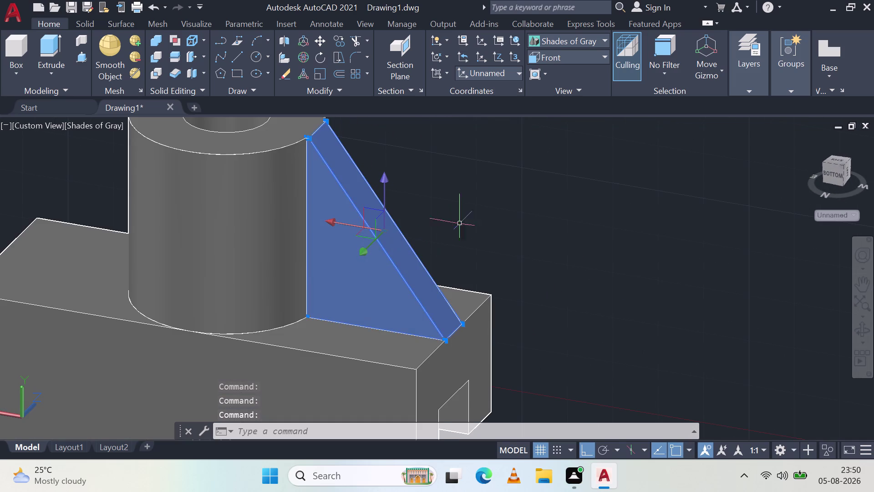
Orbit around the bracket to inspect the triangular web, boss and slot, clearing the web selection.
middle_drag(464, 227, 110, 160)
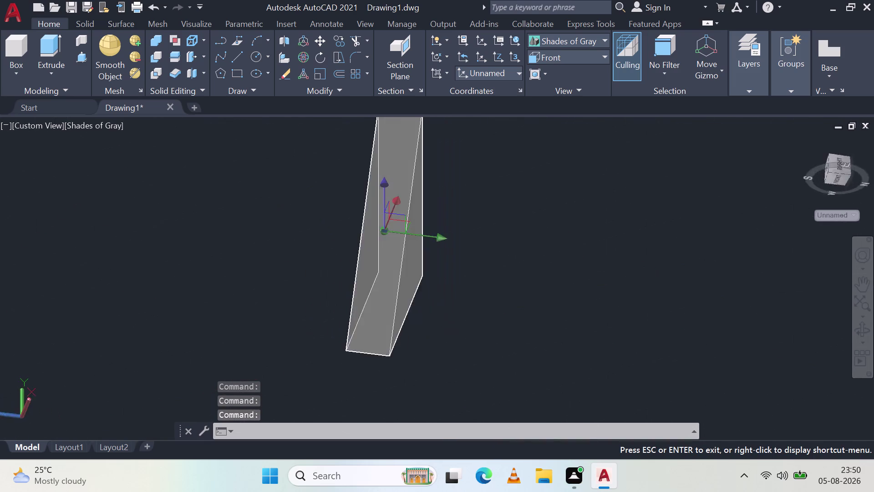
middle_drag(110, 159, 86, 186)
scroll(down, 3)
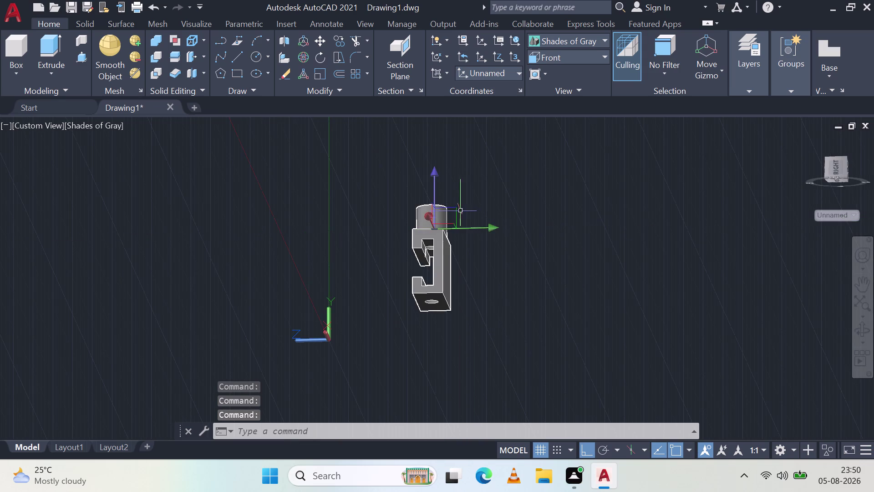
middle_drag(470, 208, 449, 238)
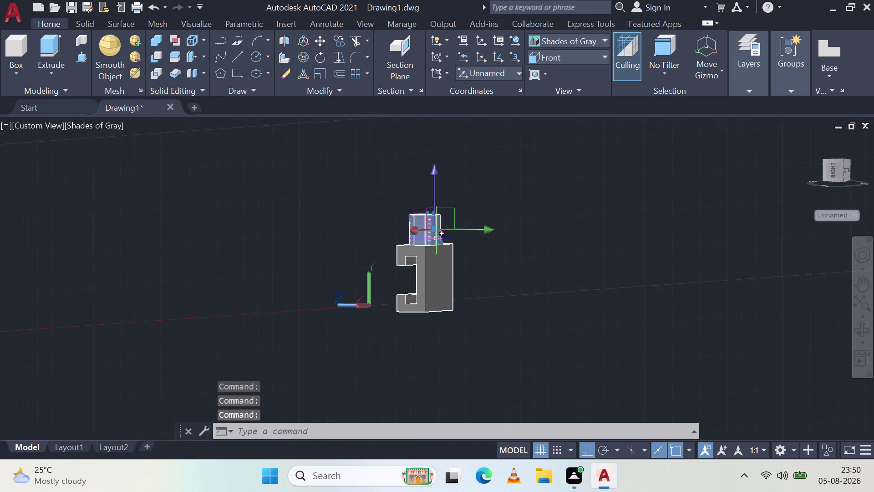
scroll(up, 3)
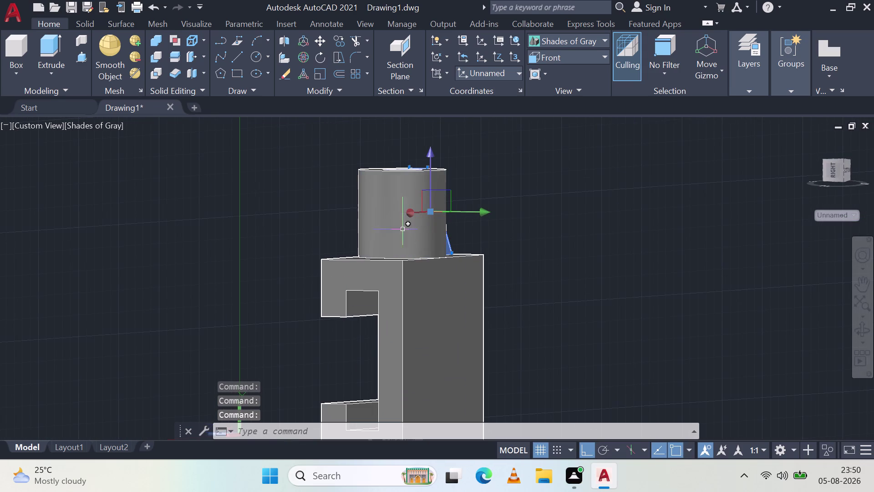
key(Escape)
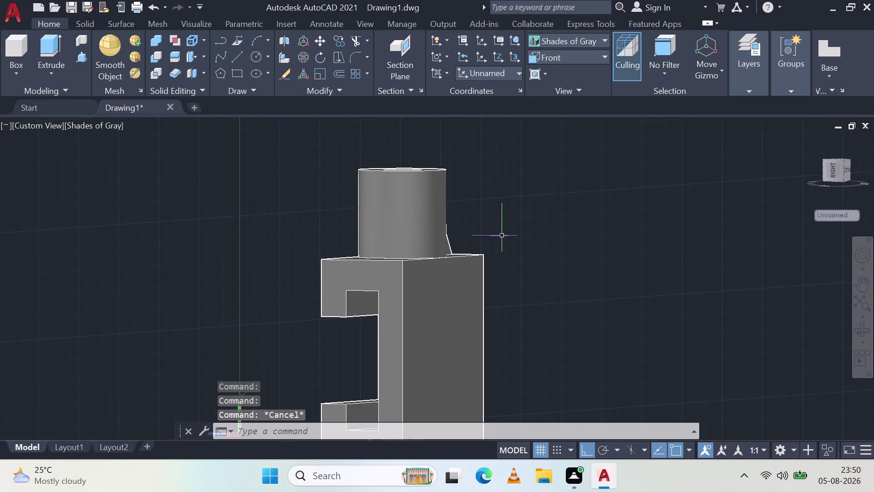
key(Escape)
middle_drag(520, 223, 298, 263)
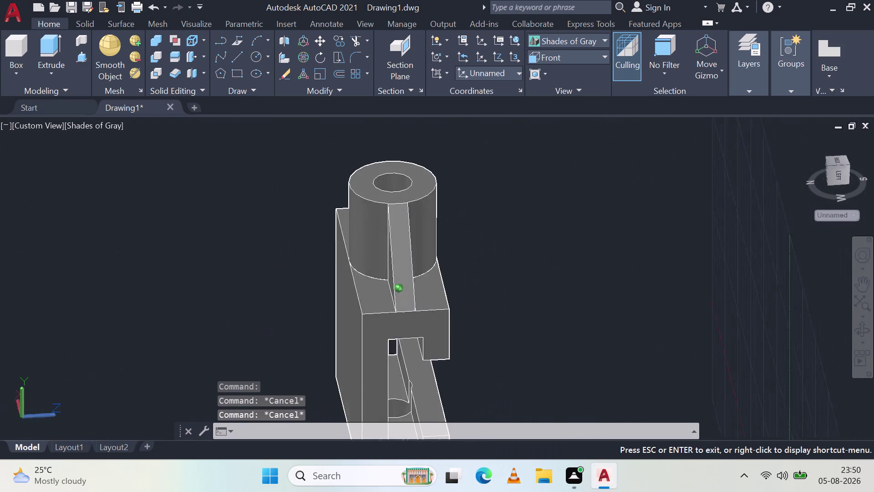
middle_drag(299, 263, 223, 285)
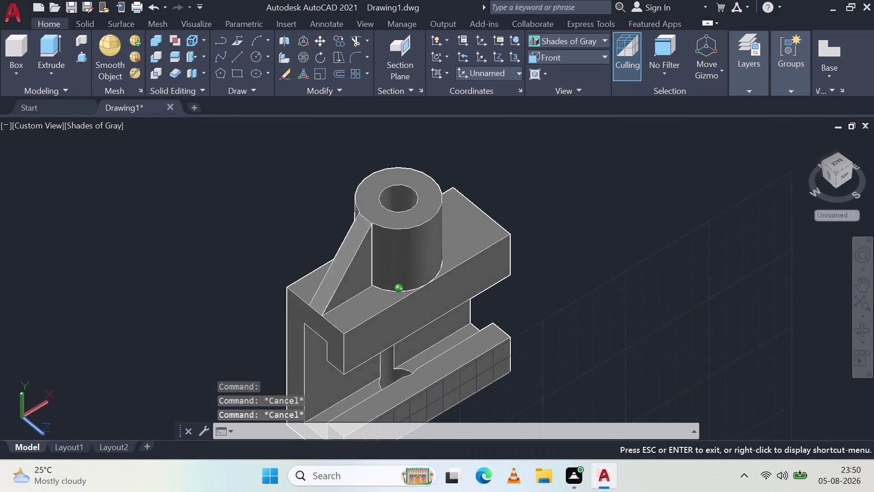
middle_drag(222, 285, 218, 271)
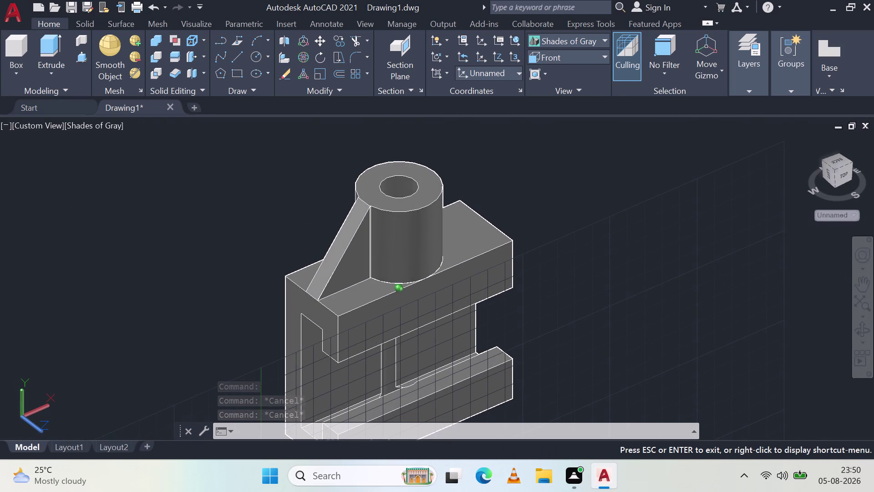
middle_drag(217, 271, 252, 266)
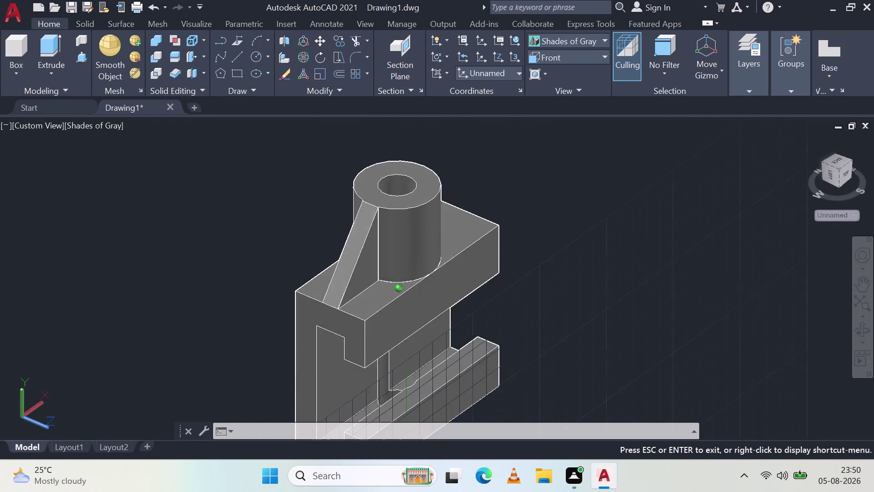
middle_drag(251, 266, 286, 202)
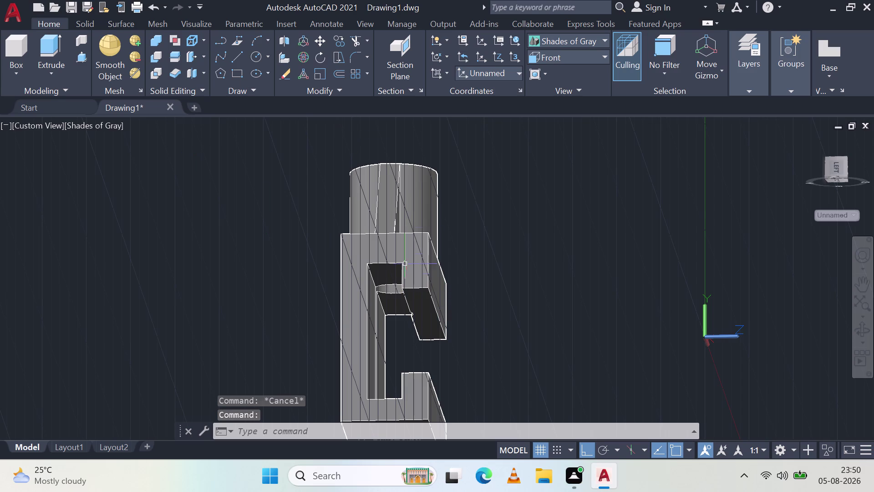
scroll(down, 3)
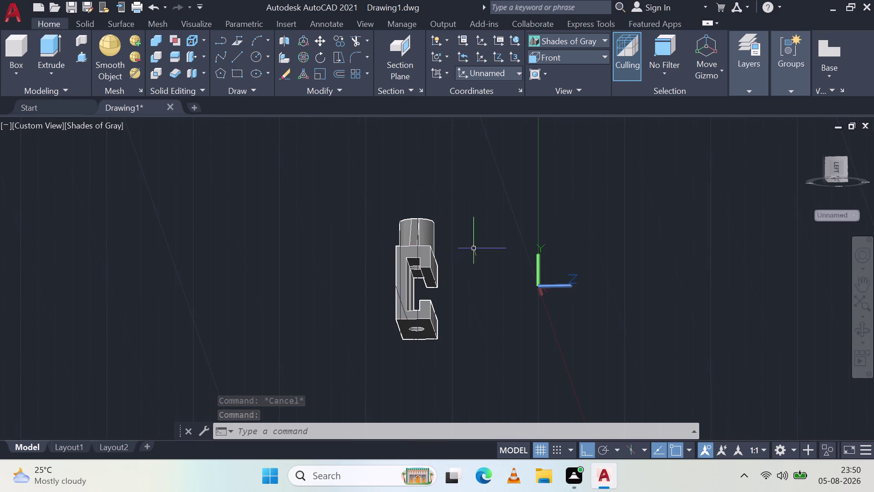
middle_drag(476, 226, 415, 303)
scroll(up, 3)
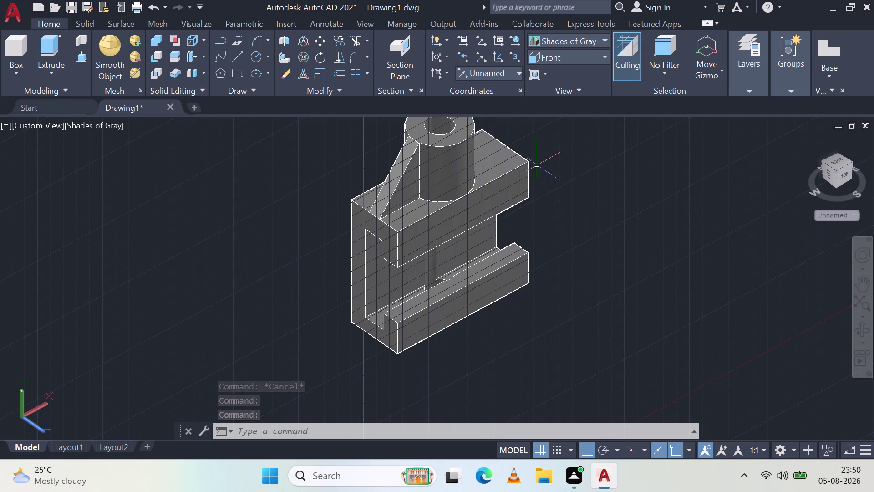
middle_drag(535, 165, 473, 126)
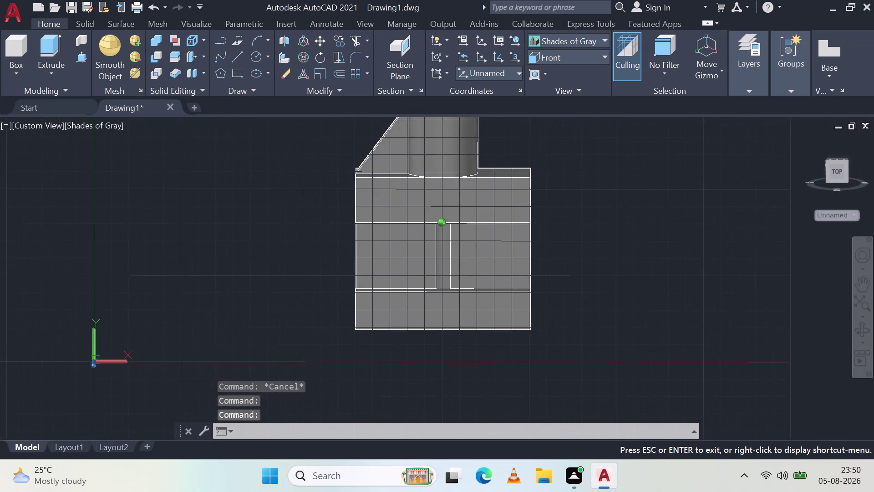
middle_drag(473, 126, 266, 163)
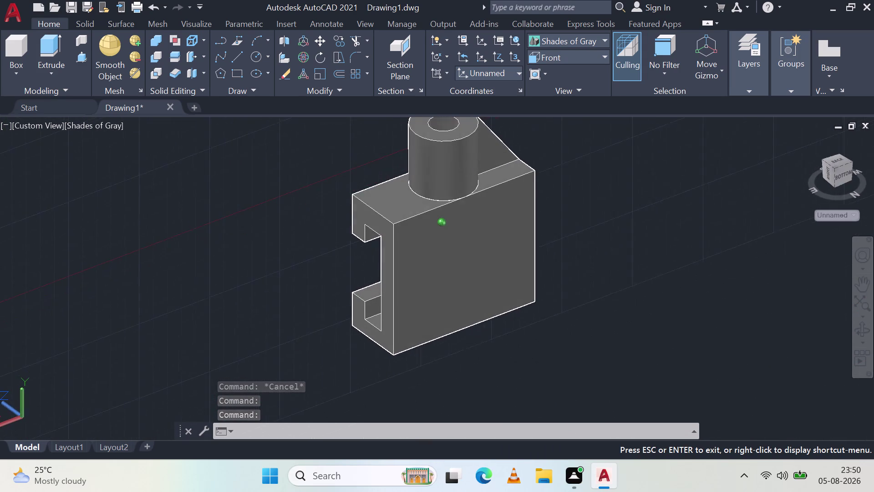
middle_drag(266, 163, 264, 169)
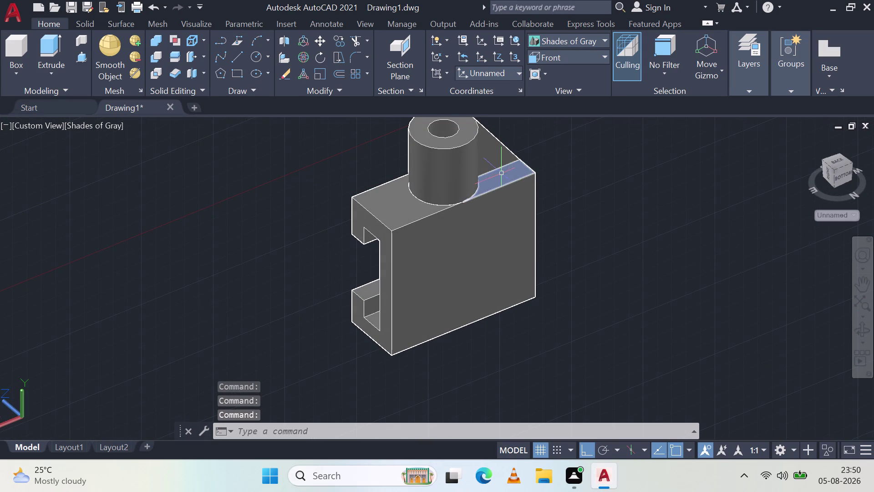
Undo the recent operations, including the view and visual style changes.
key(ctrl+z)
key(ctrl+z)
key(ctrl+z)
key(ctrl+z)
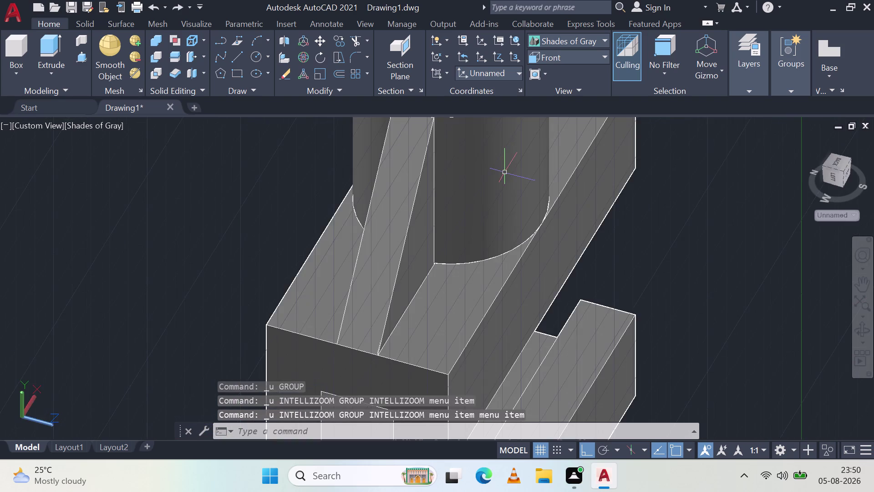
key(ctrl+z)
key(ctrl+z)
key(ctrl+z)
key(ctrl+z)
key(ctrl+z)
key(ctrl+z)
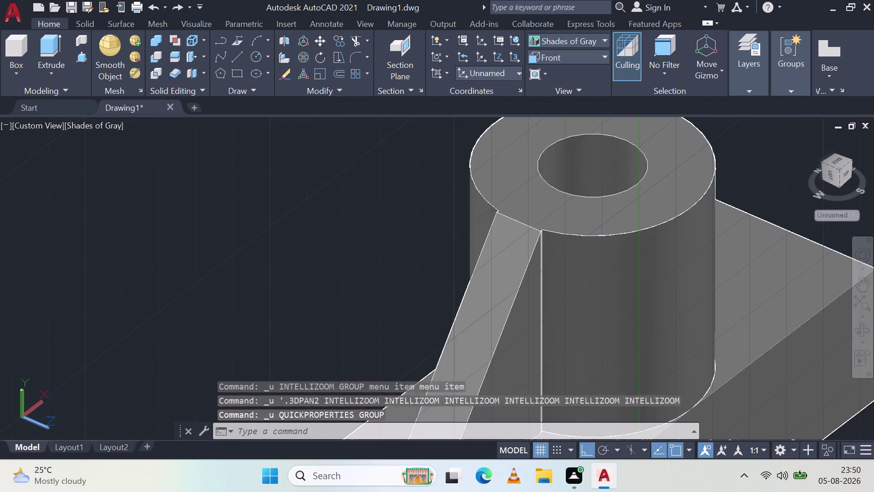
key(ctrl+z)
key(ctrl+z)
key(ctrl+z)
key(ctrl+z)
key(ctrl+z)
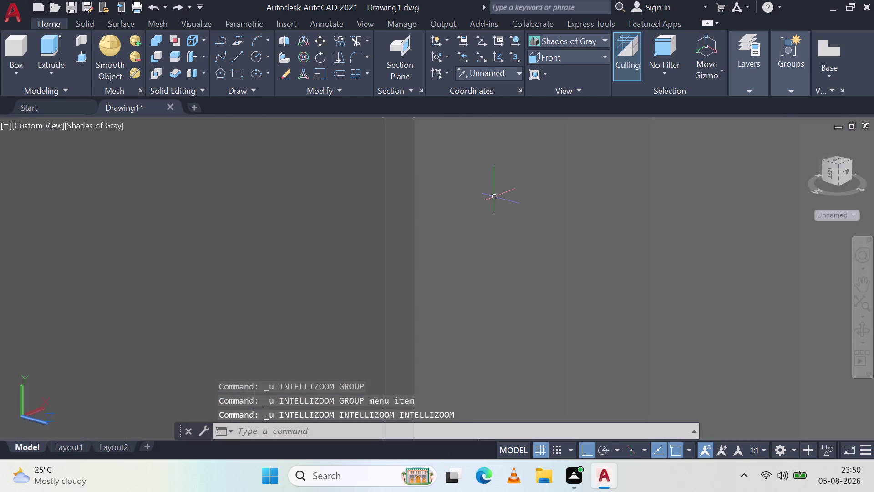
key(ctrl+z)
key(ctrl+z)
key(ctrl+z)
key(ctrl+z)
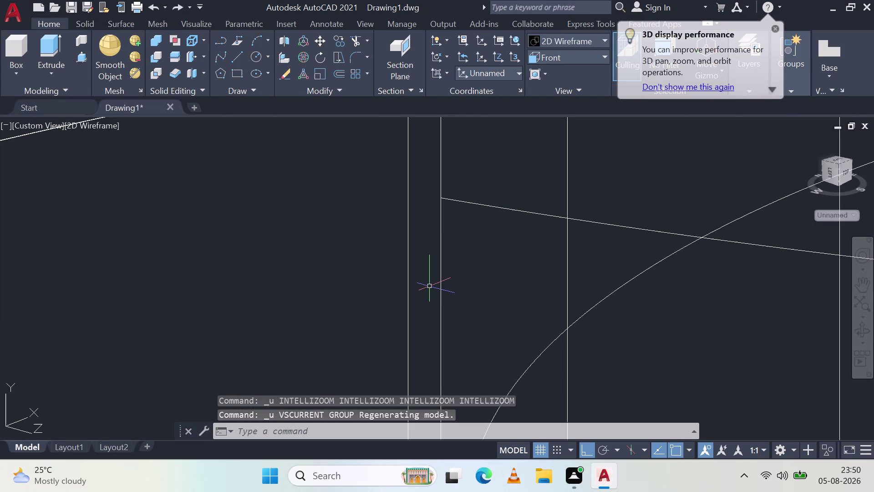
scroll(down, 3)
scroll(down, 3)
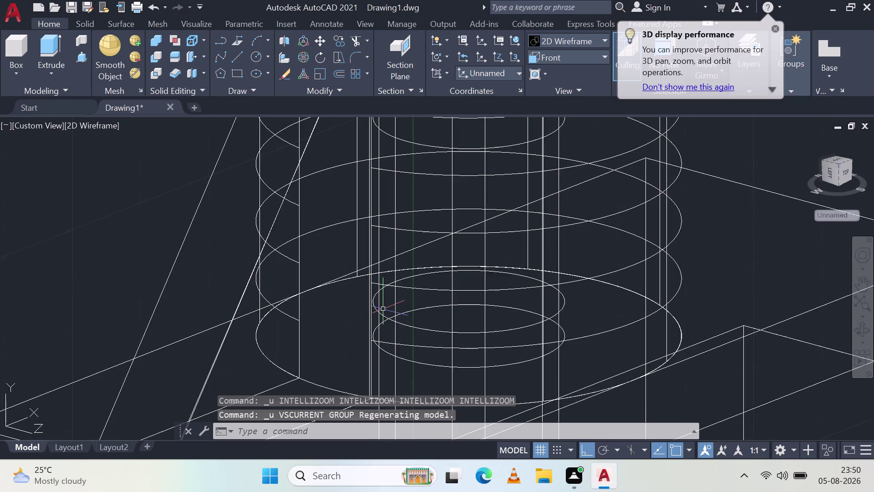
Keep undoing past the explode and the web press-pull, back to the triangle outline lines.
key(ctrl+z)
key(ctrl+z)
key(ctrl+z)
key(ctrl+z)
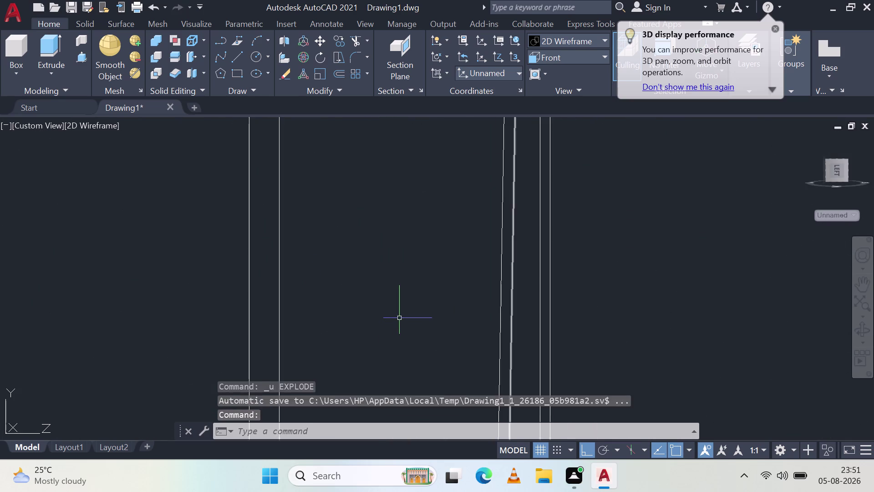
key(ctrl+z)
key(ctrl+z)
key(ctrl+z)
key(ctrl+z)
key(ctrl+z)
key(ctrl+z)
key(ctrl+z)
key(ctrl+z)
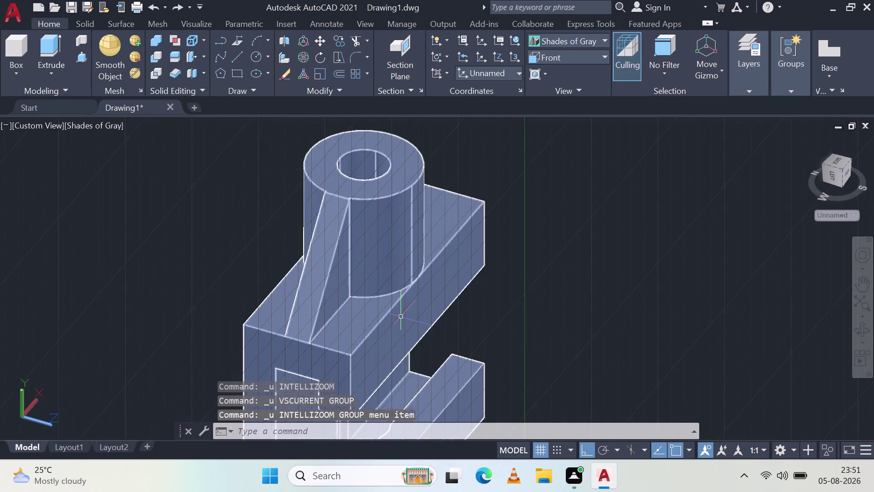
key(ctrl+z)
key(ctrl+z)
key(ctrl+z)
key(ctrl+z)
key(ctrl+z)
key(ctrl+z)
key(ctrl+z)
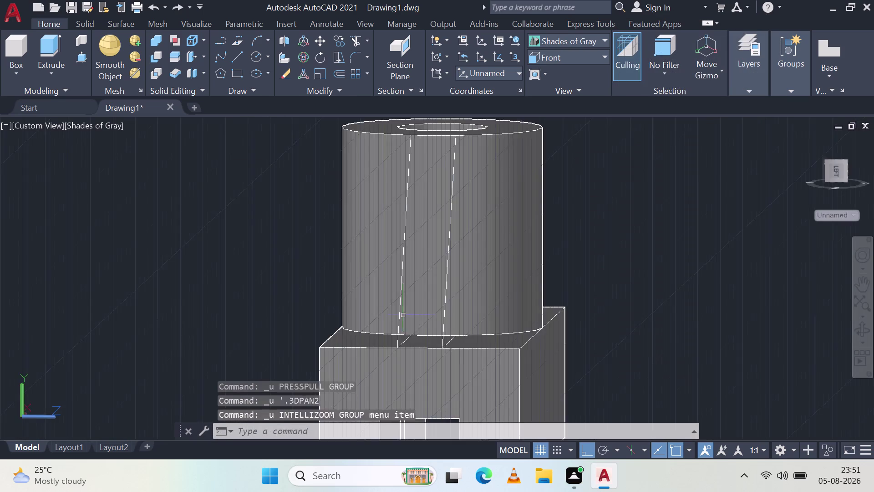
key(ctrl+z)
key(ctrl+z)
key(ctrl+z)
key(ctrl+z)
key(ctrl+z)
key(ctrl+z)
key(ctrl+z)
key(ctrl+z)
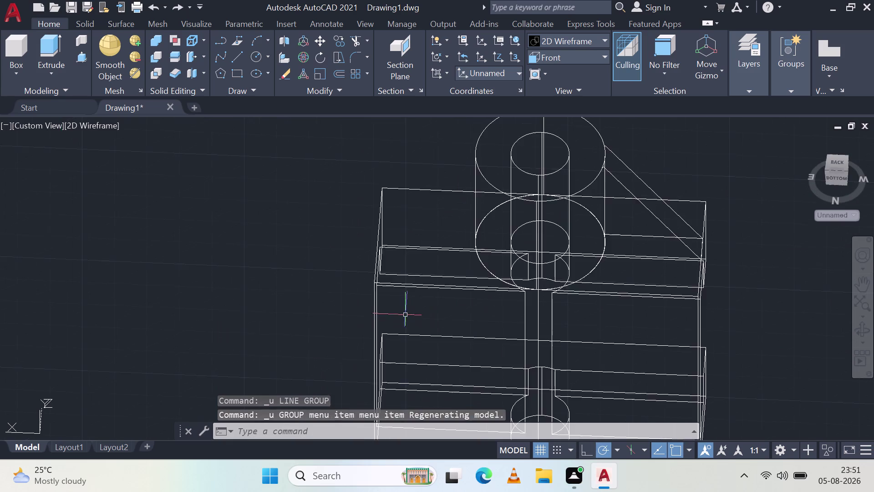
key(ctrl+z)
key(ctrl+z)
key(ctrl+z)
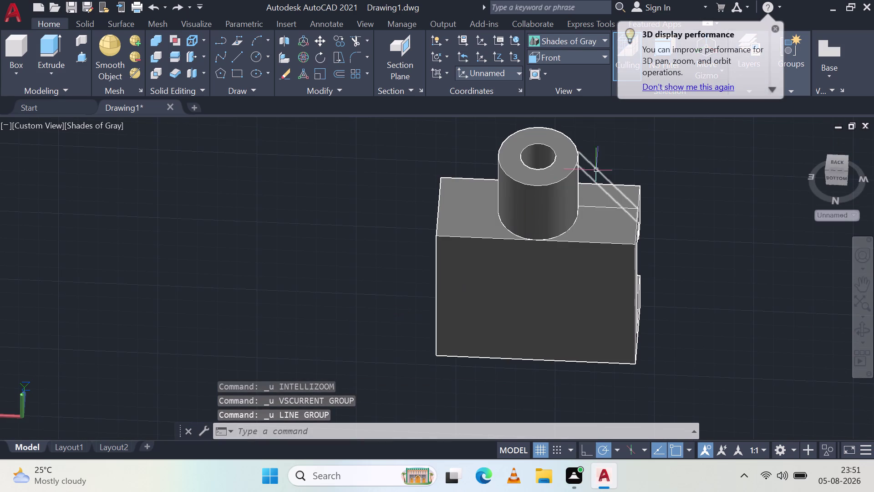
scroll(up, 3)
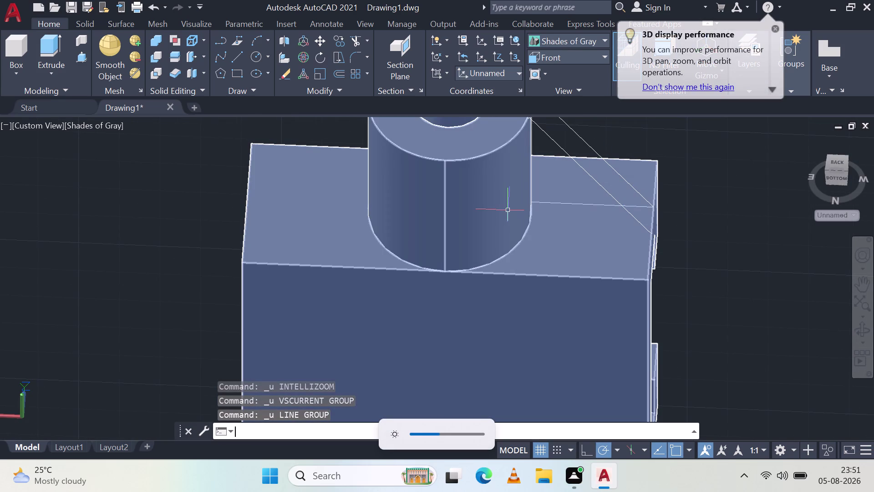
scroll(down, 3)
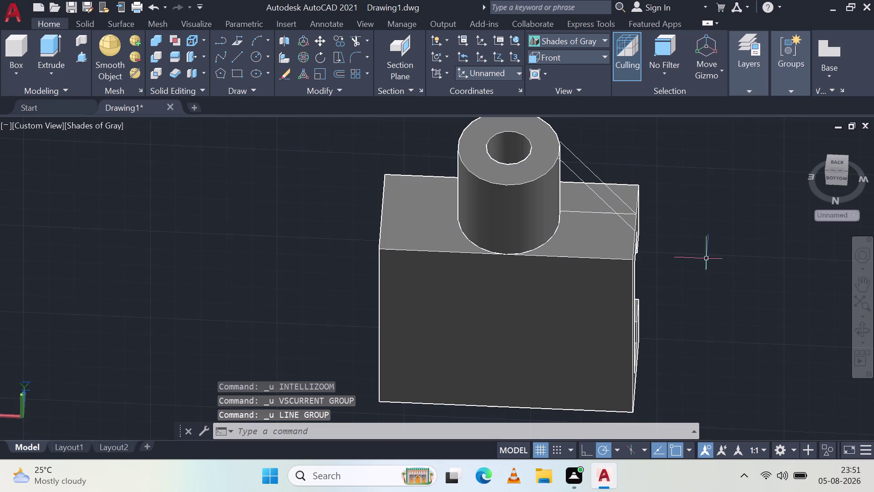
scroll(up, 3)
Erase the leftover triangle outline line beside the boss.
click(612, 140)
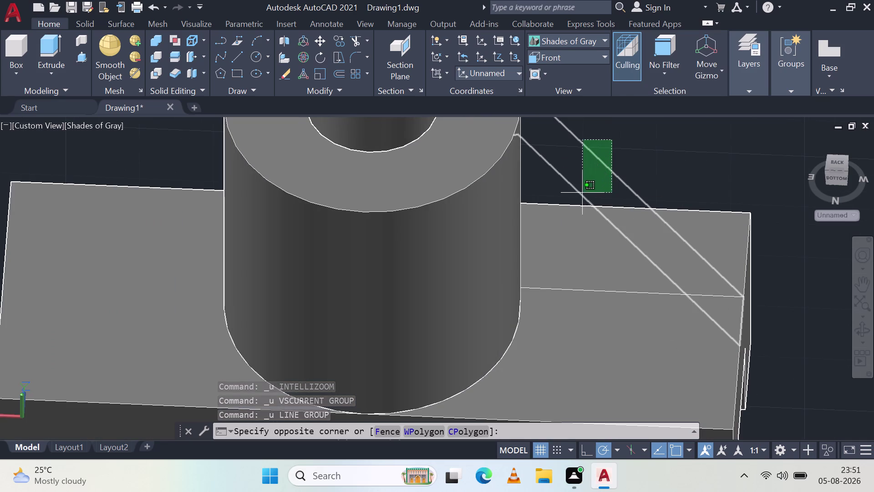
click(572, 201)
key(Delete)
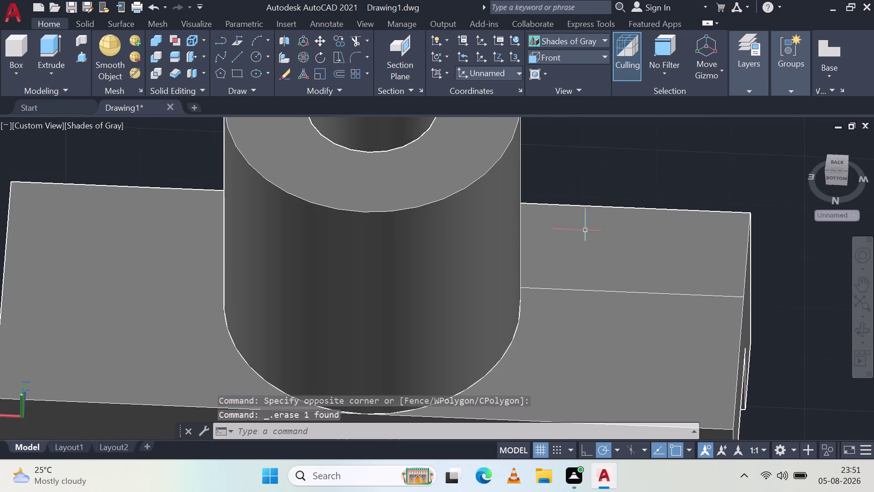
scroll(up, 3)
click(646, 373)
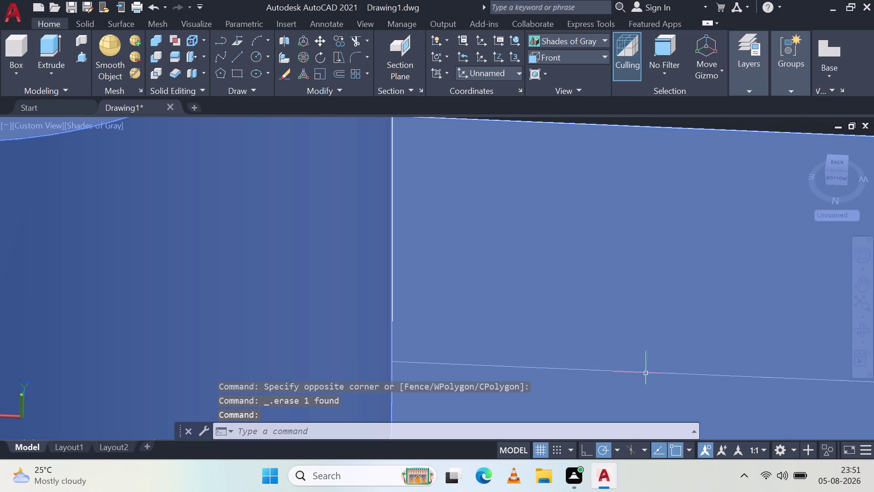
key(Escape)
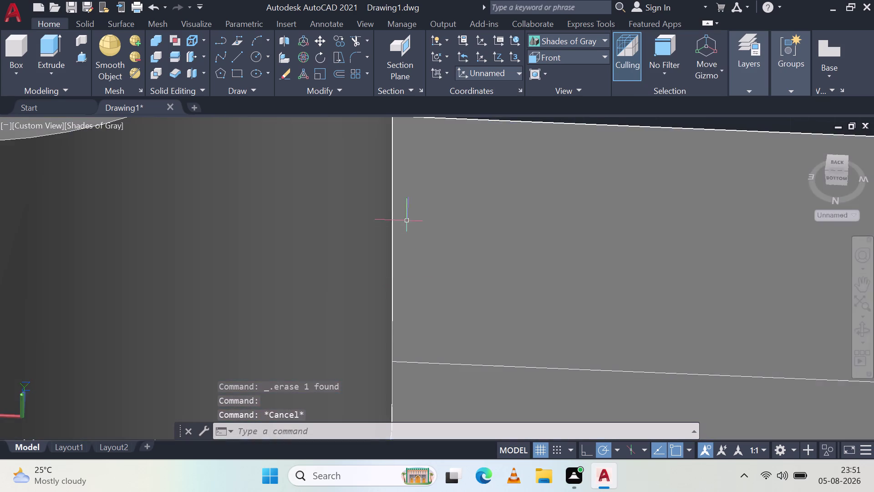
Switch the visual style to 2D Wireframe and orbit to a three-quarter view.
click(588, 36)
click(576, 68)
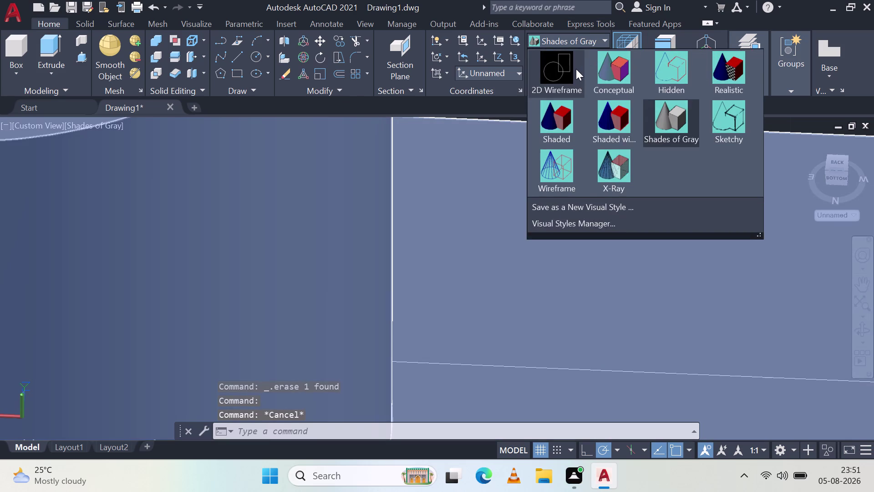
click(391, 275)
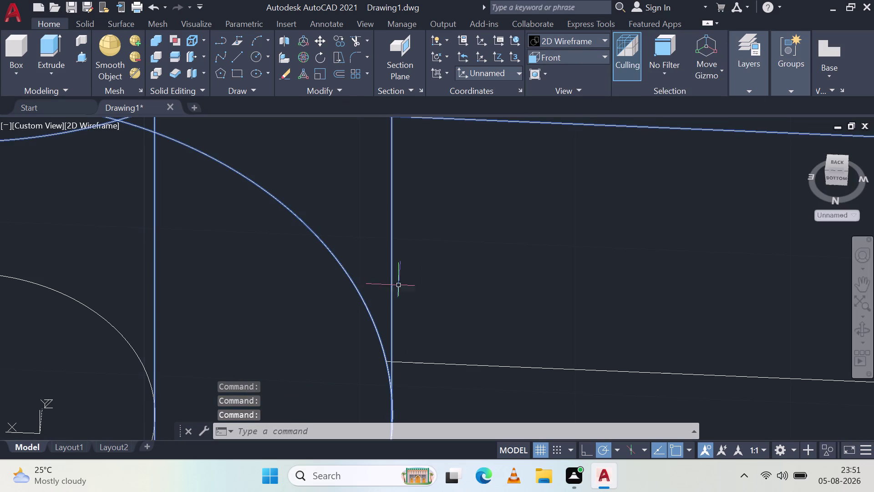
key(Escape)
click(478, 365)
key(Delete)
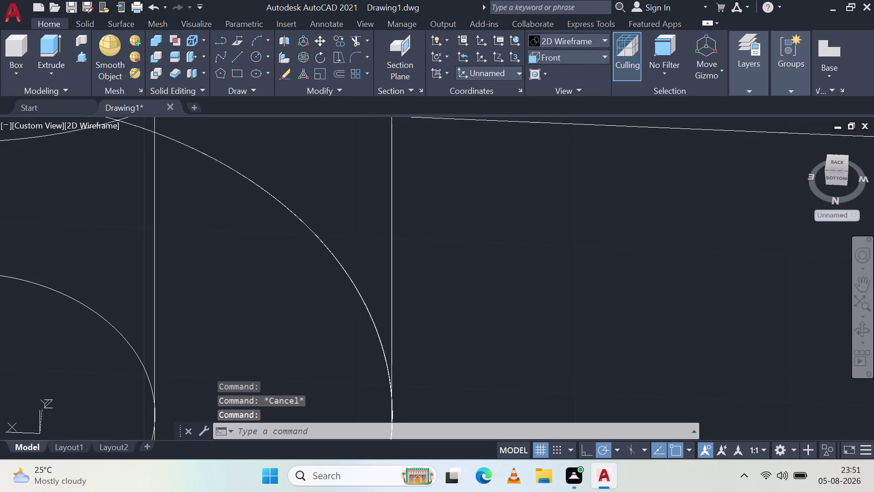
click(393, 212)
scroll(down, 3)
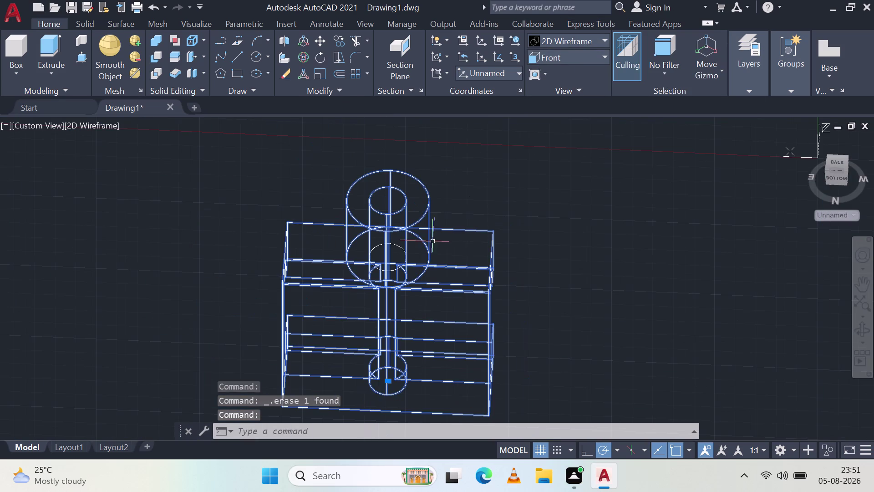
key(Escape)
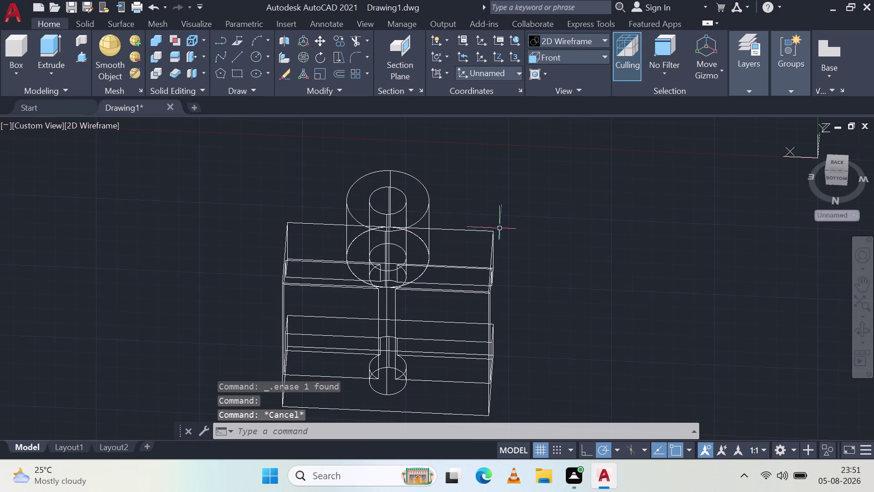
middle_drag(503, 227, 291, 227)
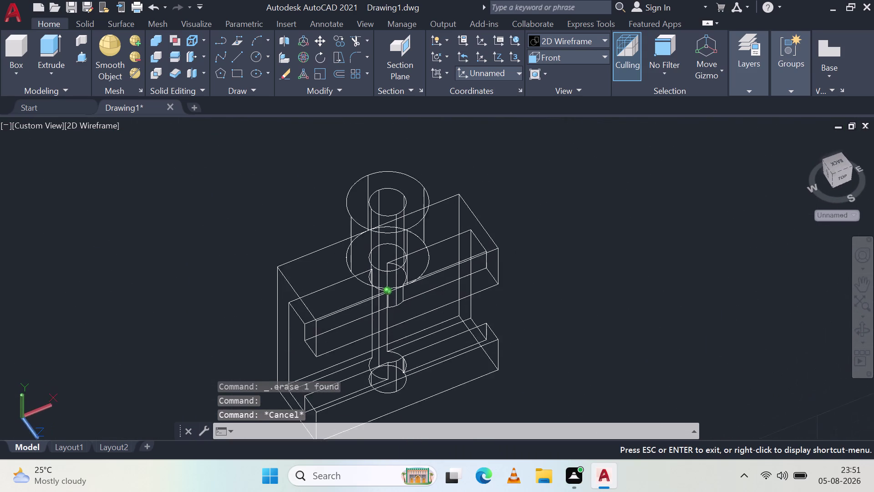
middle_drag(291, 227, 297, 211)
Set the visual style to Shades of Gray and orbit toward the boss.
click(588, 39)
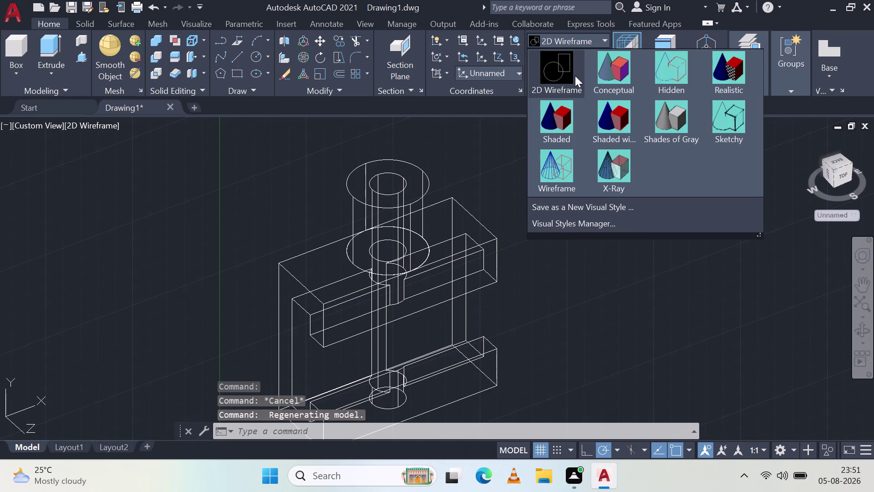
click(564, 78)
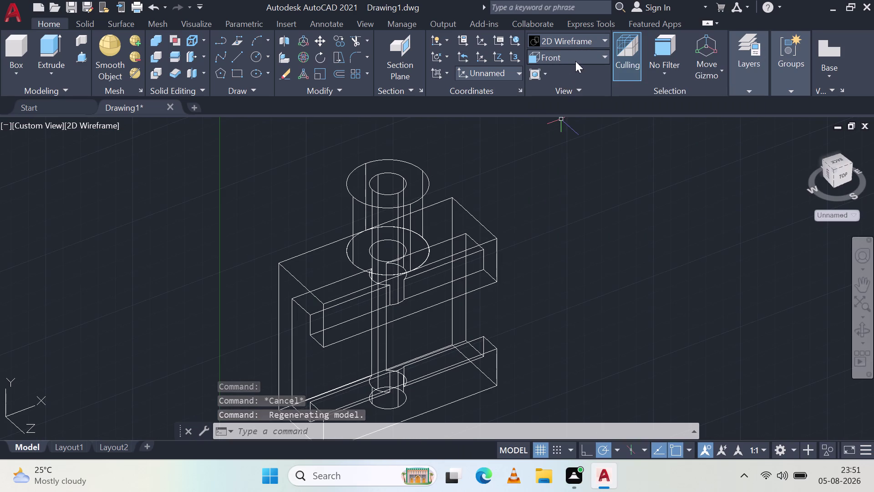
click(577, 58)
click(599, 41)
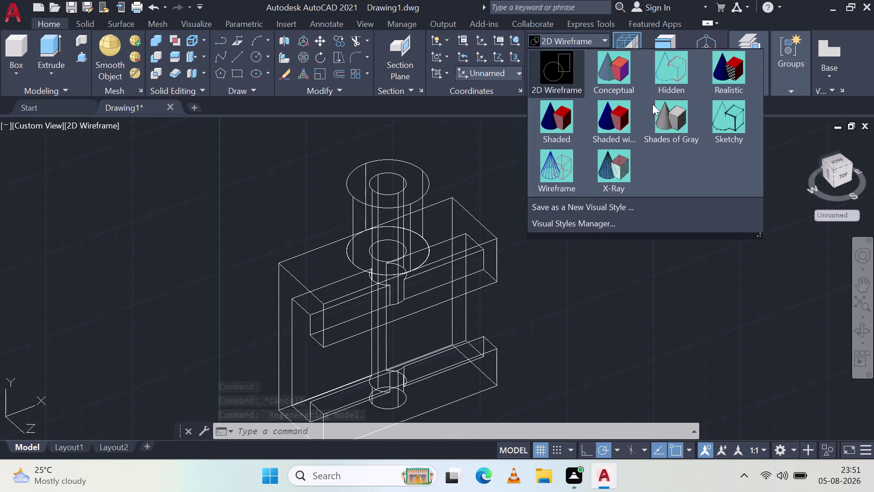
click(679, 126)
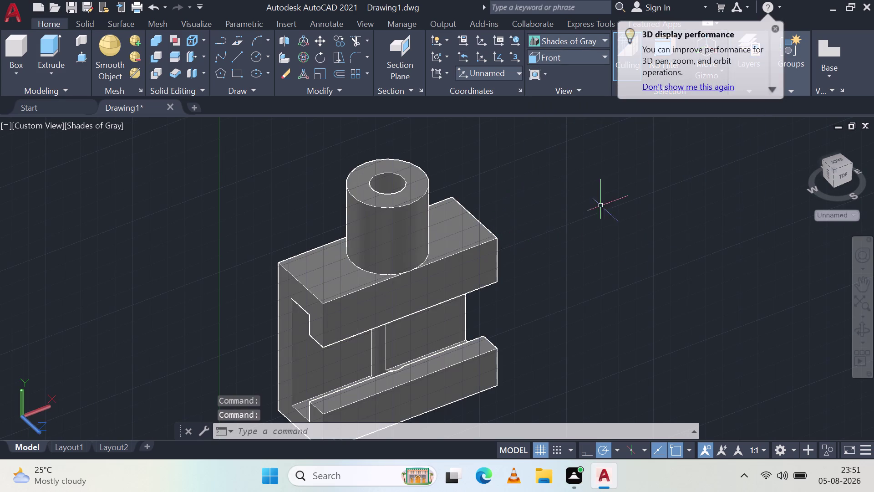
key(Escape)
key(Escape)
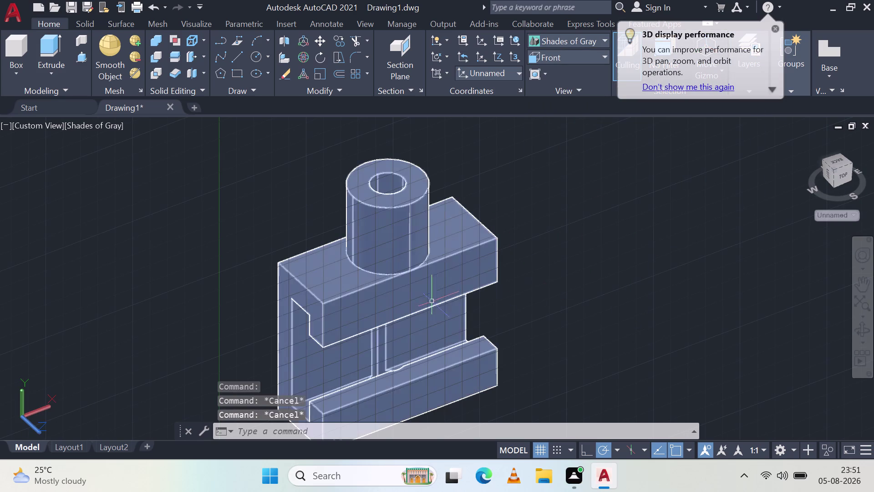
middle_drag(247, 281, 298, 265)
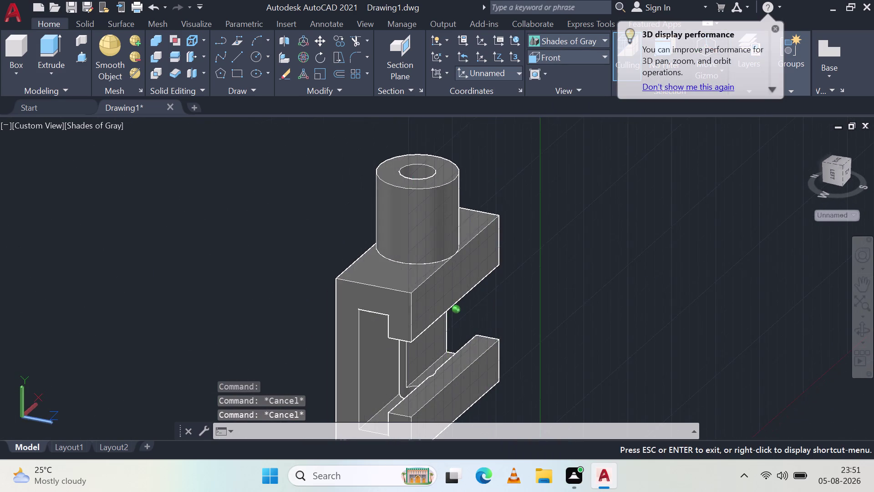
middle_drag(297, 265, 576, 253)
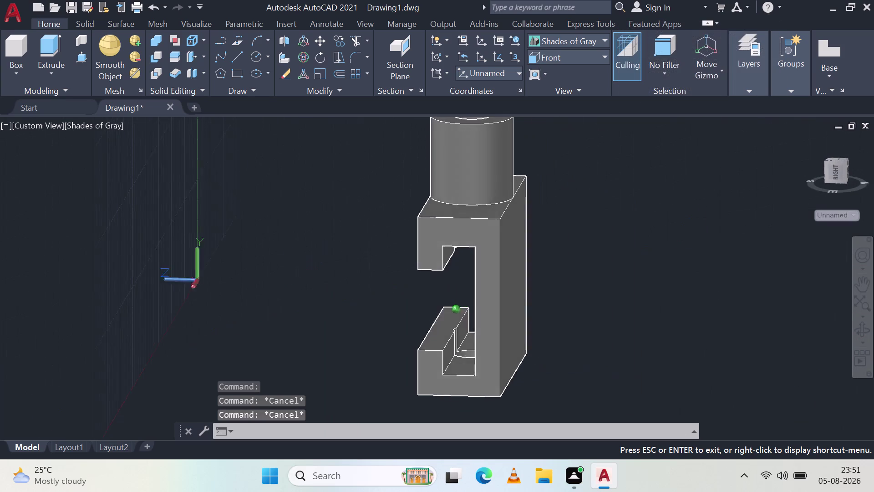
middle_drag(577, 252, 563, 261)
middle_drag(580, 208, 546, 267)
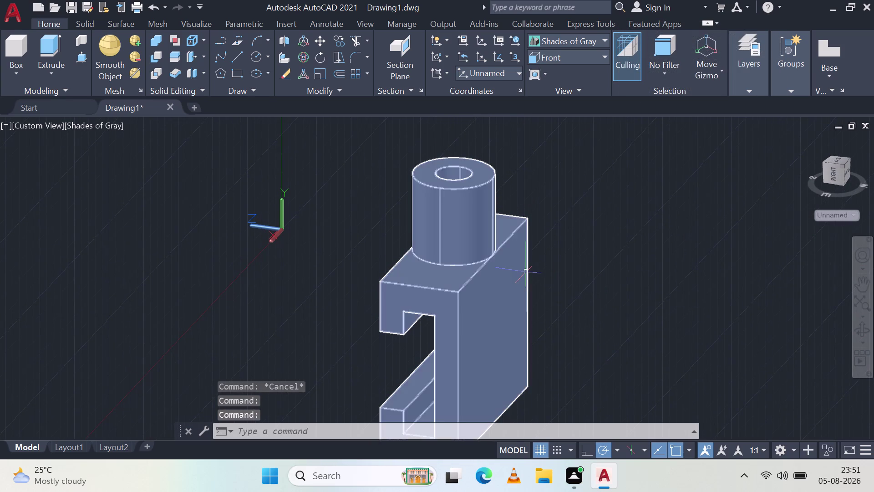
Draw a trial line from the top-face edge midpoint to the cylinder base, then delete it.
click(237, 55)
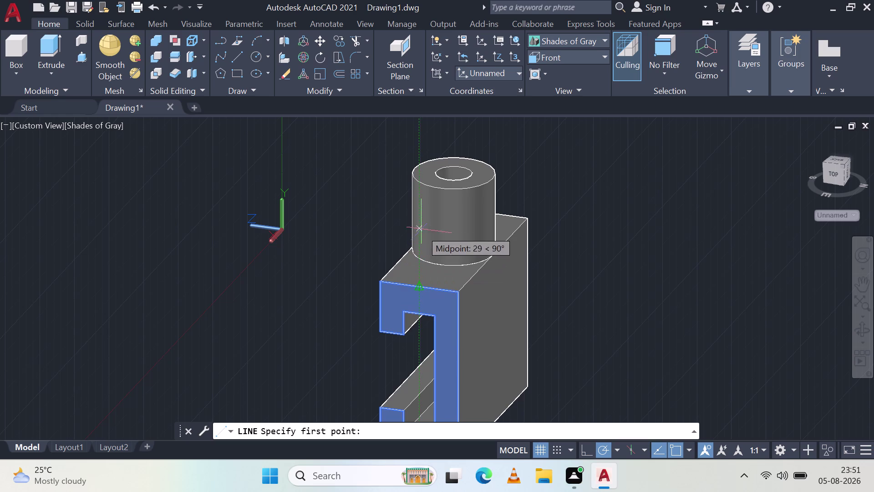
middle_drag(434, 254, 440, 282)
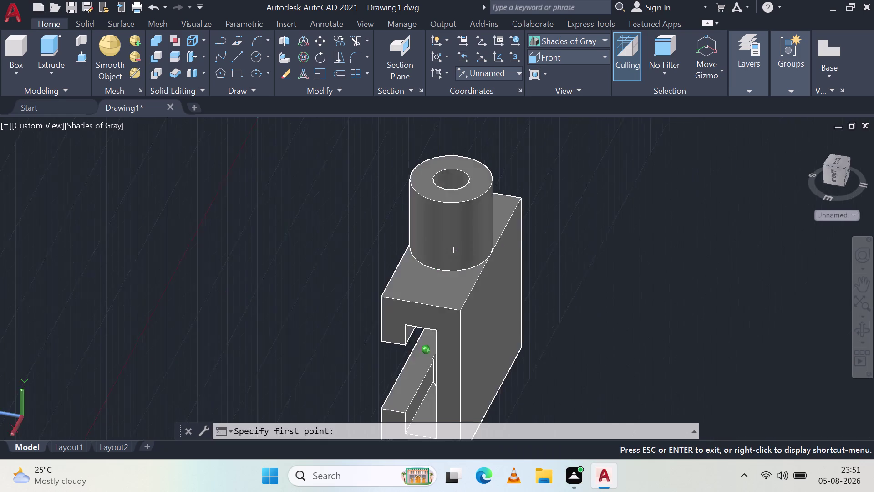
middle_drag(440, 282, 451, 314)
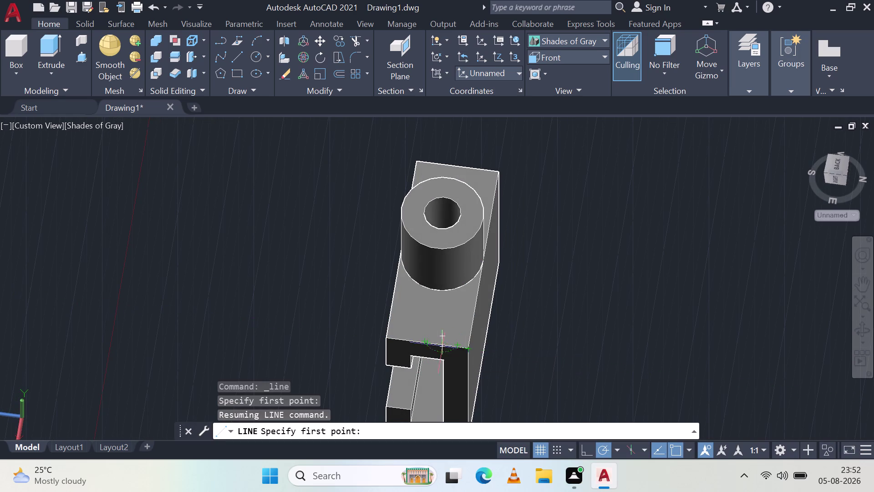
scroll(up, 3)
click(426, 341)
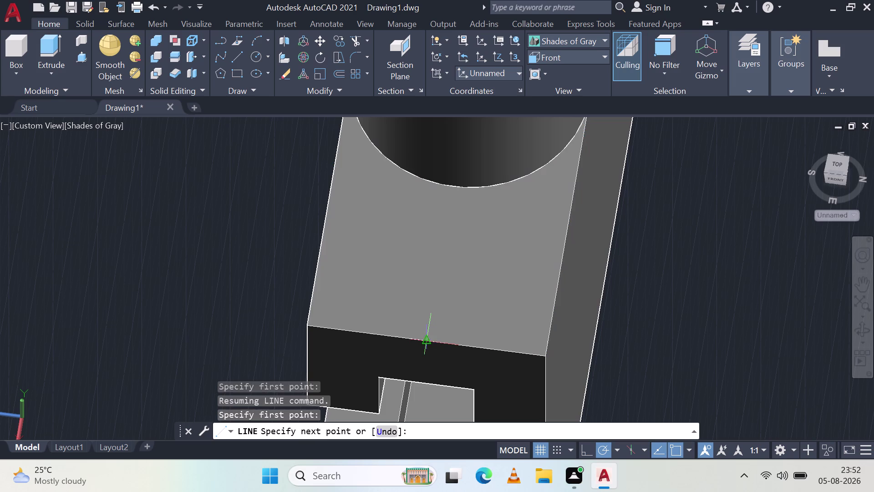
click(452, 187)
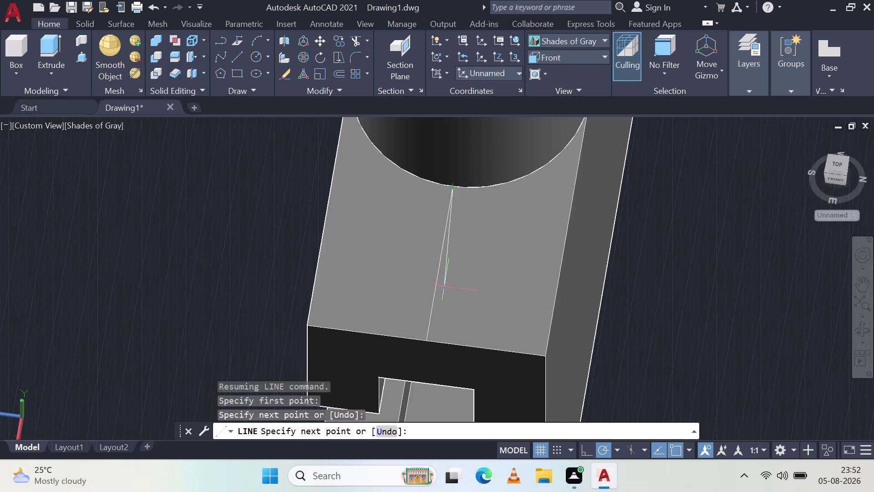
key(Escape)
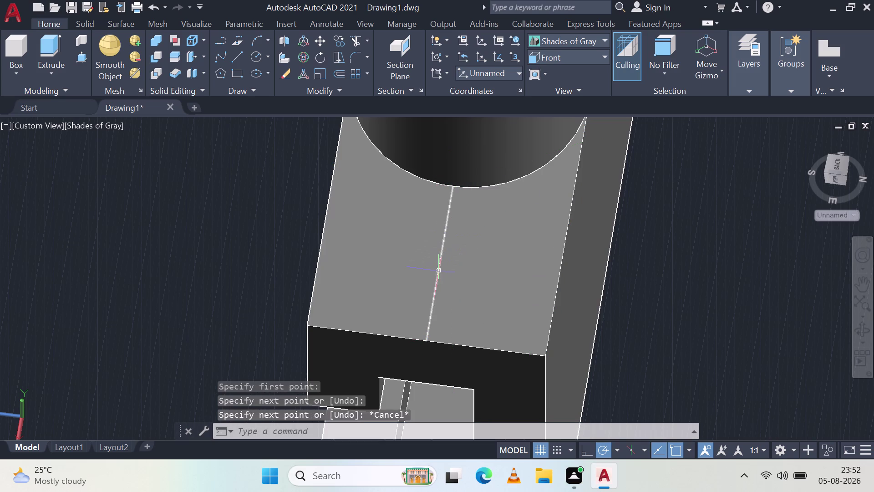
click(438, 271)
key(Delete)
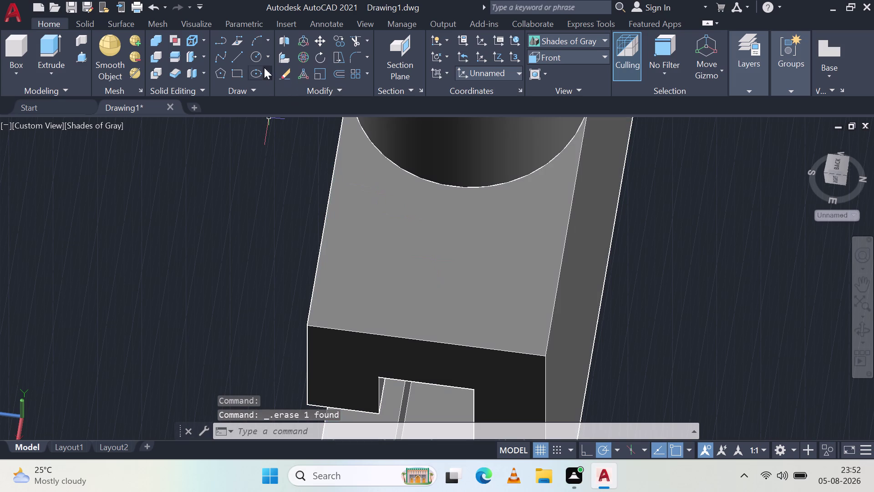
click(235, 55)
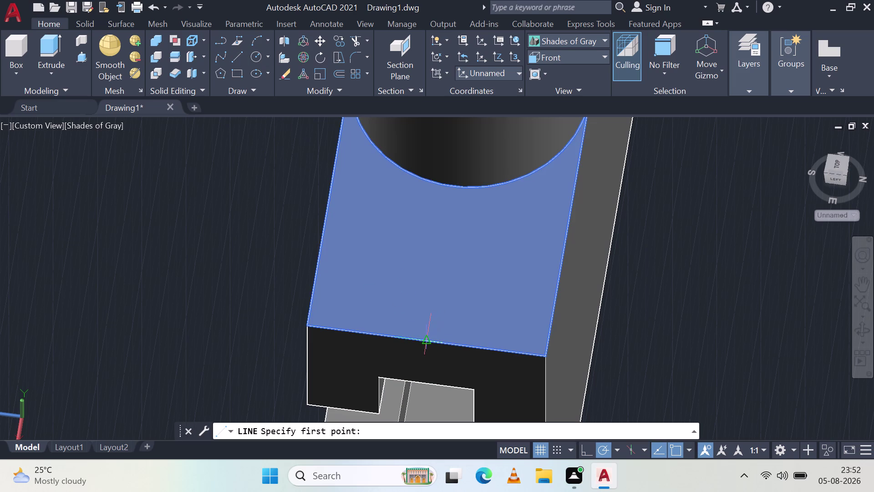
Draw a slanted line from the top-face edge midpoint to the boss's top rim.
click(427, 338)
scroll(down, 3)
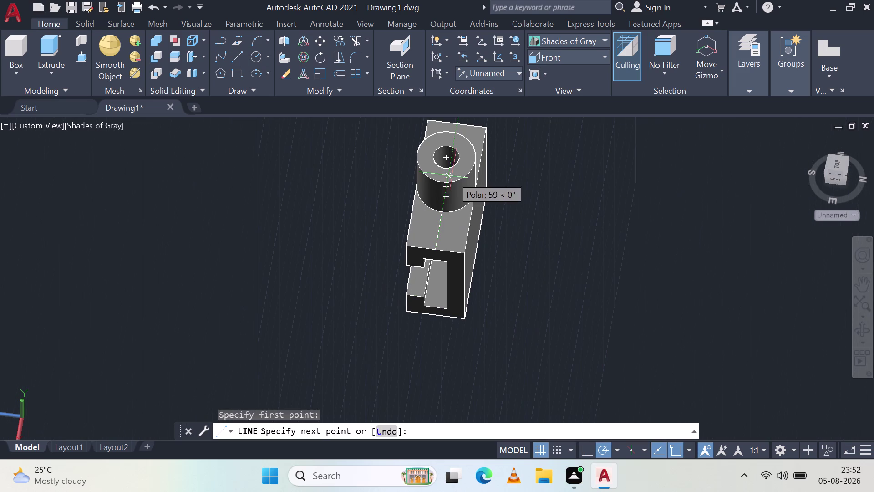
scroll(up, 3)
scroll(up, 3)
scroll(down, 3)
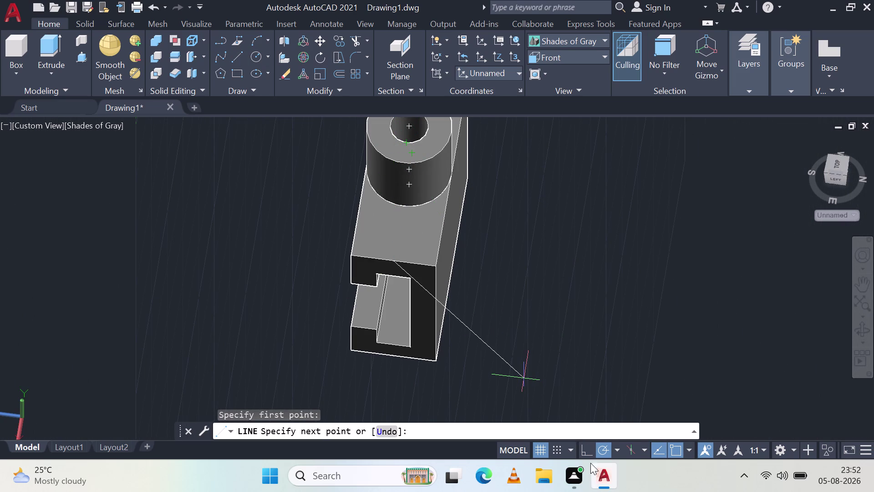
click(579, 444)
scroll(up, 3)
middle_drag(532, 162, 536, 178)
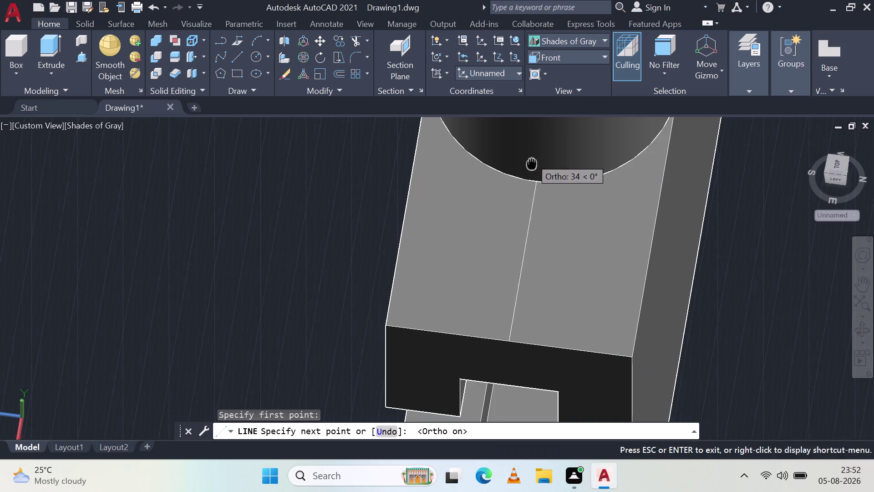
middle_drag(536, 178, 462, 309)
scroll(down, 3)
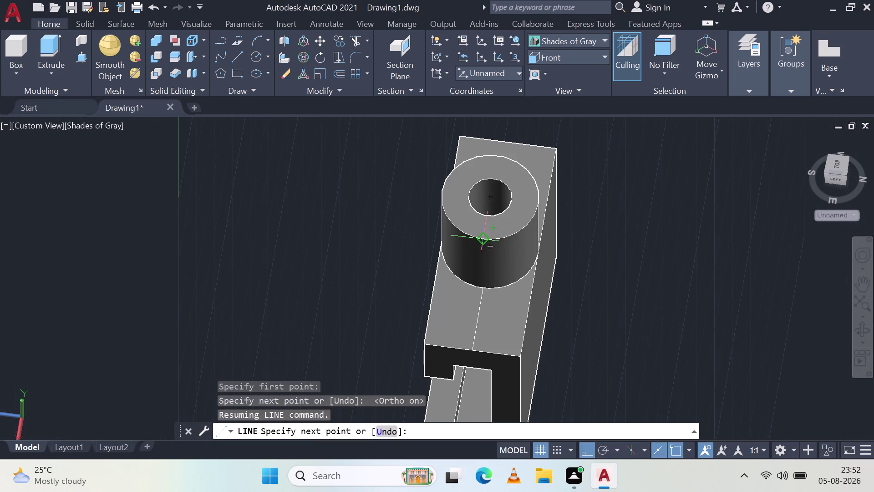
click(484, 238)
key(Escape)
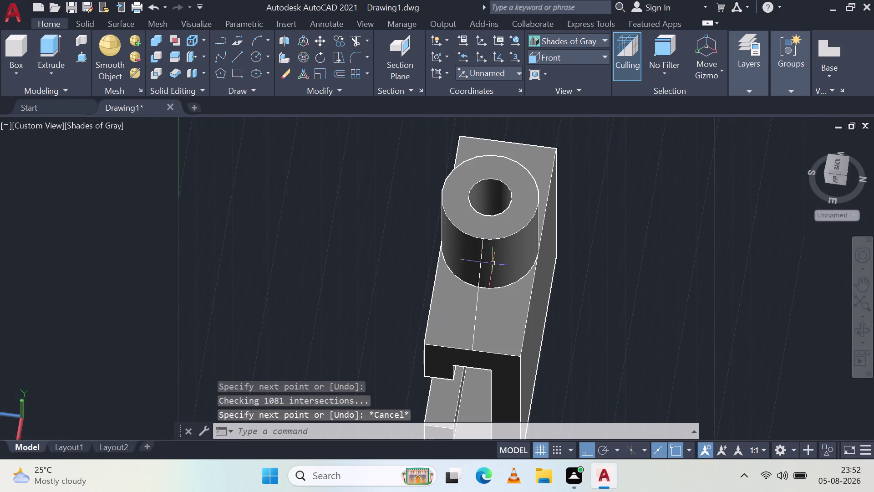
Orbit around the model to check the slanted line from front and above.
middle_drag(533, 258, 441, 269)
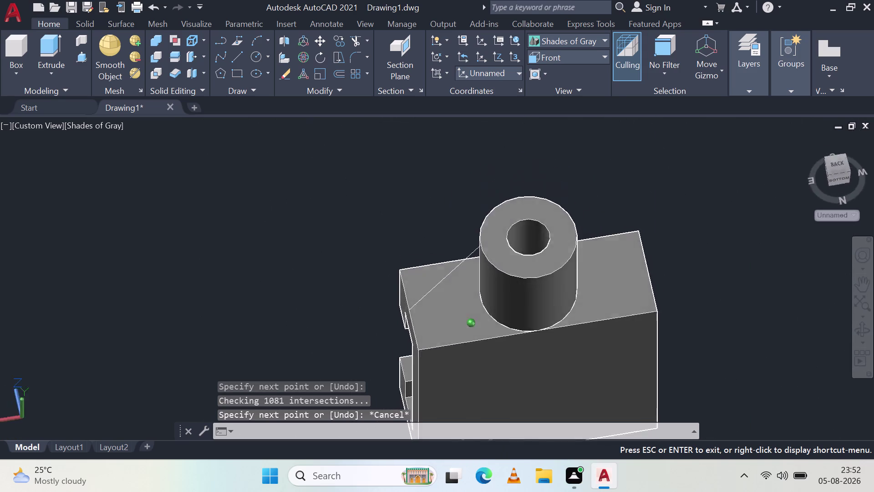
middle_drag(441, 268, 454, 204)
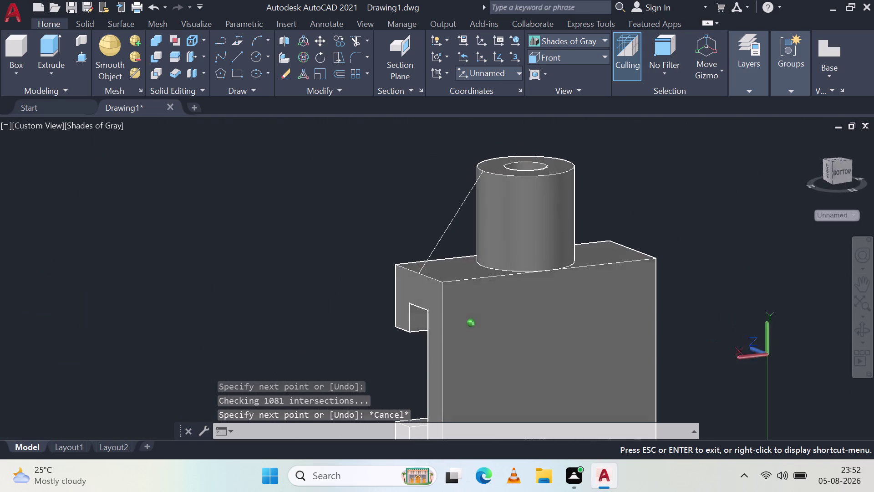
middle_drag(453, 205, 322, 334)
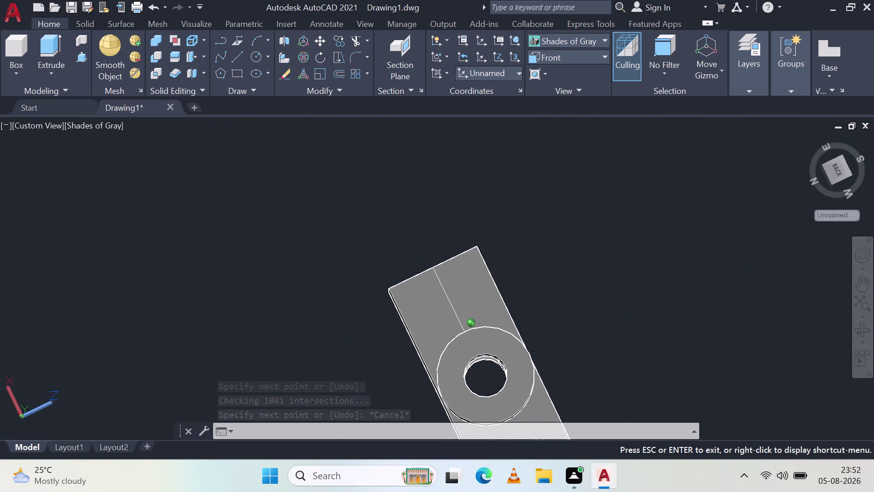
middle_drag(321, 333, 408, 216)
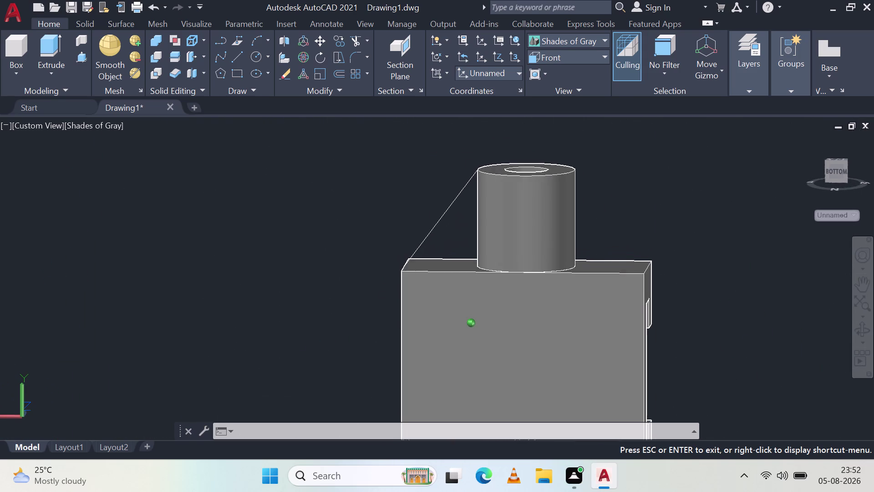
middle_drag(407, 216, 403, 223)
click(234, 59)
scroll(up, 3)
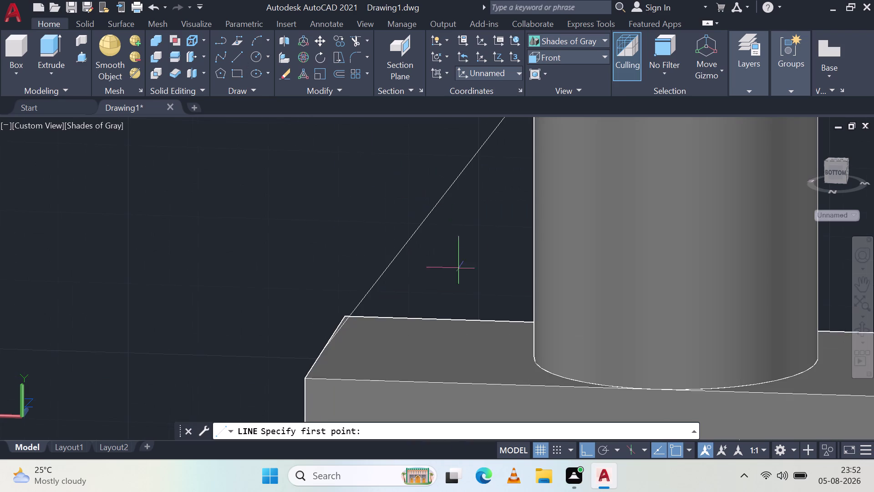
click(323, 346)
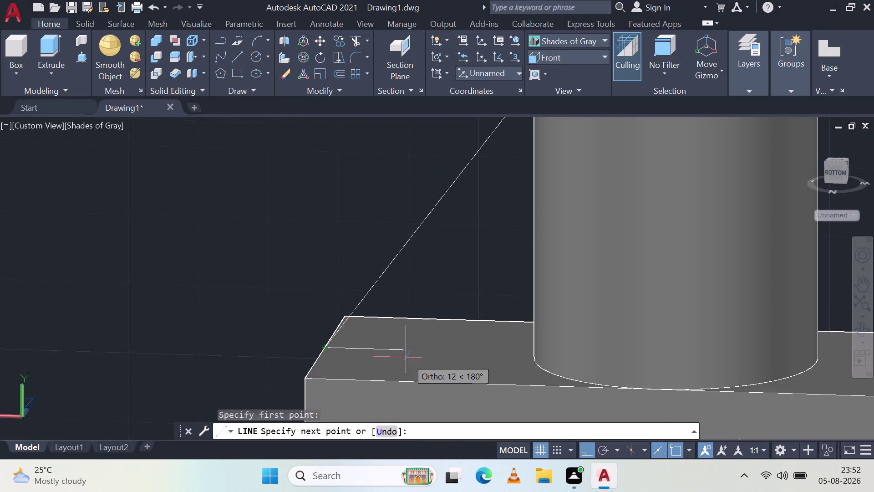
click(532, 352)
key(Escape)
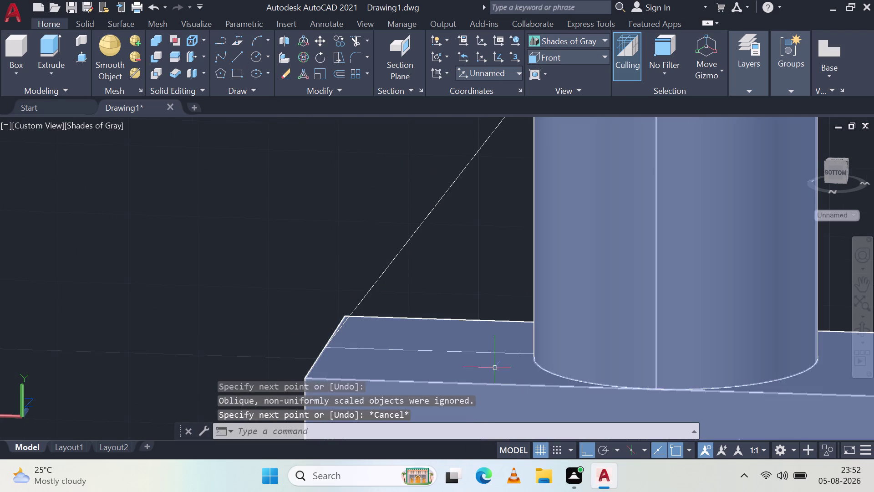
middle_drag(487, 346, 636, 350)
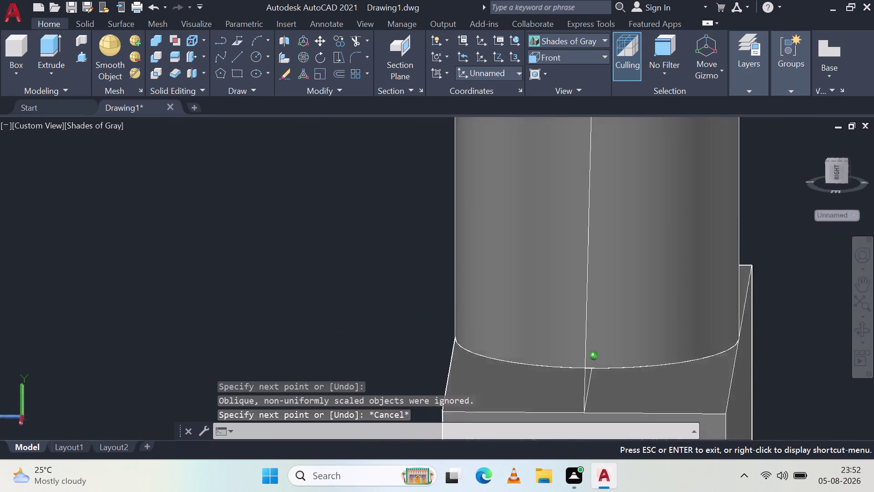
middle_drag(636, 351, 570, 349)
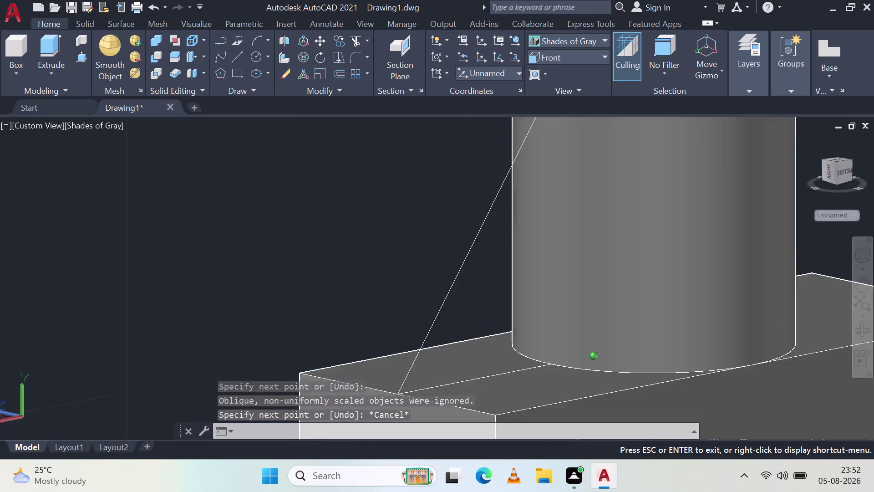
middle_drag(571, 349, 654, 382)
scroll(down, 3)
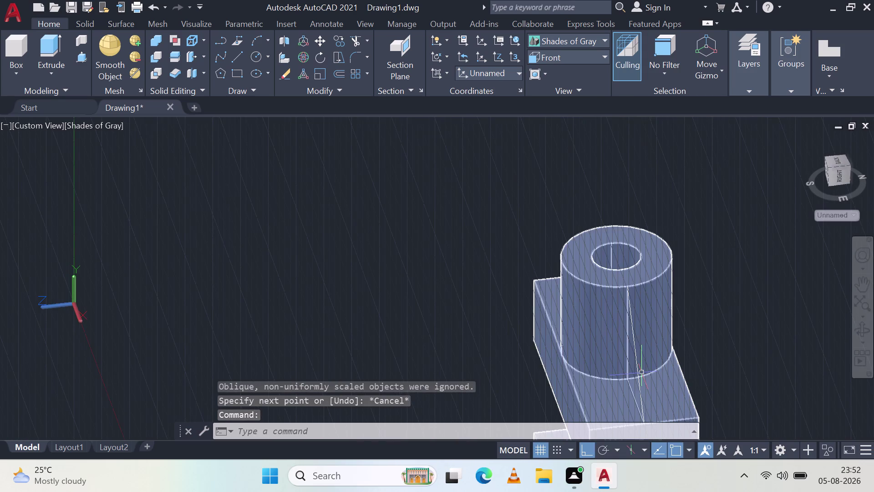
middle_drag(644, 373, 558, 351)
scroll(down, 3)
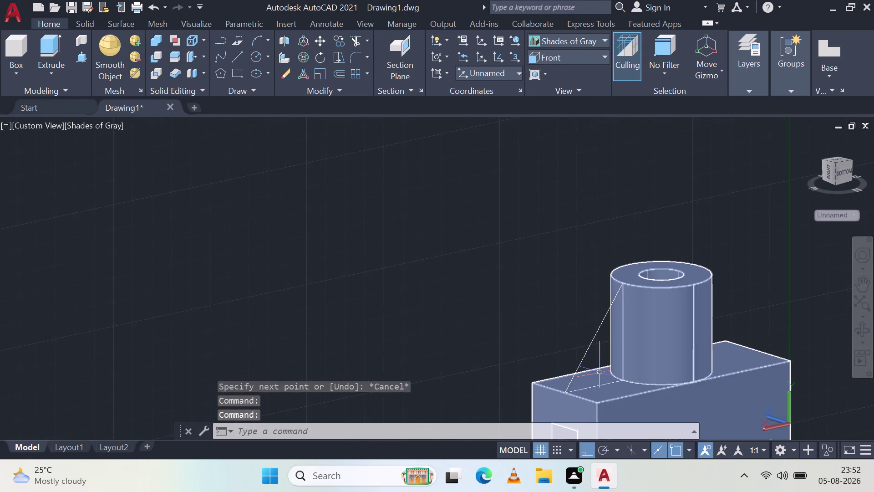
key(Escape)
scroll(up, 3)
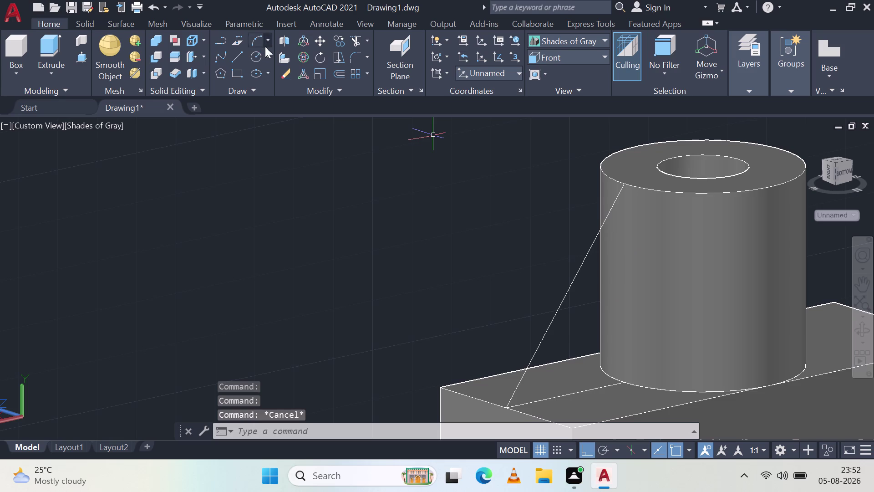
click(237, 59)
scroll(up, 3)
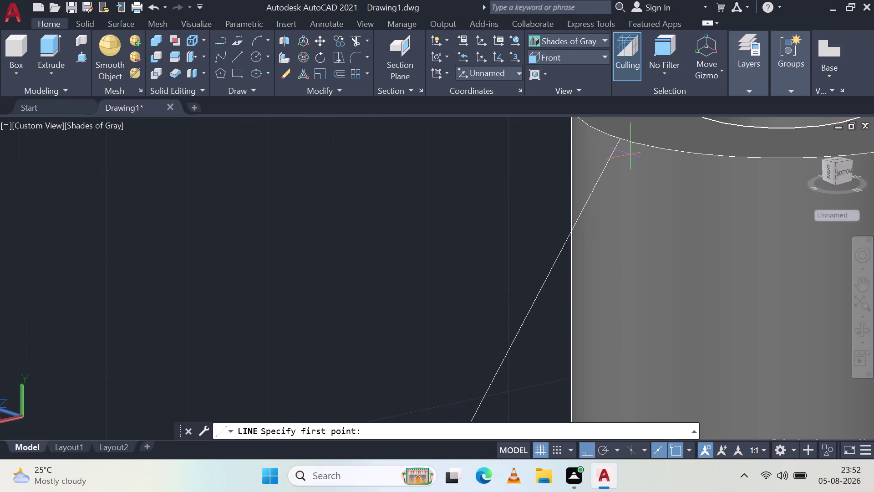
click(621, 141)
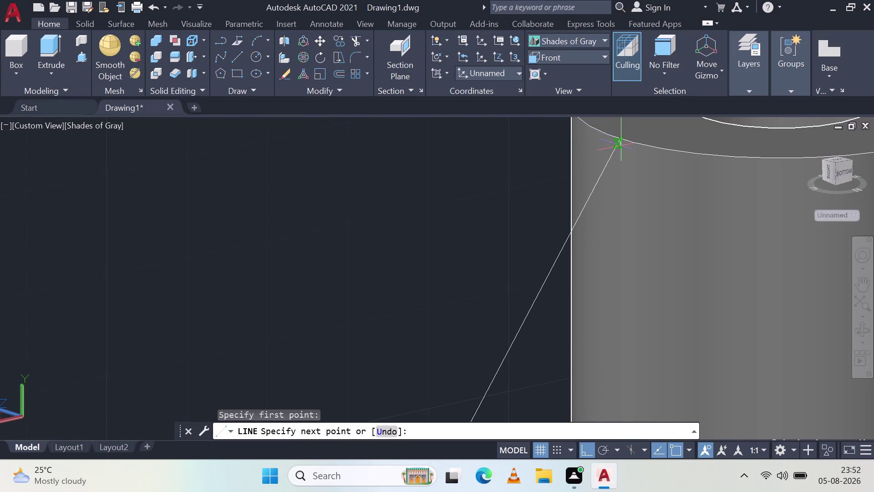
scroll(down, 3)
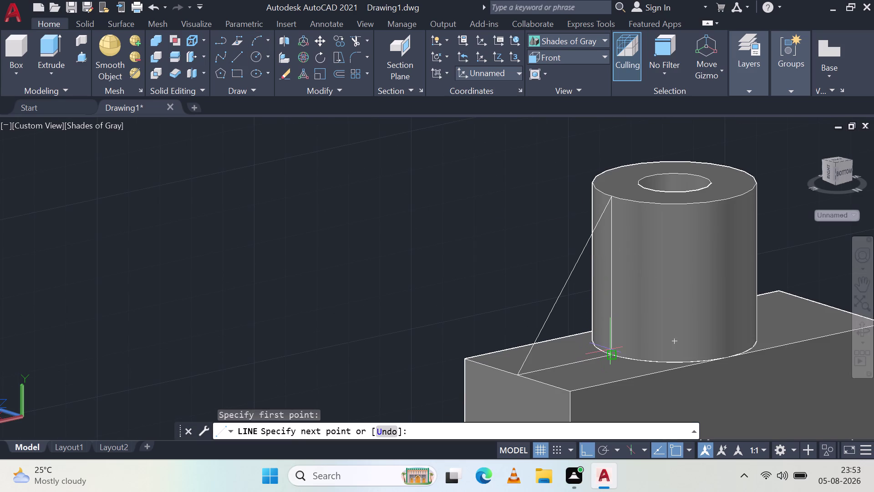
click(610, 352)
key(Escape)
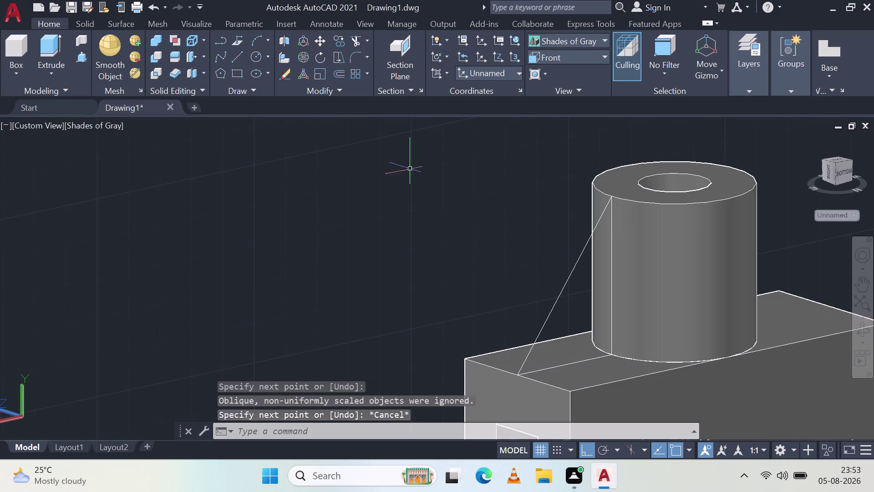
click(80, 54)
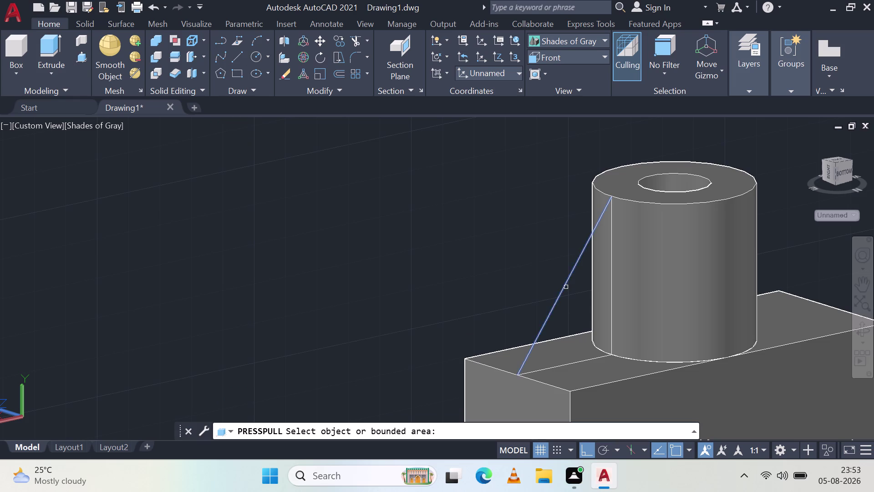
key(Escape)
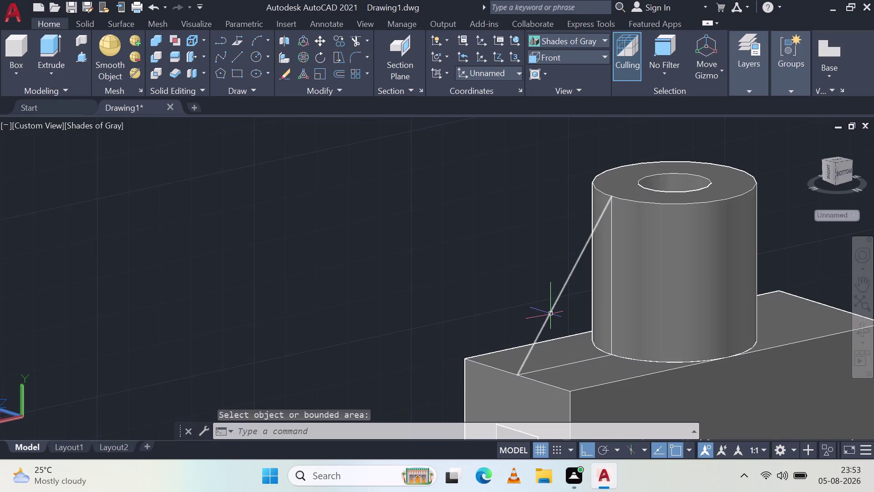
click(551, 314)
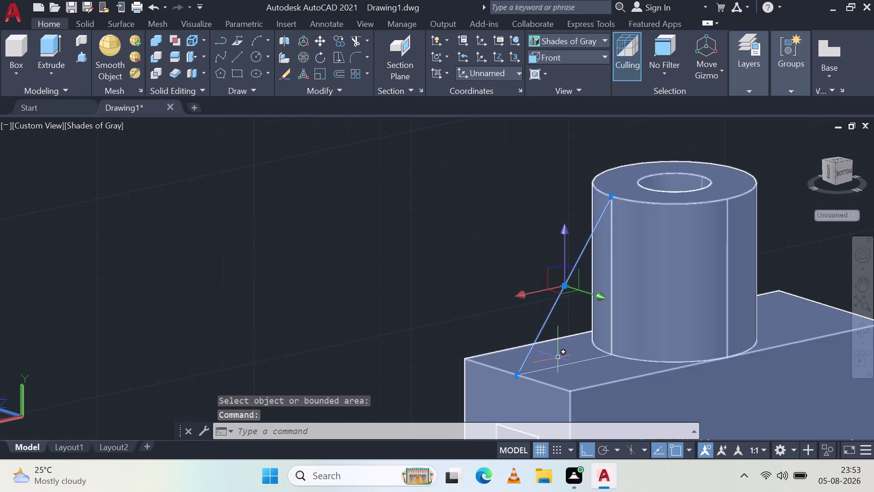
key(Escape)
scroll(up, 3)
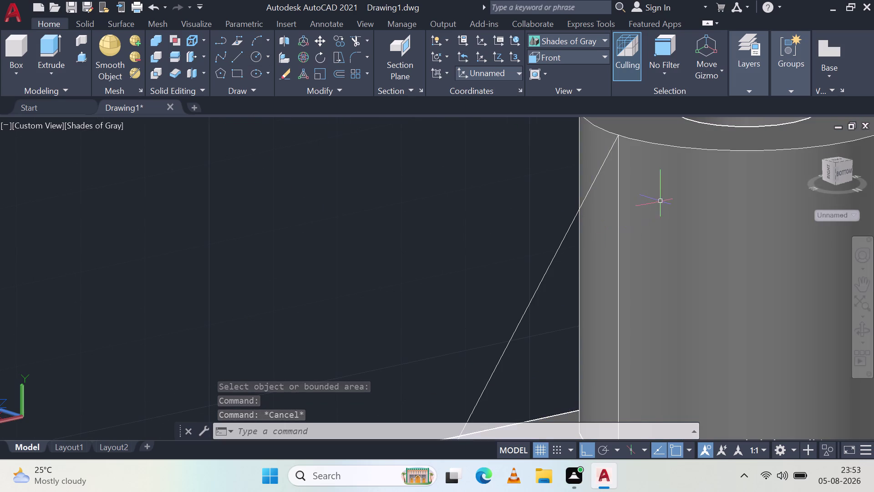
click(241, 56)
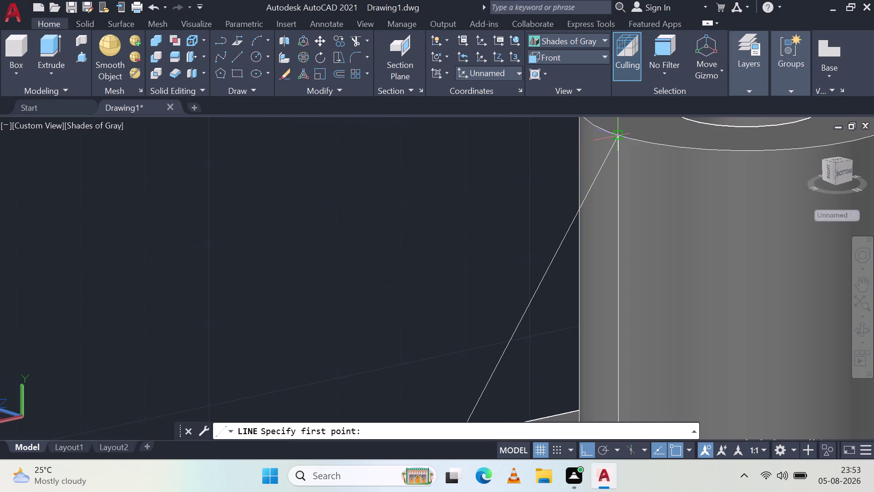
click(619, 138)
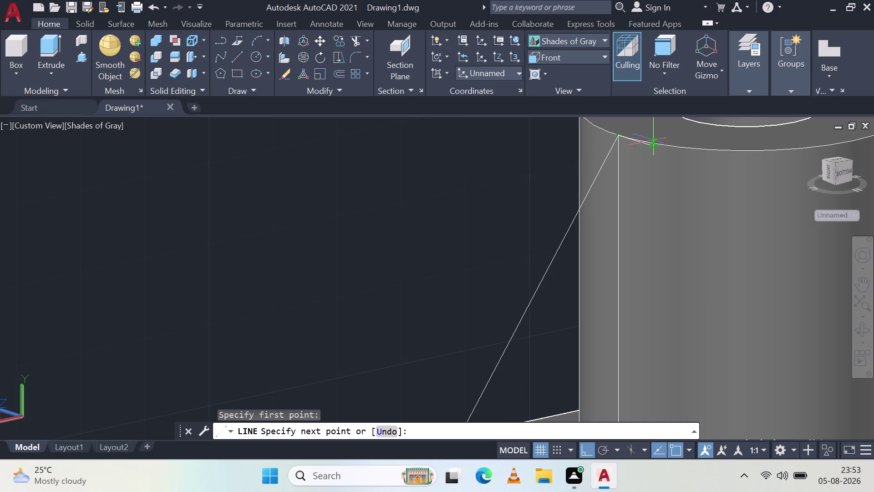
scroll(up, 3)
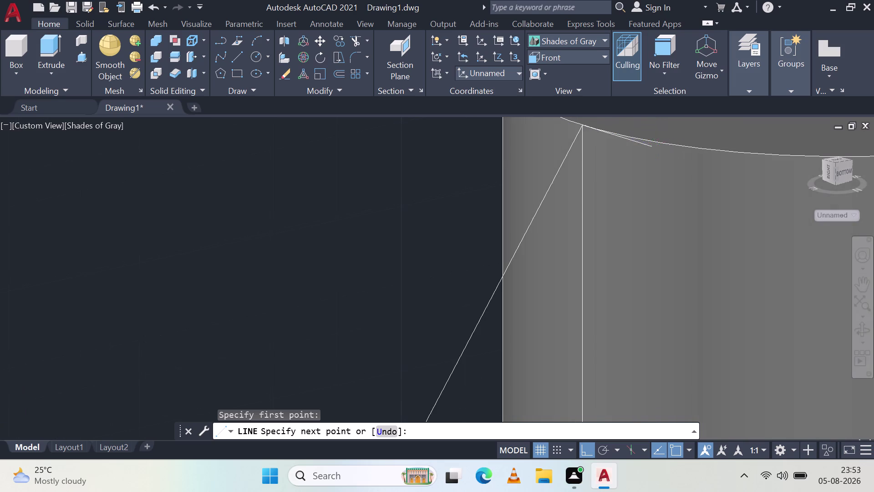
key(Escape)
key(Escape)
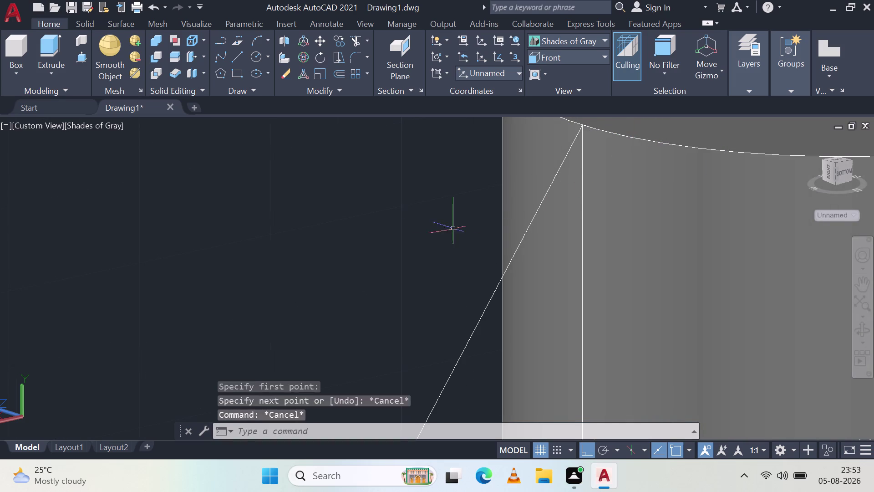
scroll(down, 3)
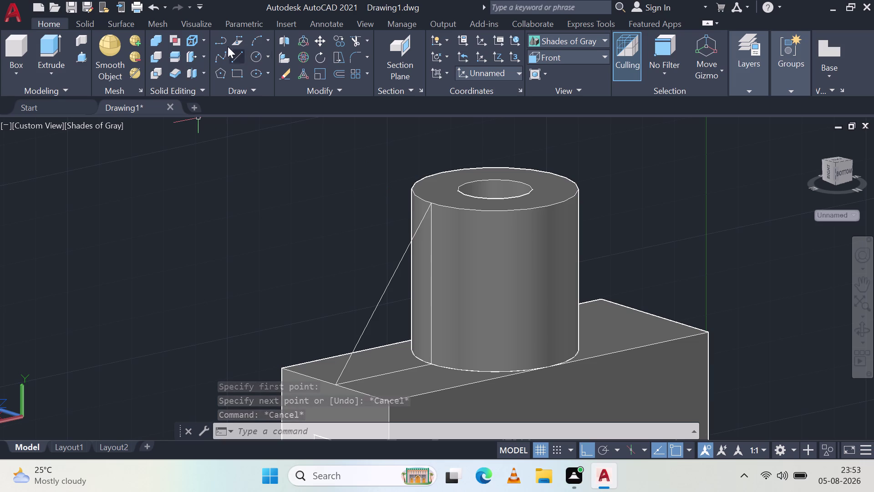
click(80, 54)
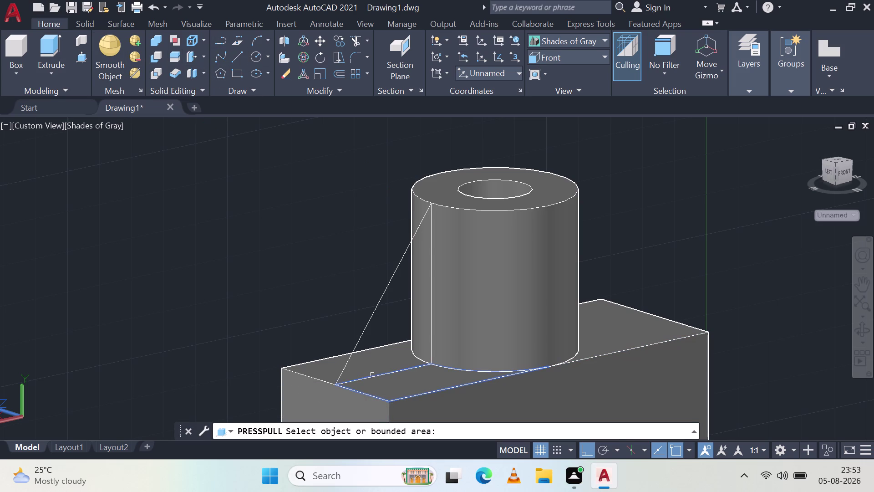
Press-pull the area between the boss and body edge up to the boss top.
middle_drag(377, 374, 421, 403)
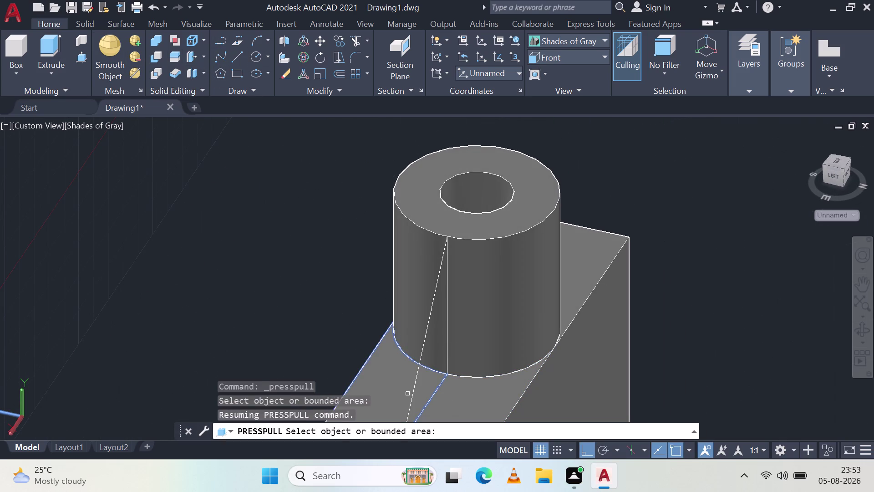
click(407, 393)
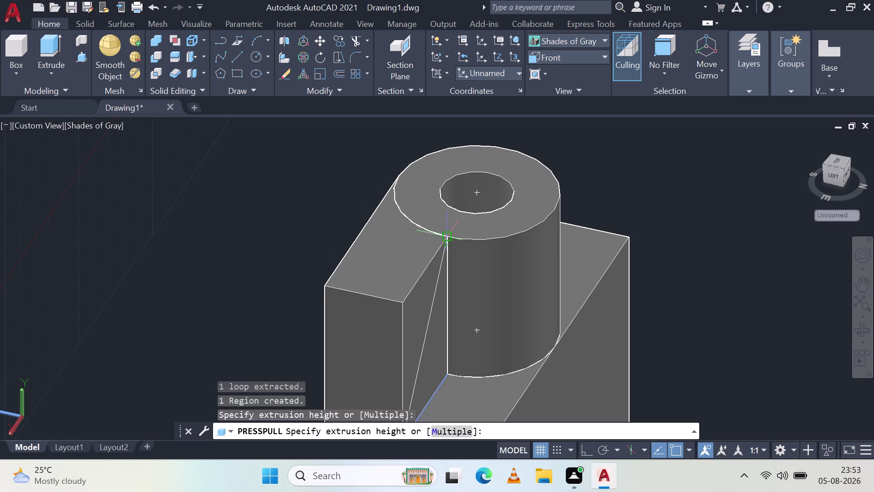
scroll(up, 3)
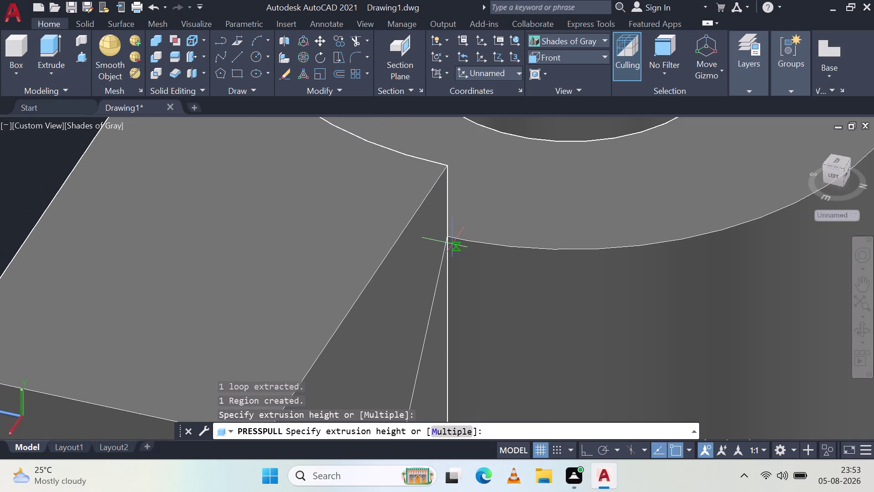
click(447, 241)
scroll(down, 3)
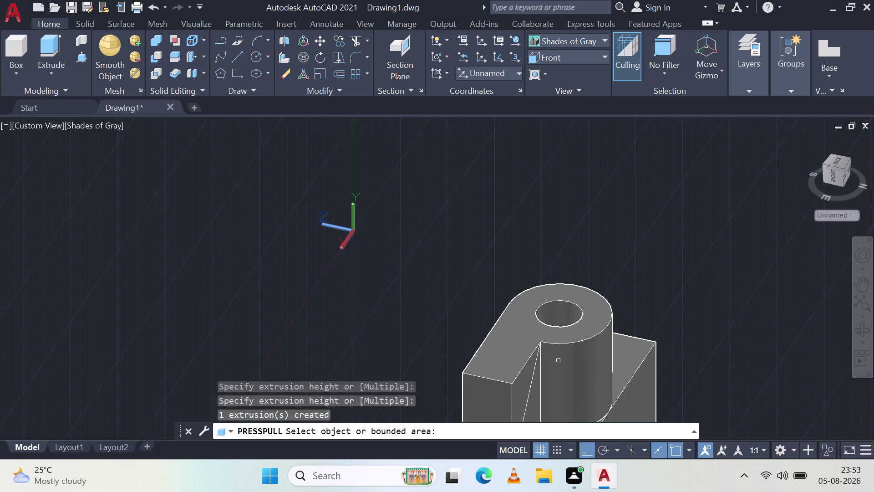
Press-pull the second bounded area up to a picked height.
middle_drag(592, 397, 561, 270)
click(515, 336)
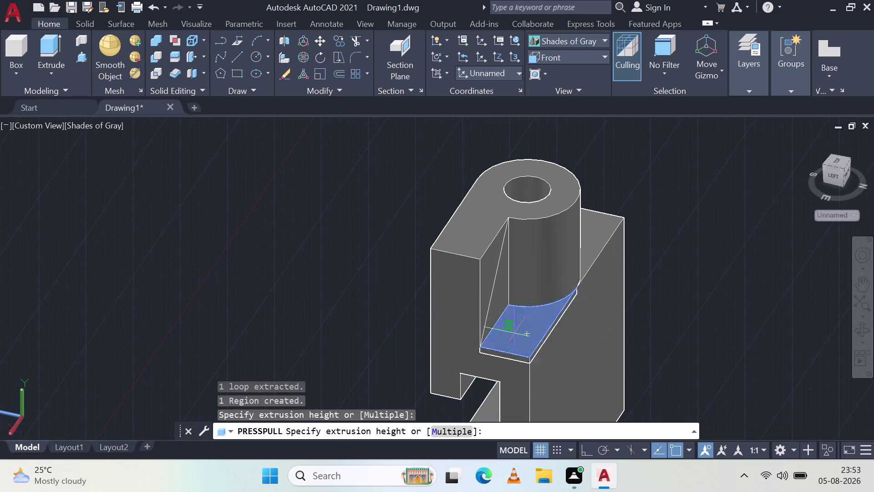
scroll(up, 3)
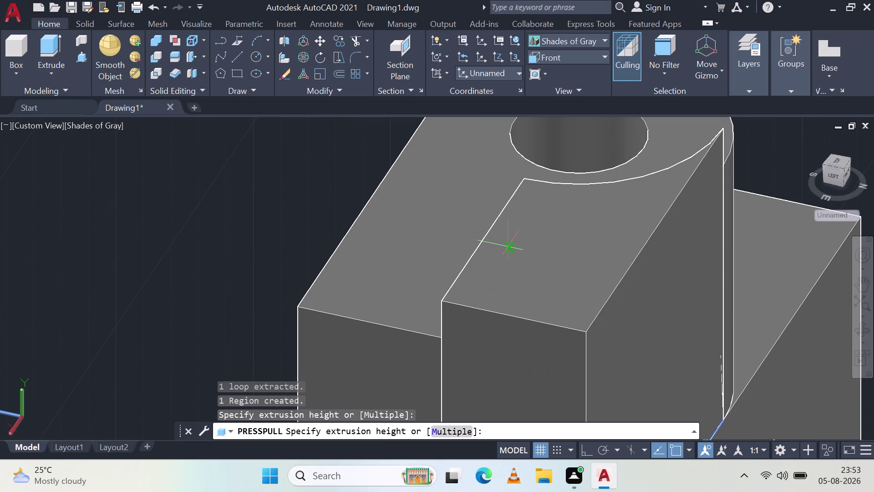
middle_drag(439, 311, 539, 339)
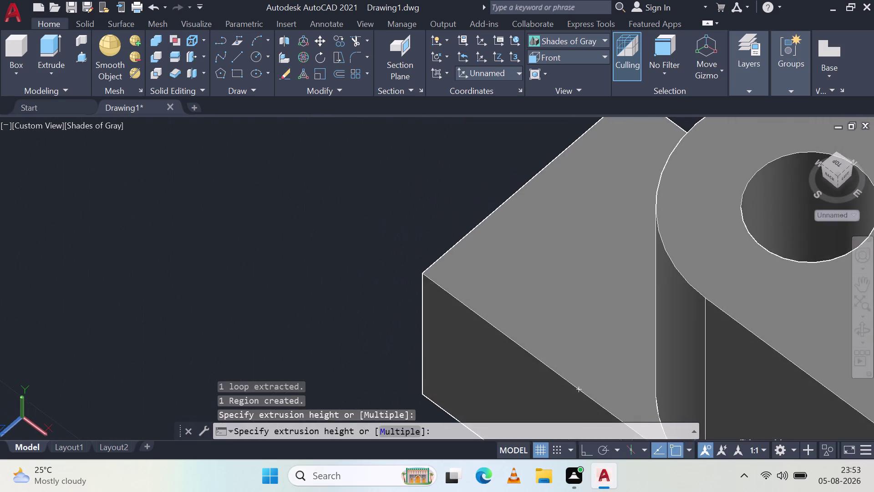
scroll(down, 3)
middle_drag(688, 325, 436, 289)
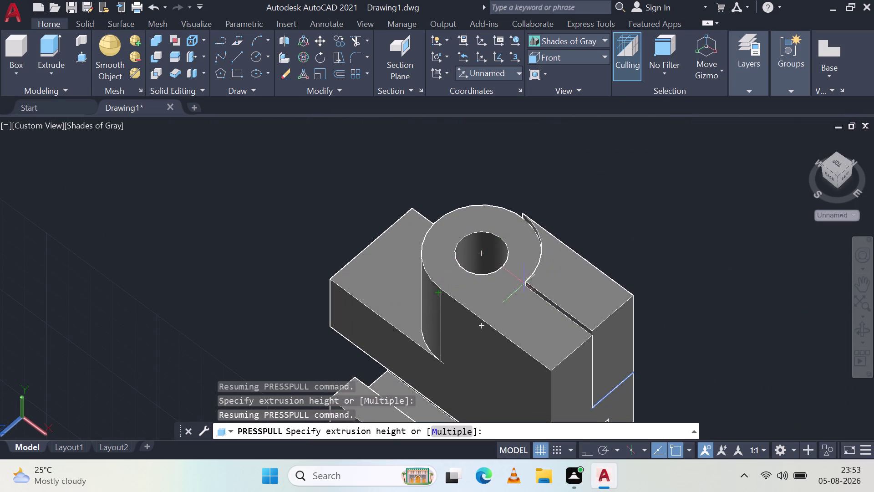
click(524, 286)
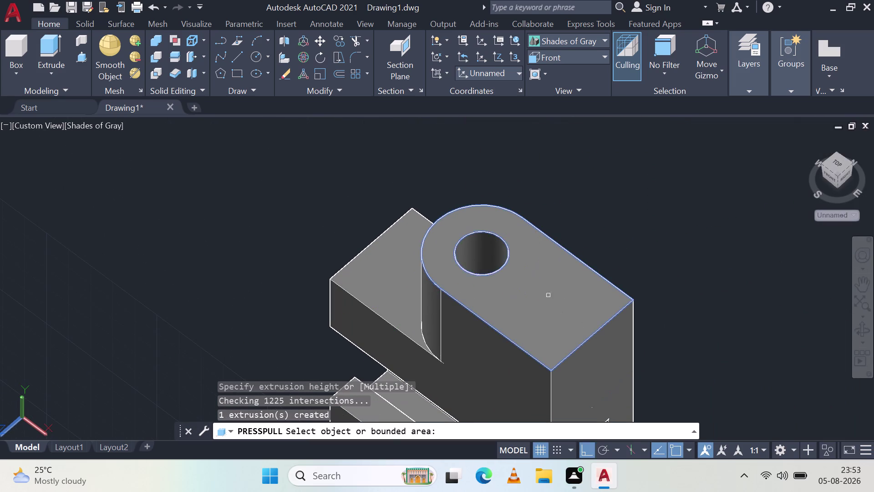
key(Escape)
Inspect the filled block from the side, then undo both press-pulls.
middle_drag(630, 311, 478, 309)
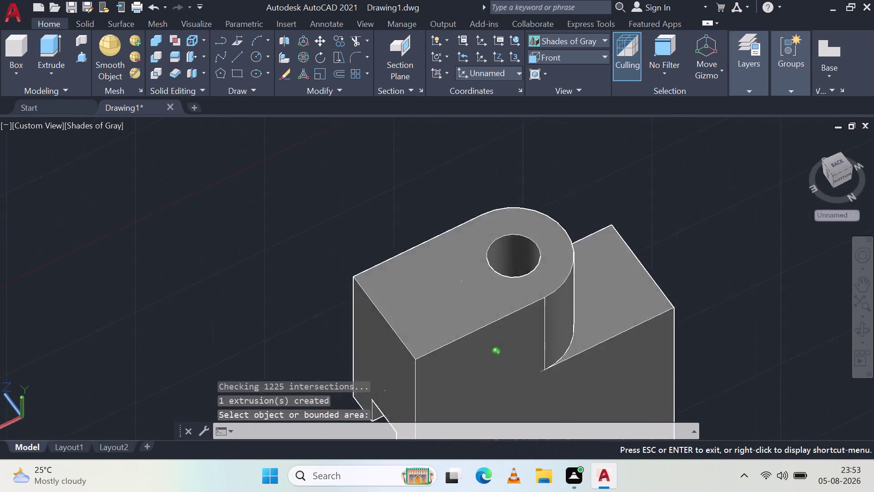
middle_drag(478, 309, 464, 269)
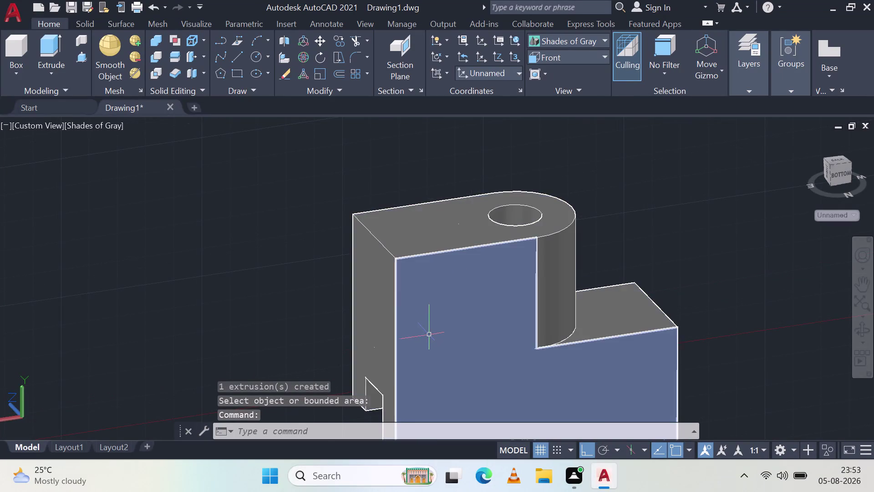
key(ctrl+z)
key(ctrl+z)
Undo the last press-pull and erase the stray slanted lines.
key(ctrl+z)
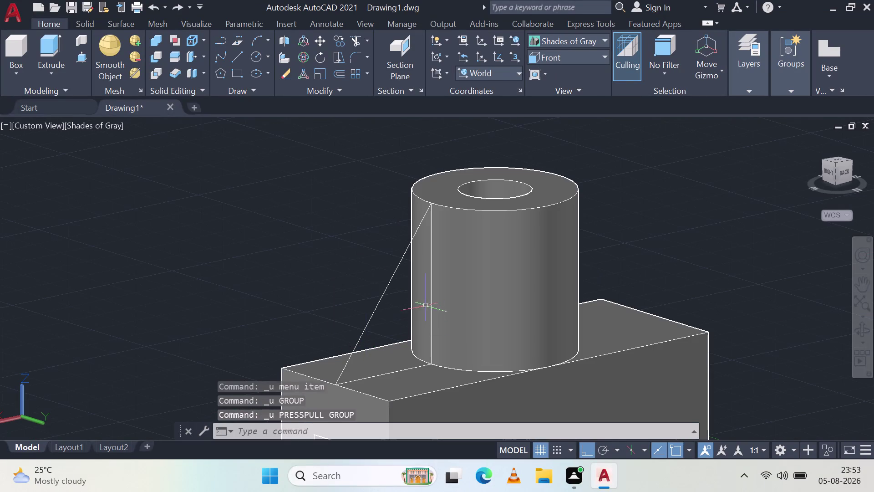
click(390, 283)
key(Delete)
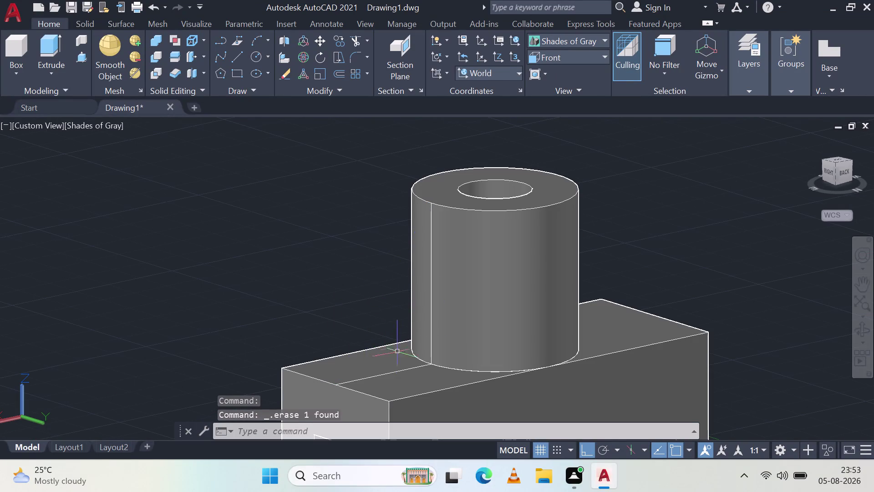
click(394, 372)
key(Delete)
click(433, 284)
key(Delete)
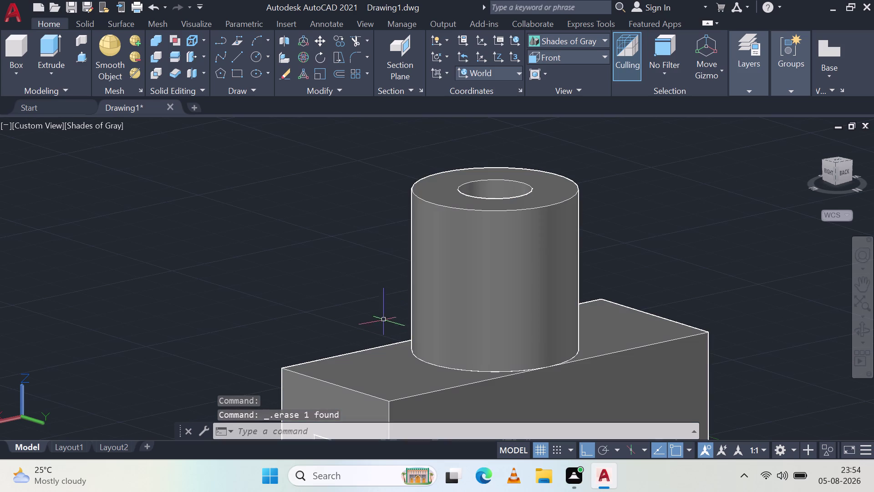
Press-pull the base's top region up to the boss top, then orbit to a back view.
click(81, 59)
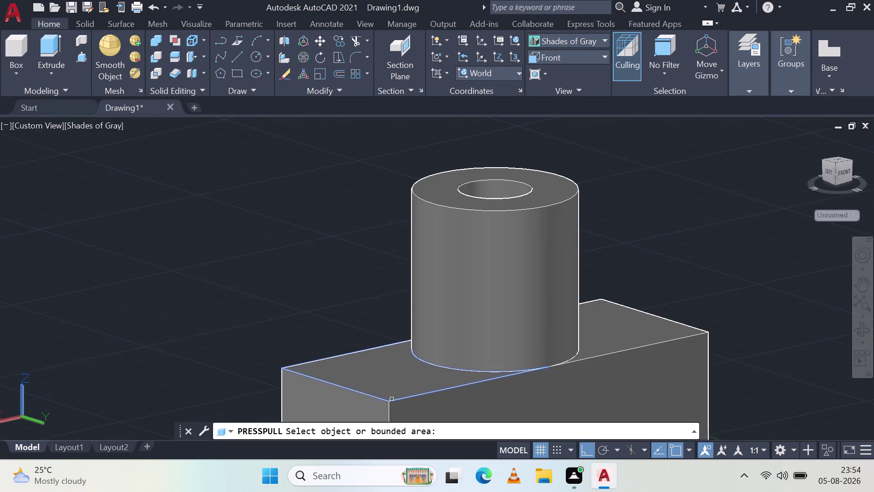
click(389, 372)
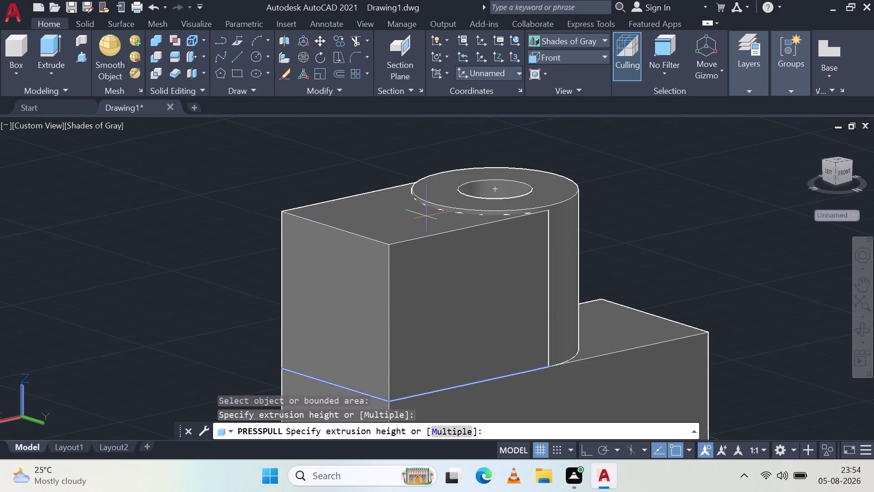
click(431, 204)
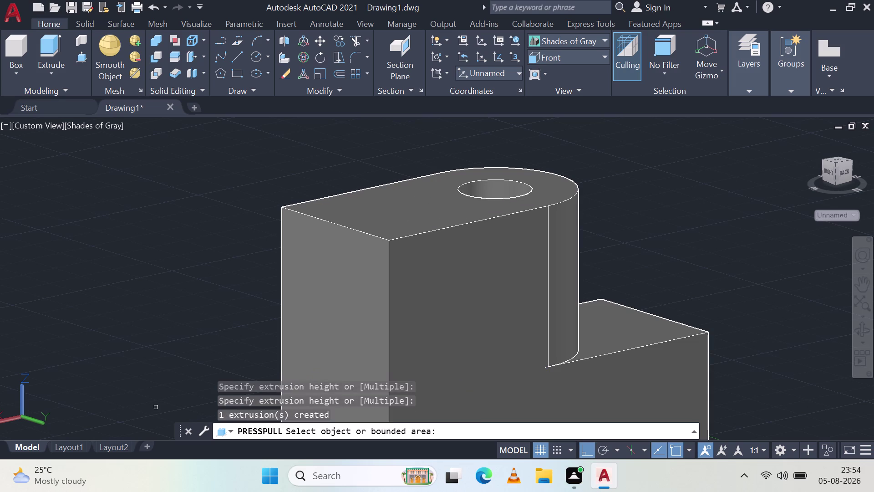
key(Escape)
middle_drag(469, 265, 468, 303)
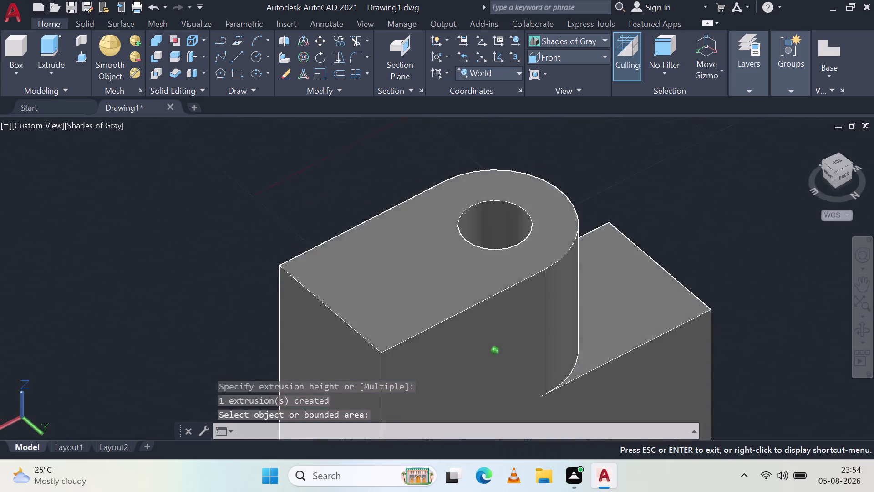
middle_drag(467, 303, 425, 271)
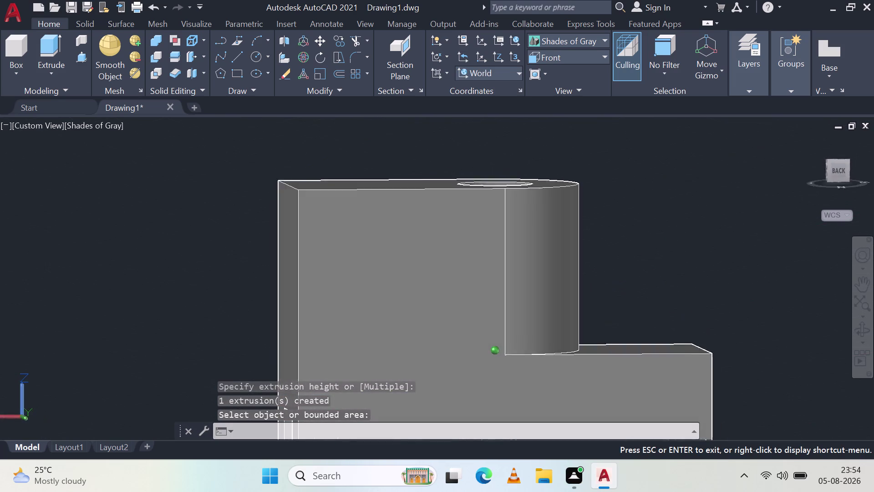
middle_drag(424, 272, 407, 270)
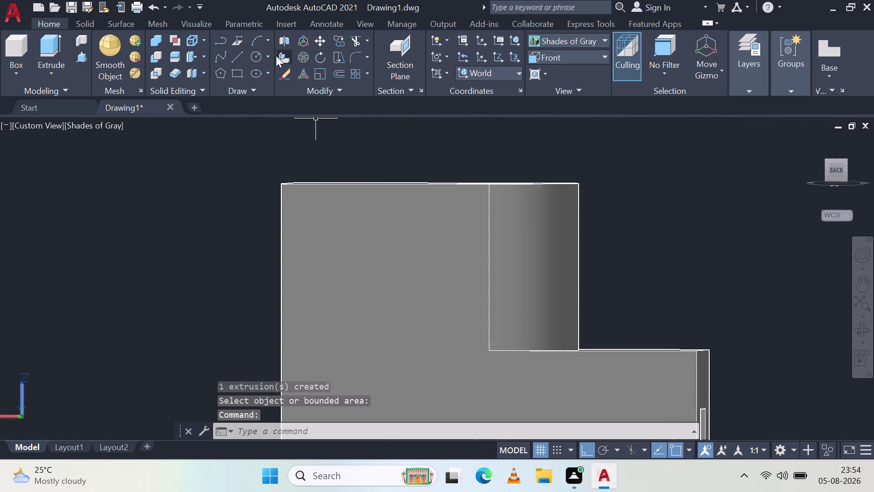
click(244, 57)
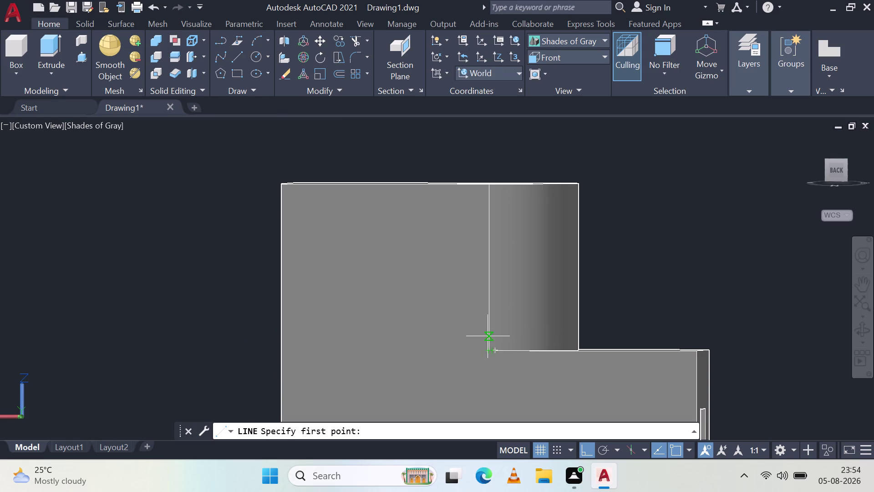
Draw lines from the boss-base corner to the block's left corner and top corner.
click(487, 352)
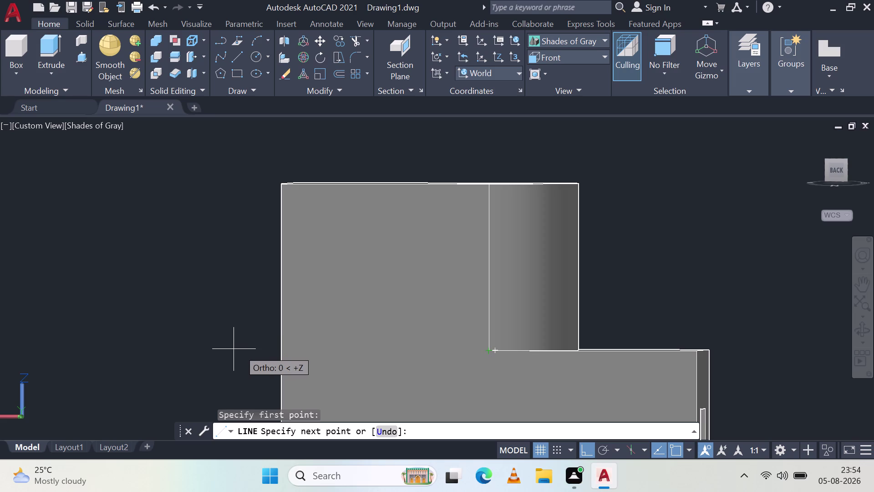
click(281, 353)
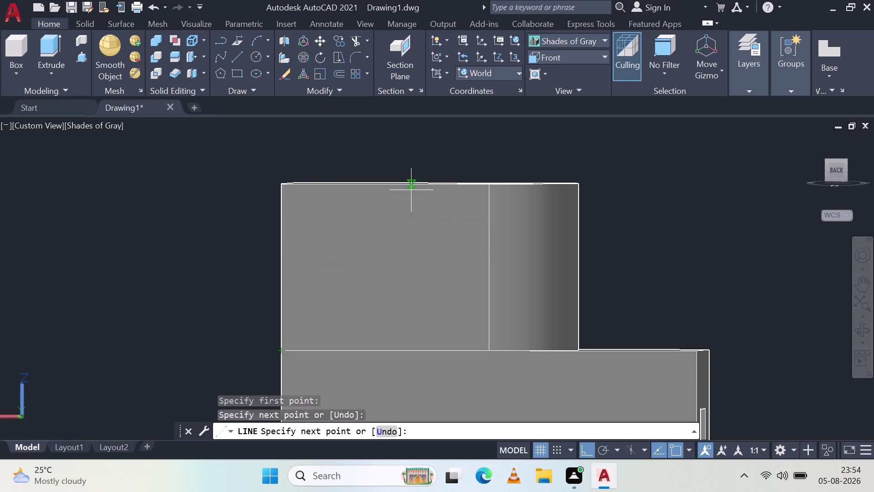
middle_drag(417, 187, 437, 245)
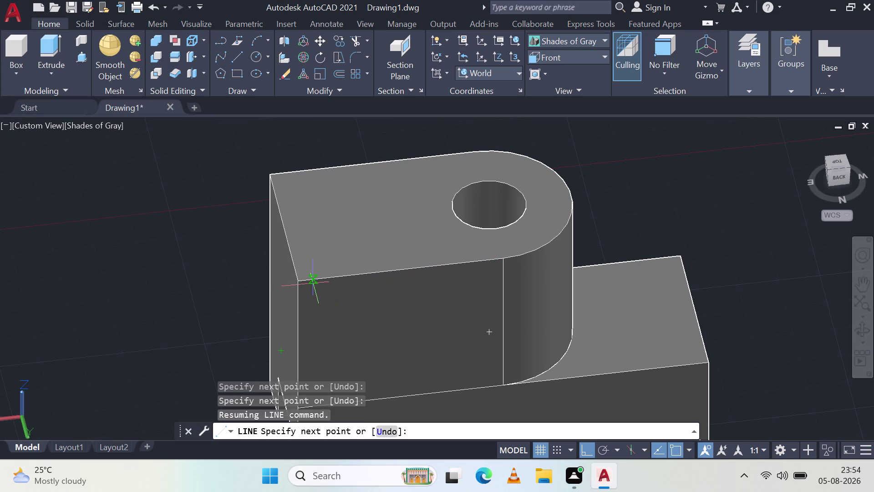
click(297, 281)
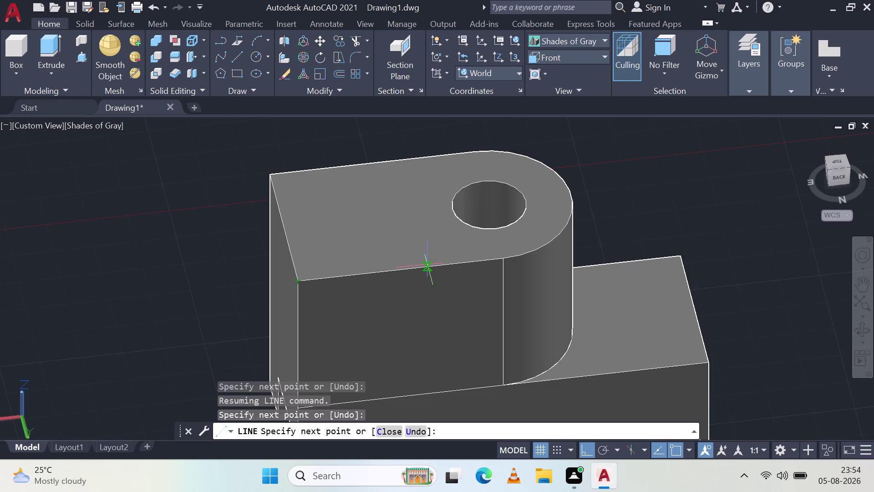
key(Escape)
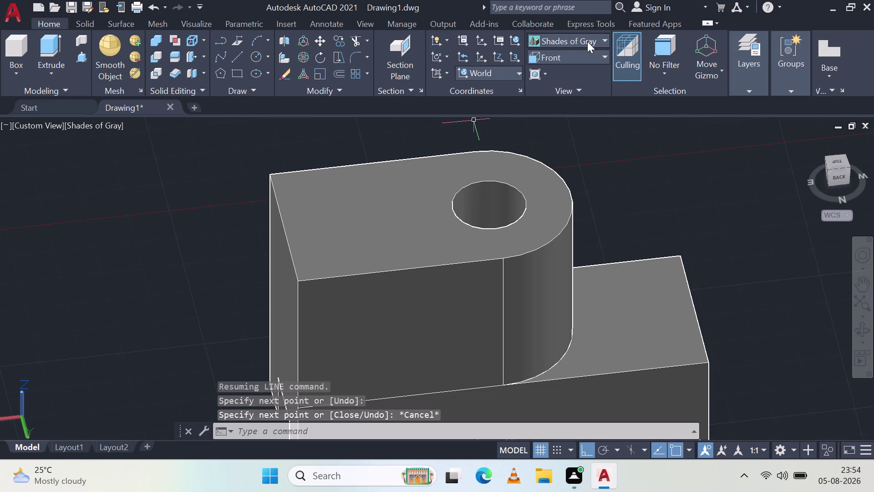
click(587, 42)
Display the model as 2D Wireframe and orbit to a side view of the slot.
click(549, 80)
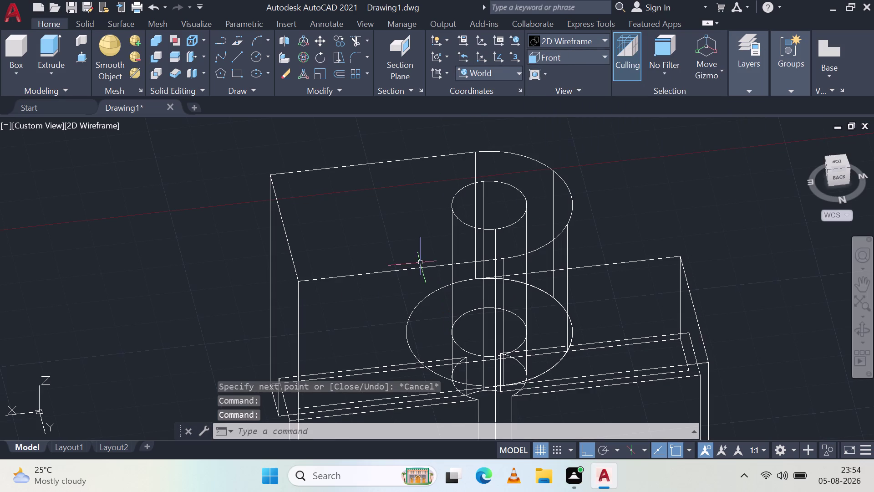
middle_drag(380, 308, 435, 254)
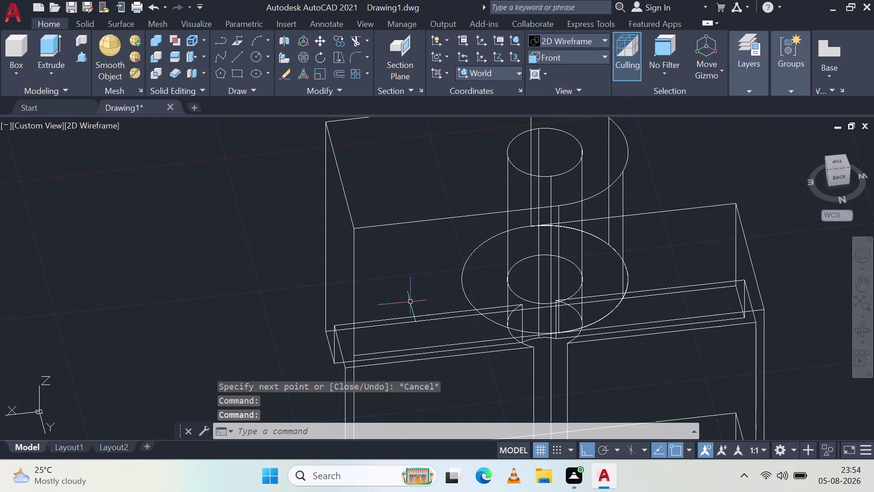
middle_drag(397, 289, 467, 279)
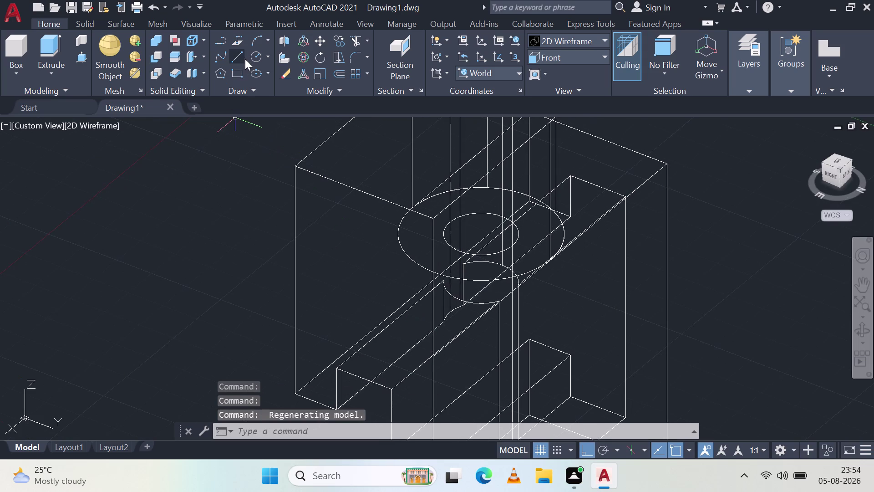
Begin a line on a slot edge, then cancel it.
click(241, 58)
middle_drag(449, 354, 456, 314)
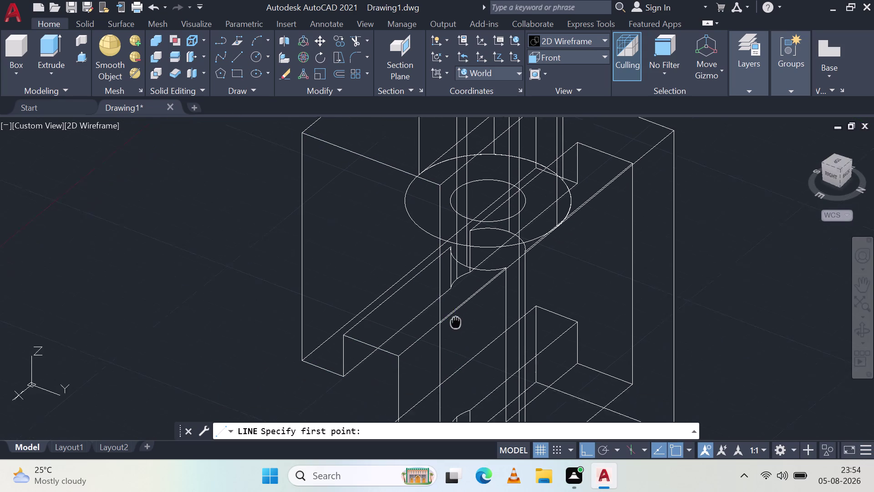
middle_drag(456, 313, 459, 292)
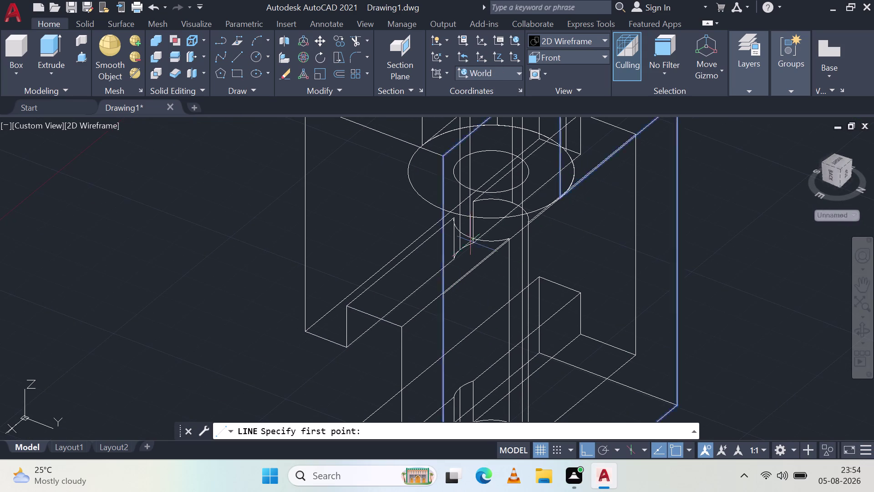
click(443, 294)
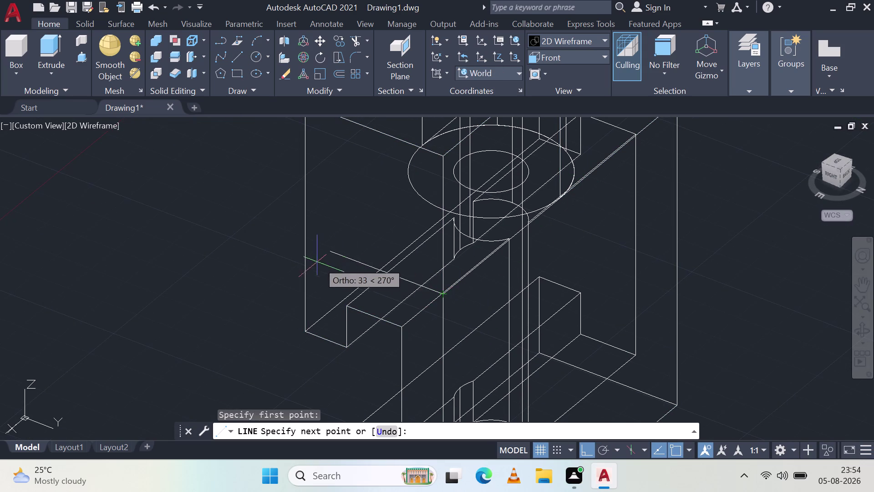
click(303, 243)
key(Escape)
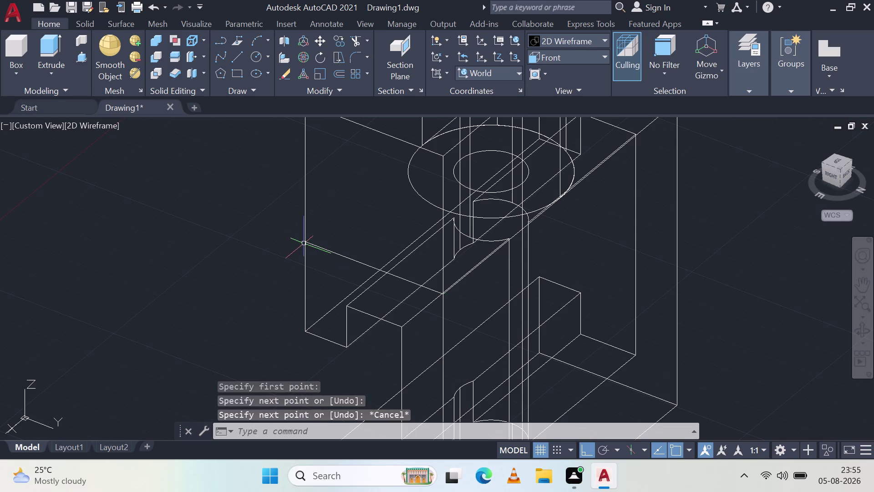
Reframe the wireframe and start a new line at the slot corner.
middle_drag(435, 259, 348, 247)
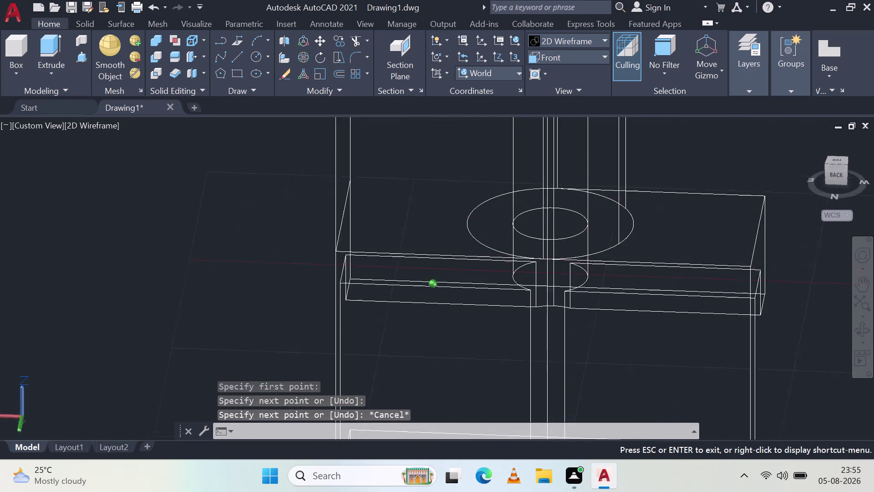
middle_drag(348, 247, 459, 270)
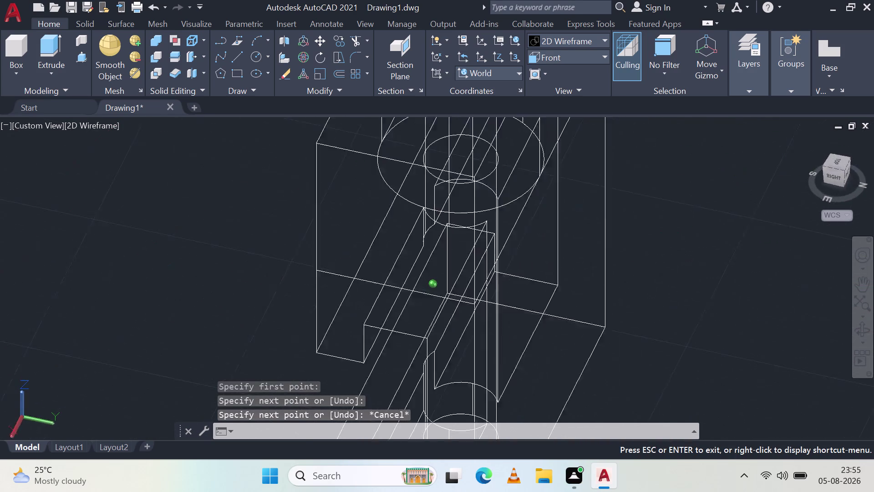
middle_drag(459, 270, 366, 244)
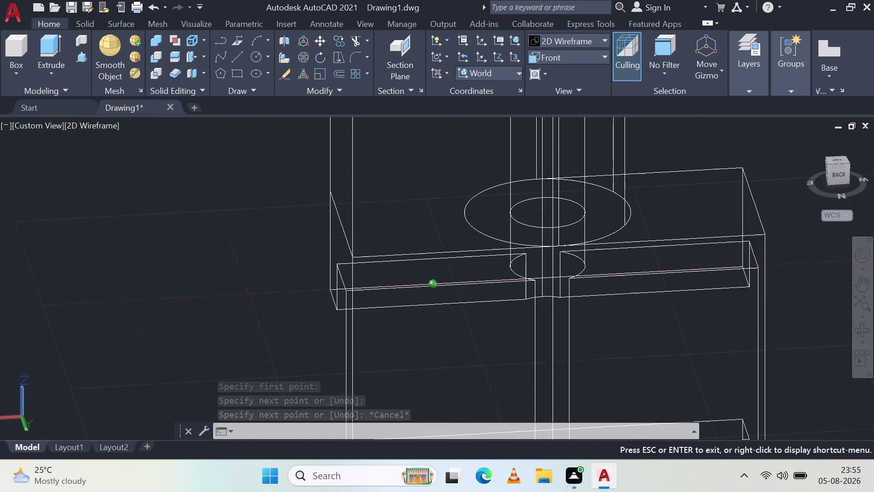
middle_drag(366, 244, 360, 248)
scroll(down, 3)
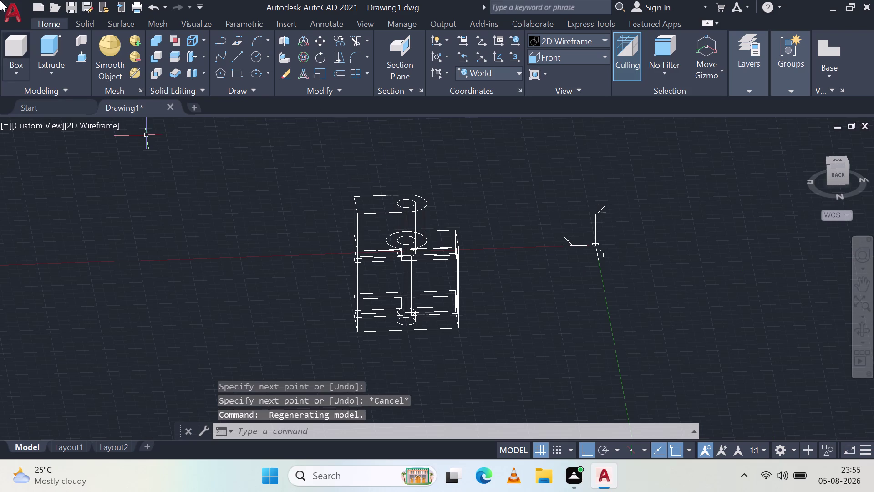
click(237, 56)
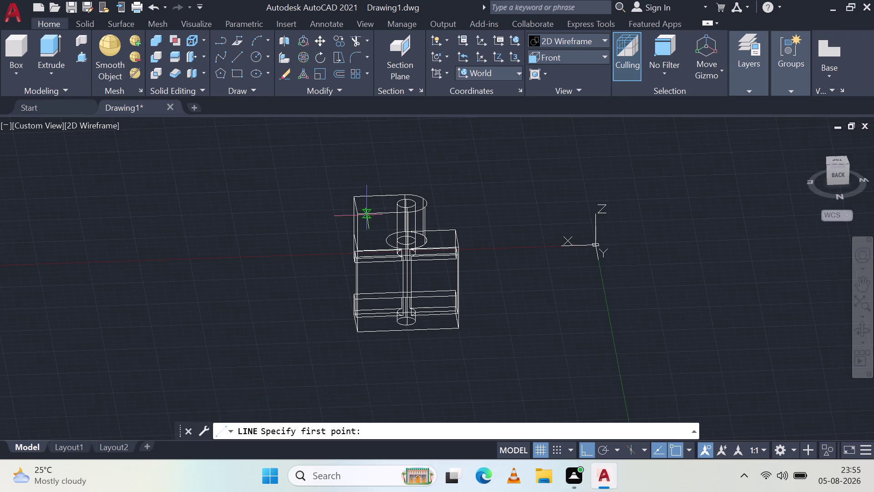
scroll(up, 3)
scroll(up, 3)
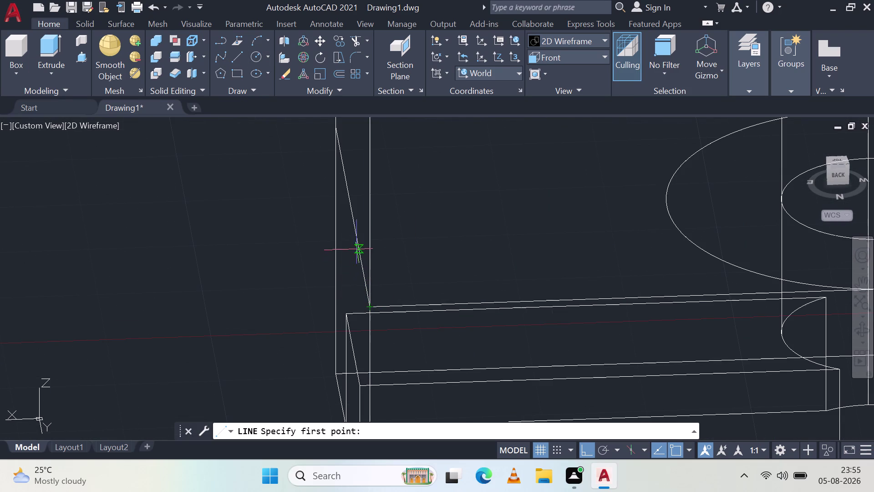
middle_drag(345, 279, 355, 283)
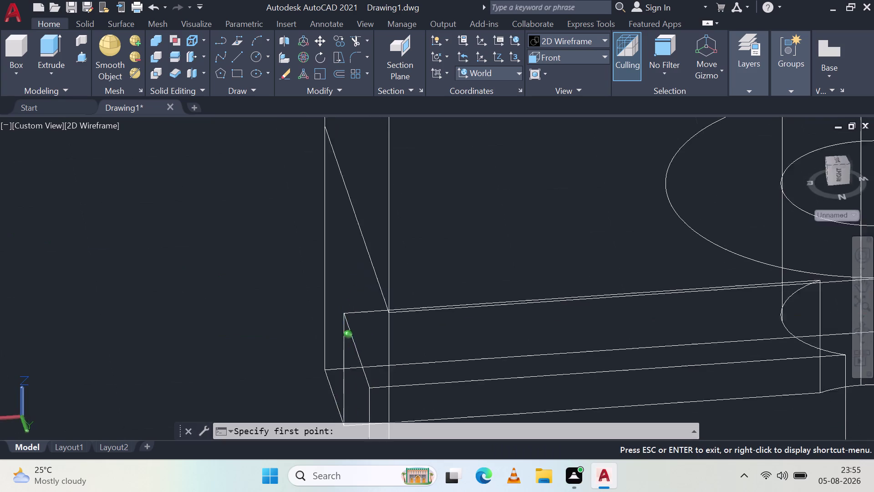
middle_drag(356, 284, 451, 302)
scroll(up, 3)
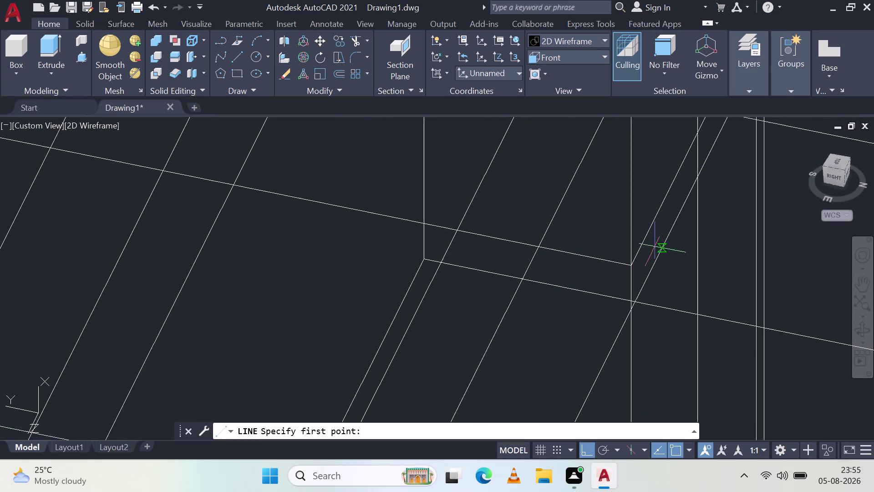
click(630, 263)
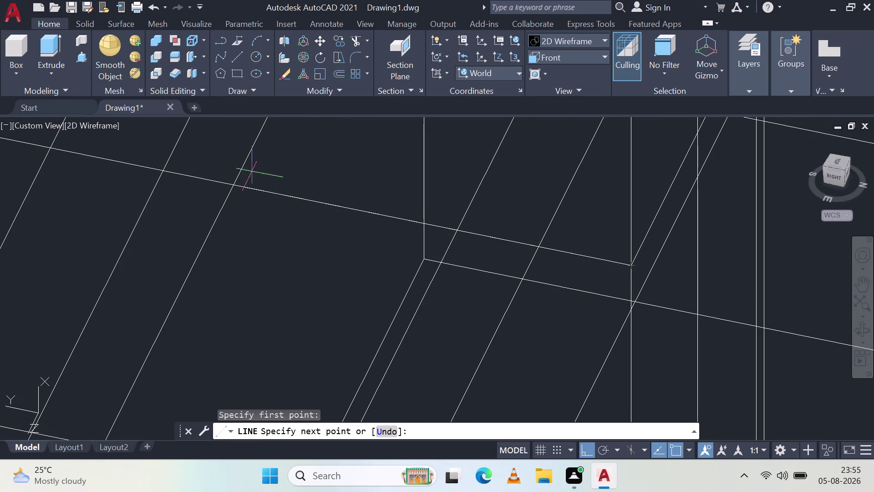
scroll(down, 3)
scroll(down, 3)
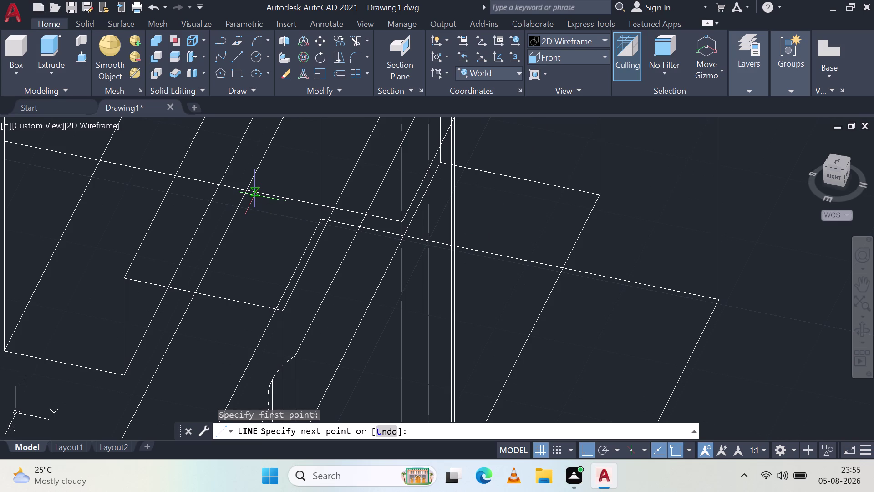
Enter 12 as the first line segment's length, then orbit around the bracket to inspect it.
text(12)
key(space)
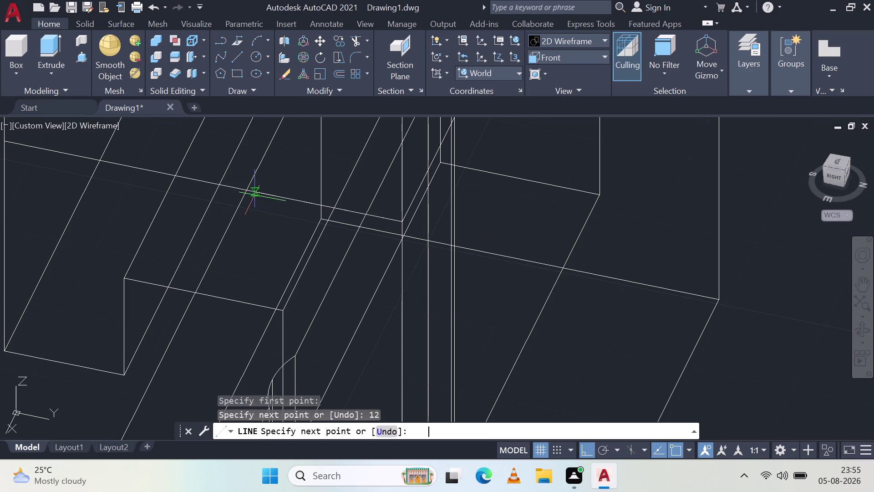
scroll(down, 3)
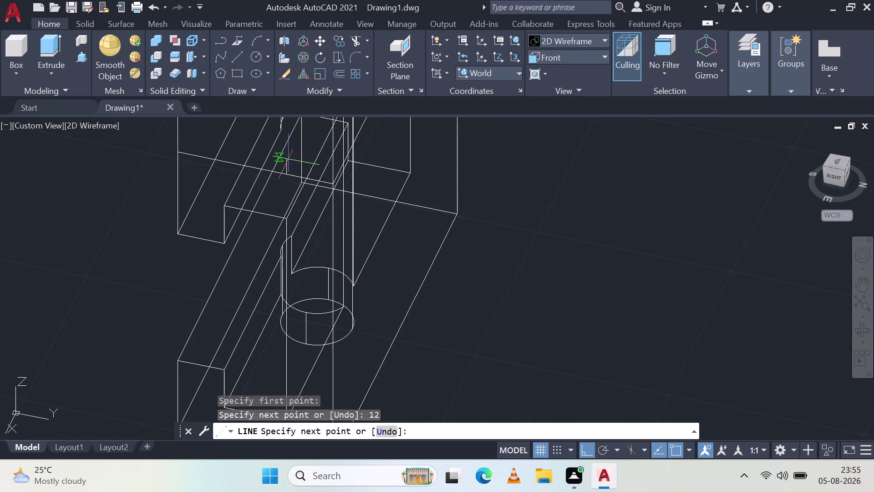
scroll(down, 3)
middle_drag(289, 157, 293, 369)
scroll(up, 3)
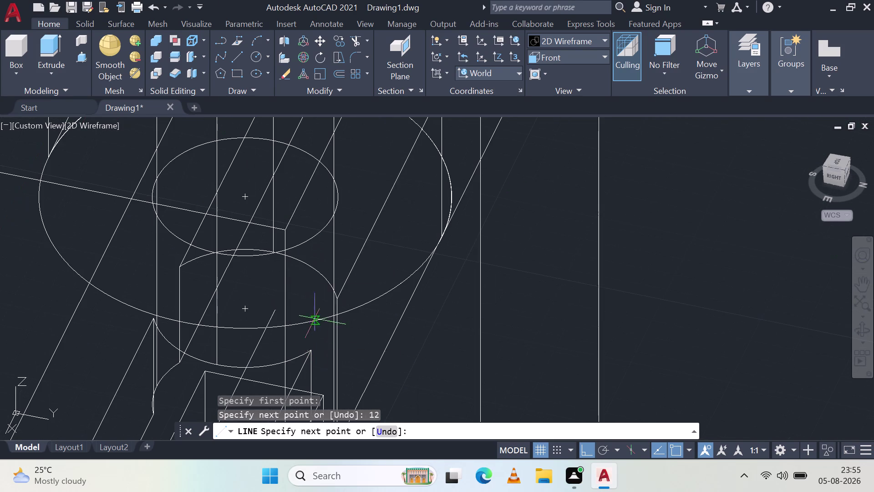
middle_drag(321, 233, 444, 148)
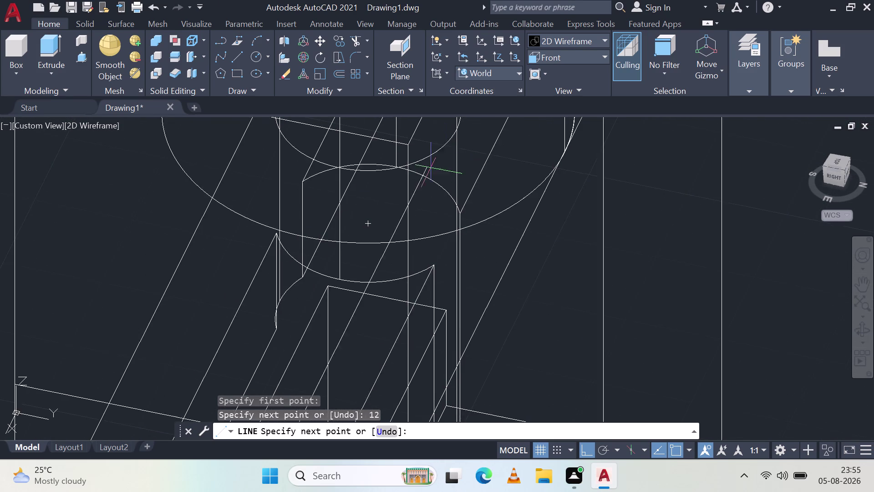
scroll(down, 3)
middle_drag(411, 171, 370, 200)
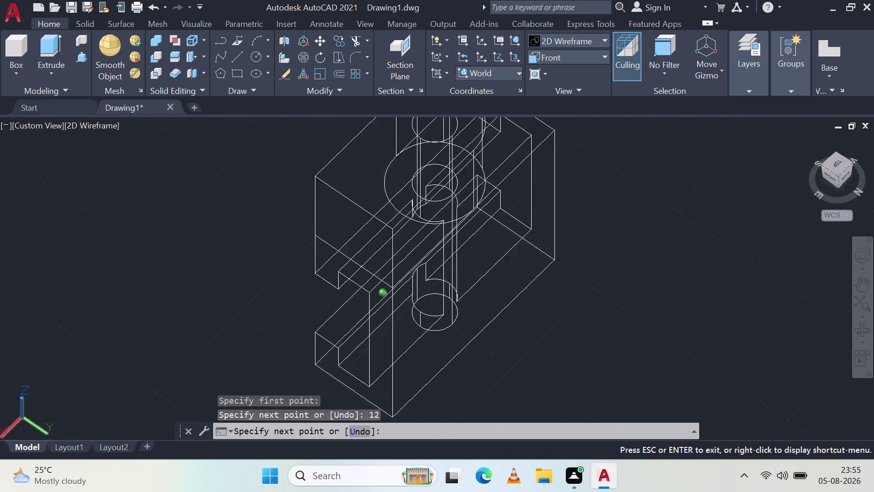
middle_drag(369, 200, 316, 150)
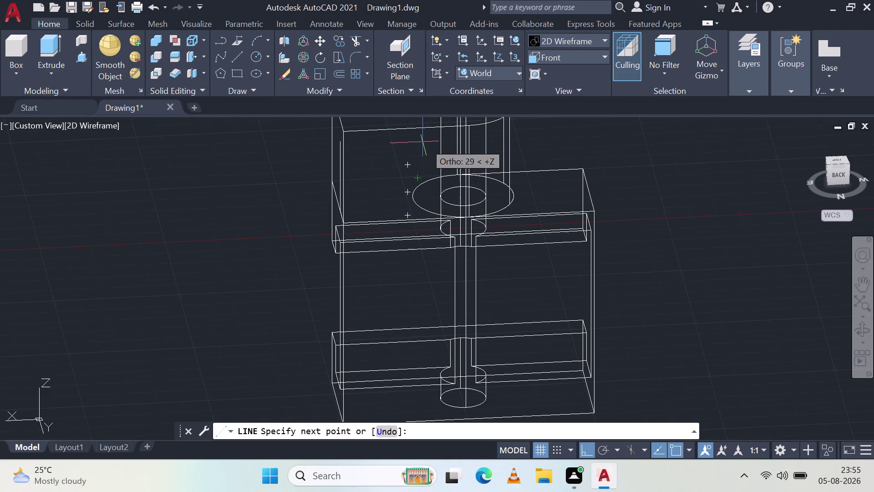
scroll(up, 3)
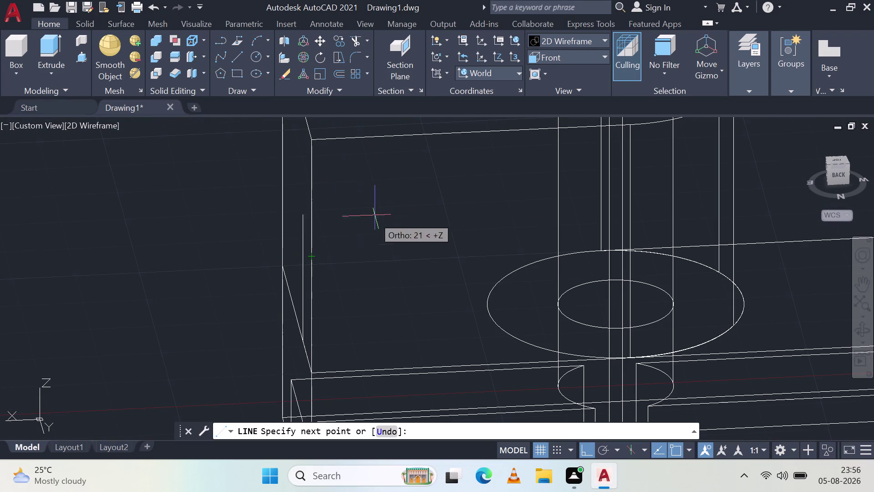
middle_drag(518, 141, 507, 247)
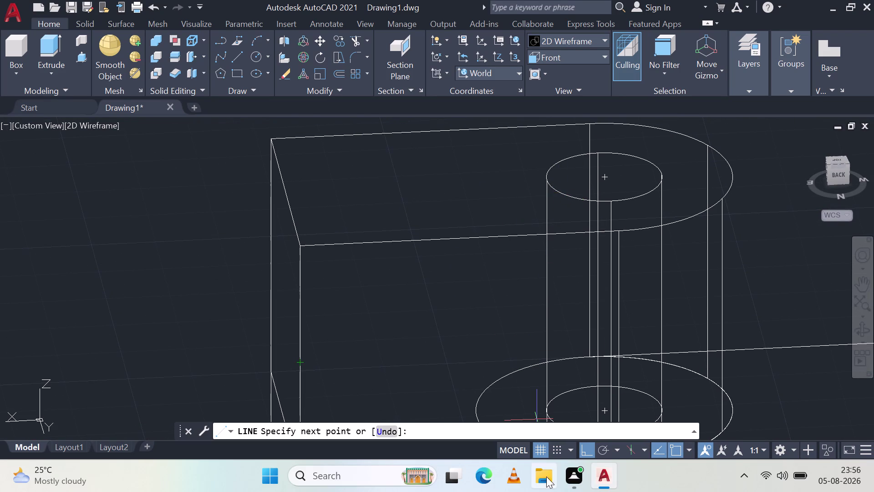
click(605, 446)
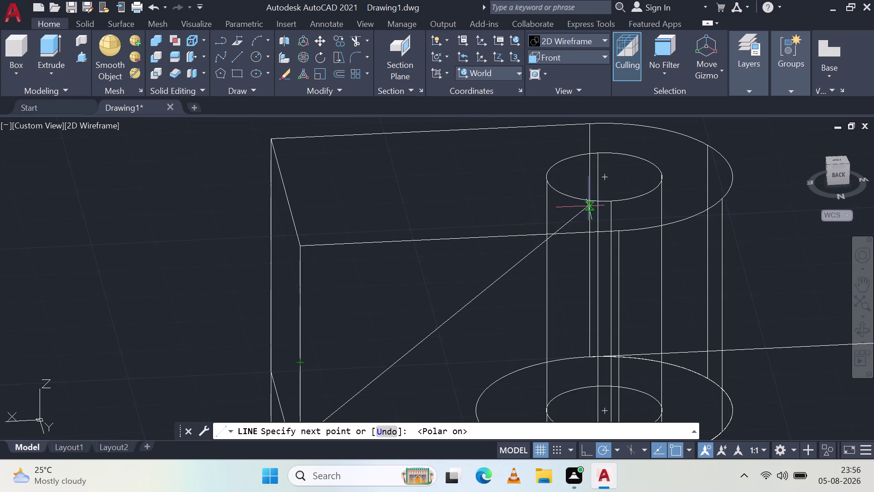
End the diagonal line at the top of the boss and finish the line.
middle_drag(585, 248, 585, 249)
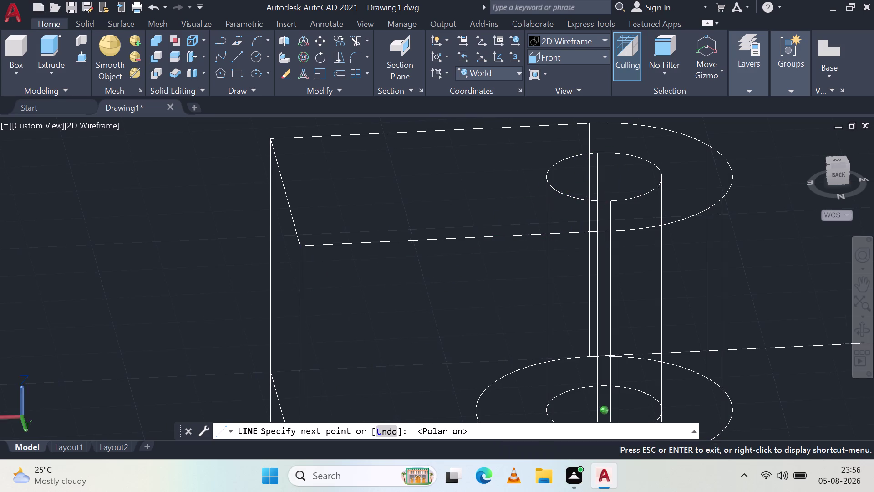
middle_drag(585, 249, 575, 211)
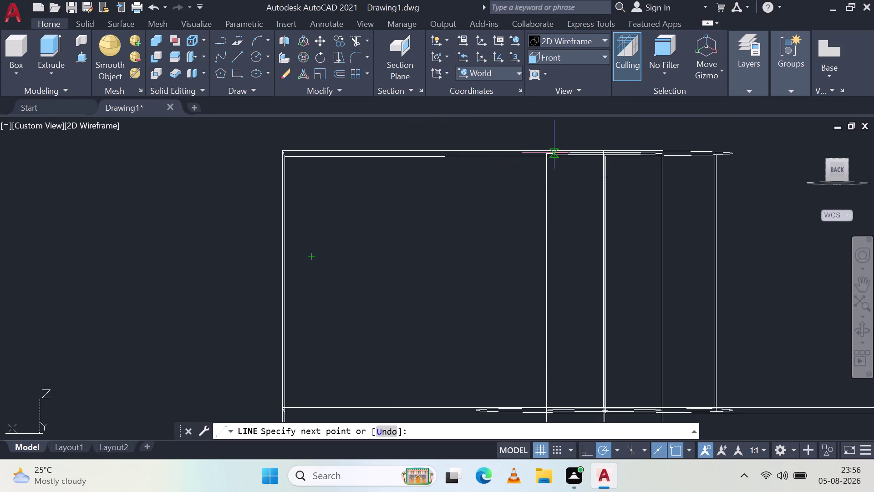
scroll(up, 3)
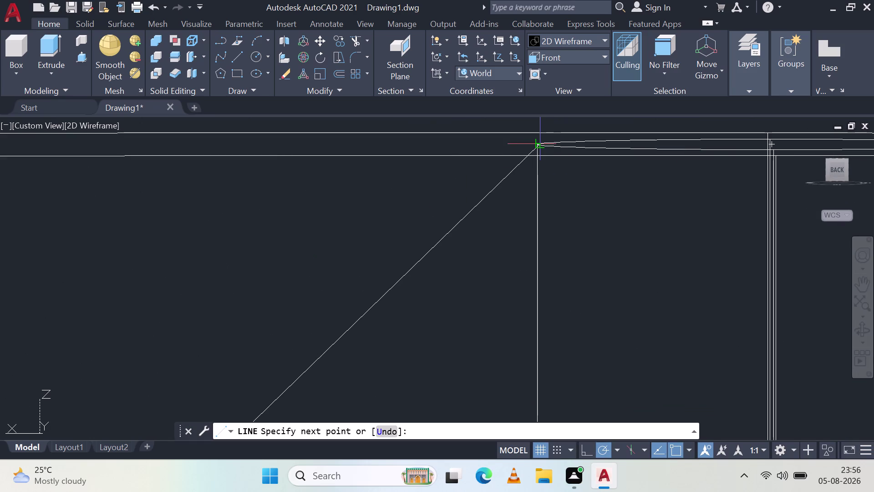
click(539, 145)
key(Escape)
Switch the visual style to Shades of Gray and back to 2D Wireframe, then orbit to check.
scroll(down, 3)
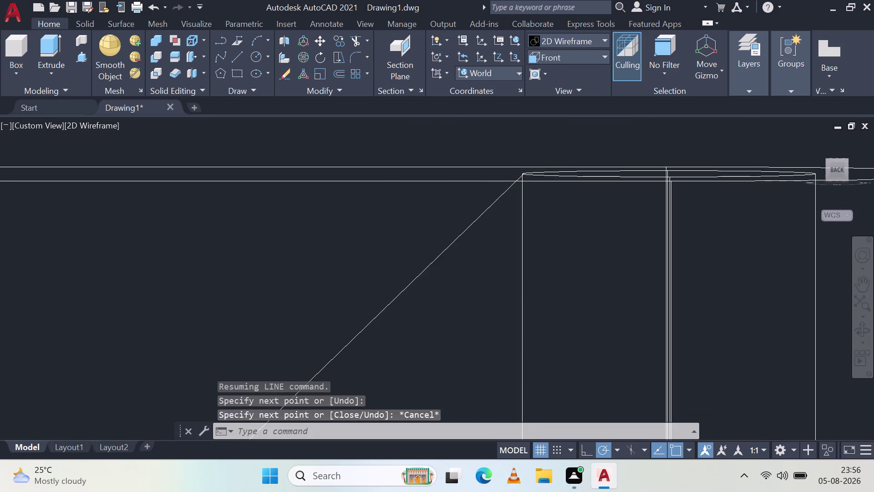
scroll(down, 3)
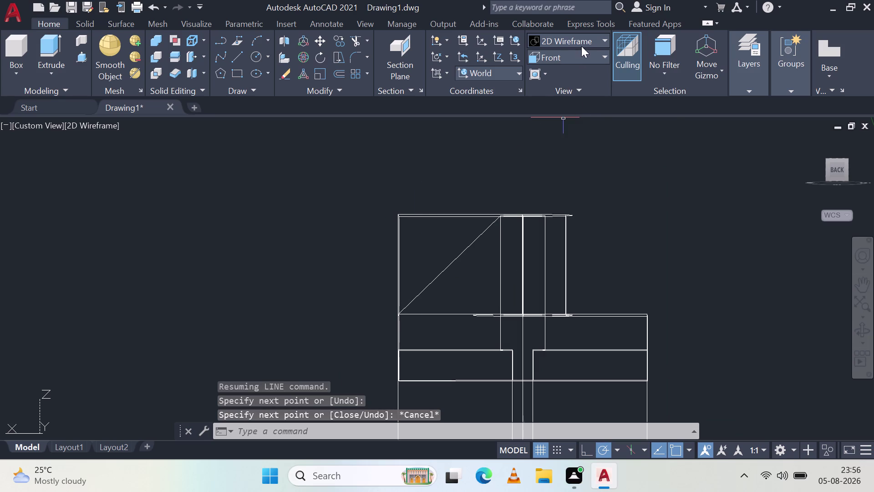
click(582, 41)
click(680, 117)
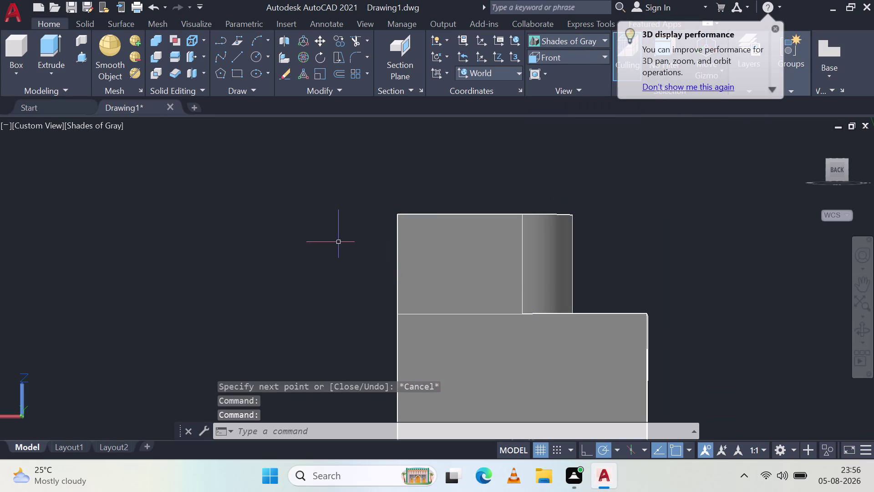
click(585, 35)
click(569, 82)
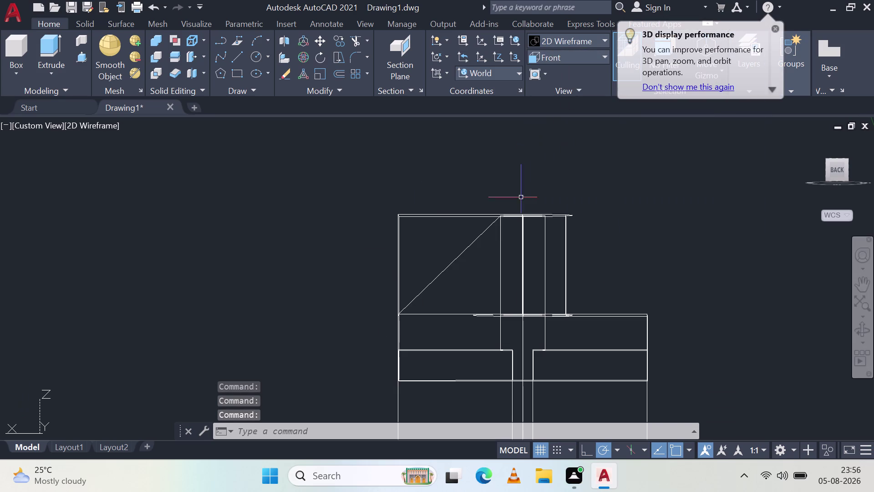
middle_drag(442, 224, 550, 267)
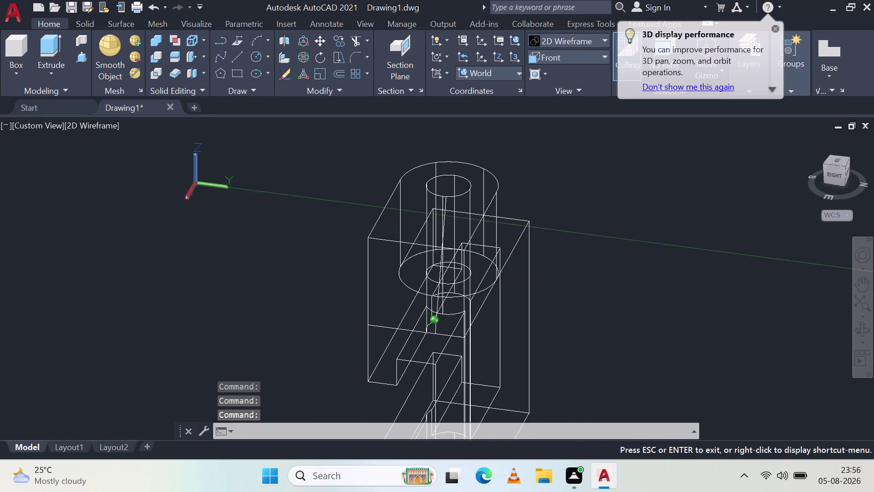
middle_drag(549, 266, 555, 260)
scroll(up, 3)
scroll(down, 3)
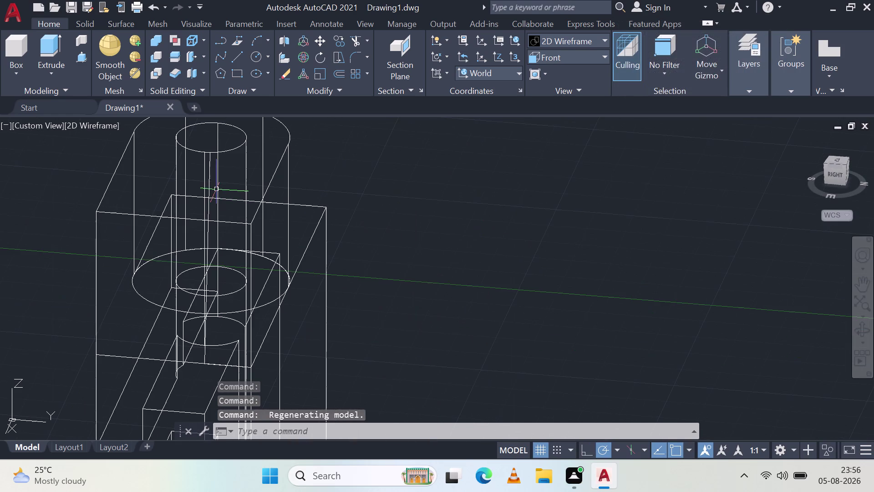
scroll(up, 3)
middle_drag(296, 189, 279, 196)
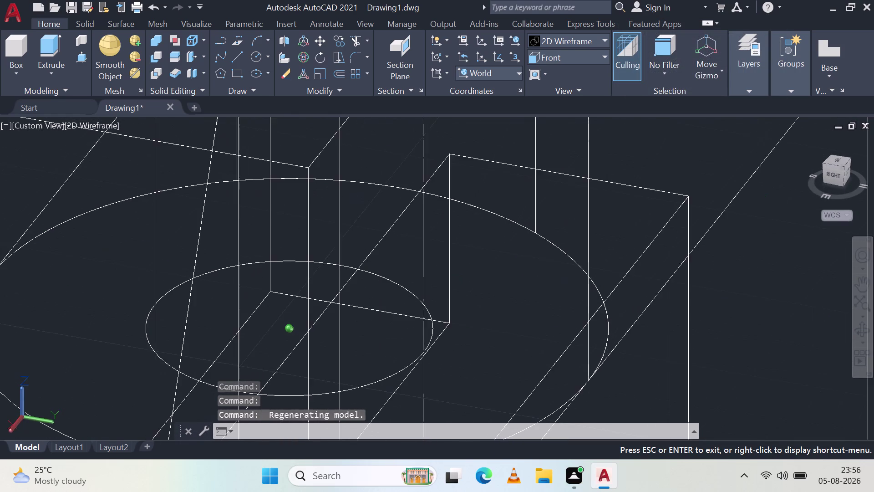
middle_drag(279, 196, 255, 204)
scroll(down, 3)
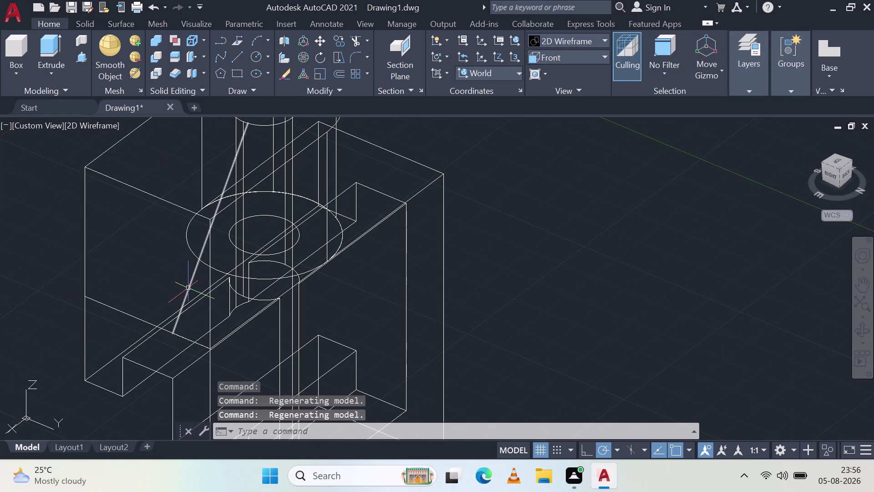
click(189, 285)
scroll(up, 3)
middle_drag(253, 159, 339, 228)
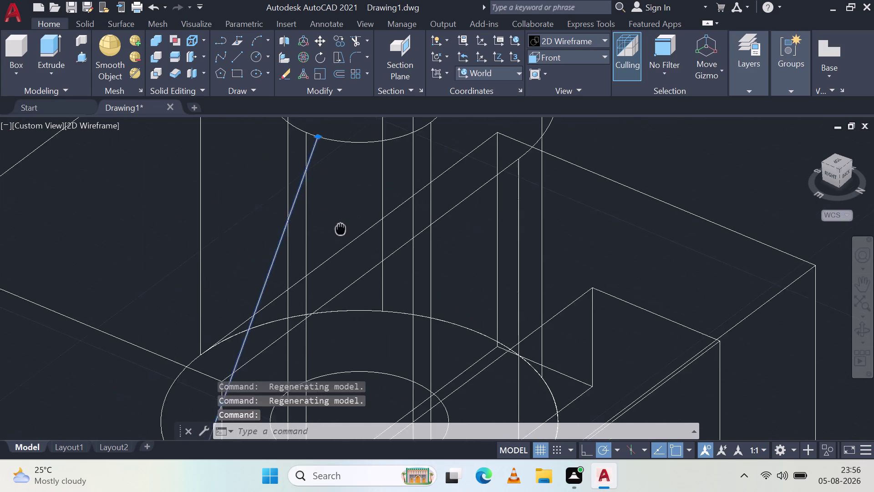
middle_drag(340, 228, 394, 236)
click(375, 147)
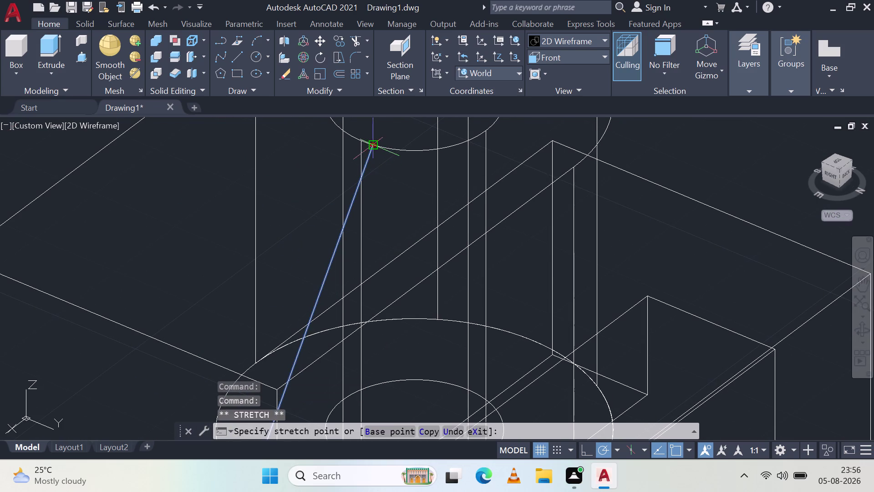
click(399, 151)
key(Escape)
scroll(down, 3)
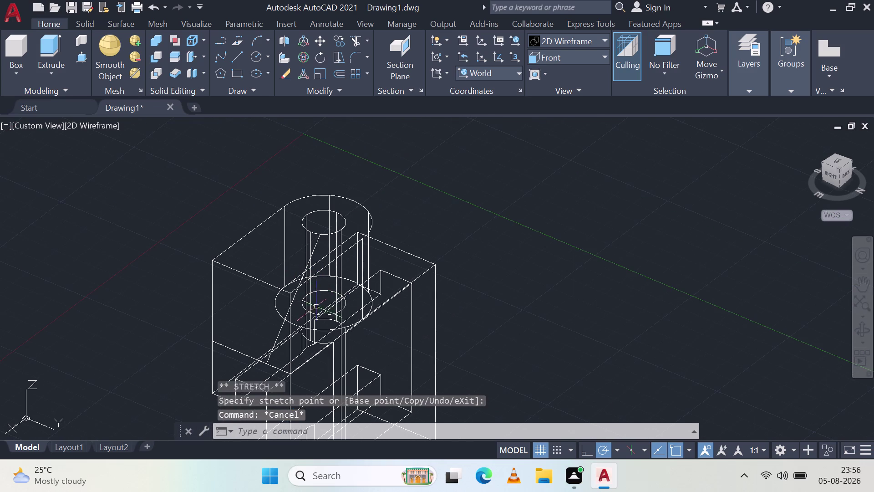
middle_drag(288, 287, 355, 259)
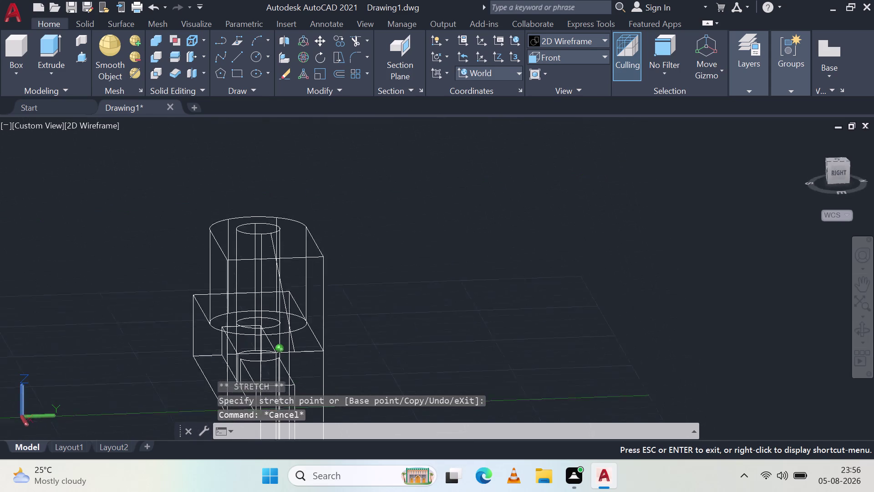
middle_drag(355, 258, 342, 268)
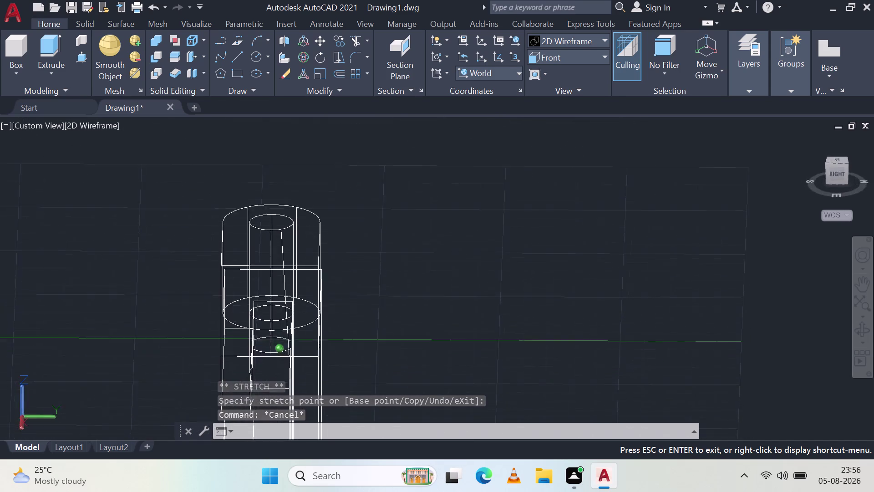
middle_drag(342, 268, 342, 292)
scroll(up, 3)
scroll(up, 3)
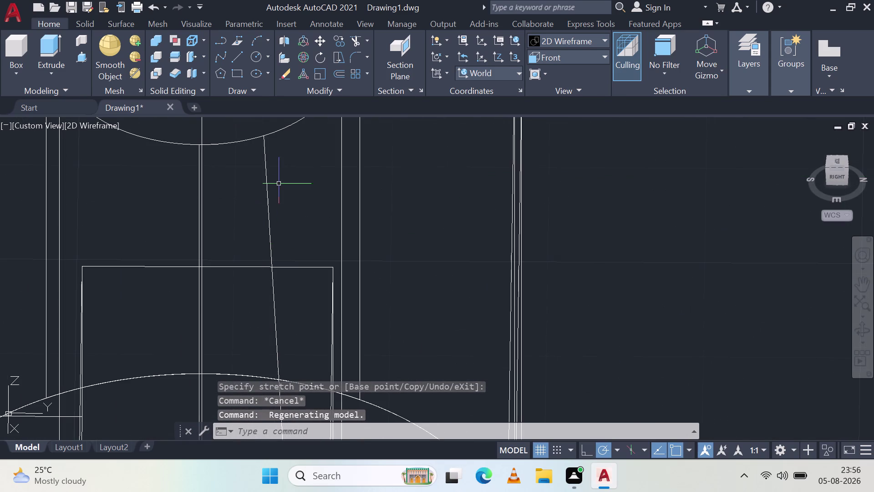
scroll(up, 3)
middle_drag(275, 194, 241, 220)
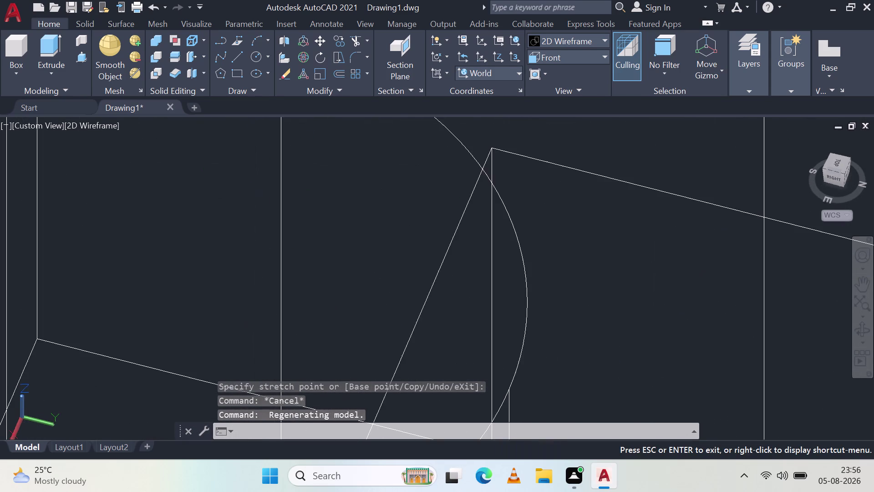
middle_drag(242, 219, 244, 214)
scroll(down, 3)
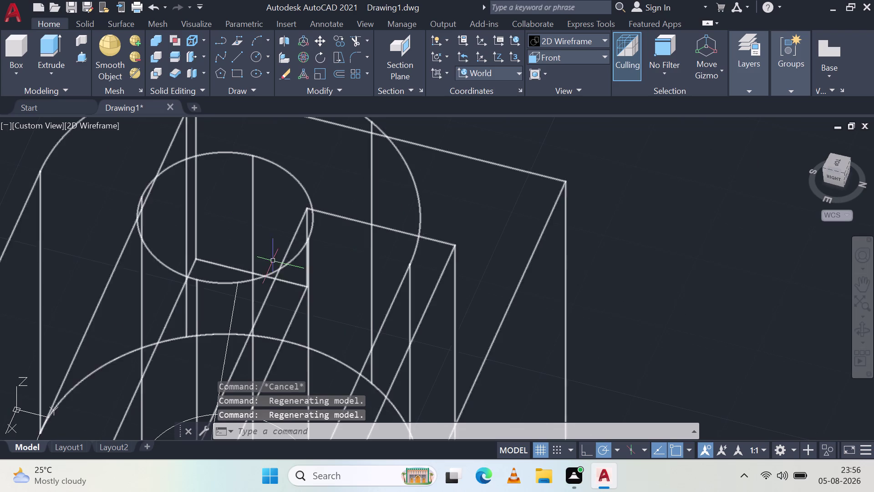
middle_click(234, 205)
middle_drag(359, 273, 254, 219)
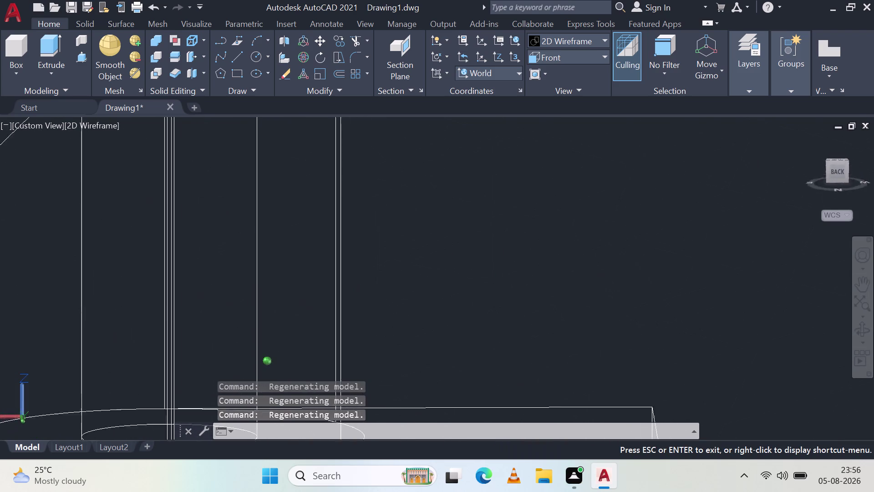
middle_drag(254, 220, 229, 266)
scroll(down, 3)
scroll(down, 3)
middle_drag(163, 243, 261, 269)
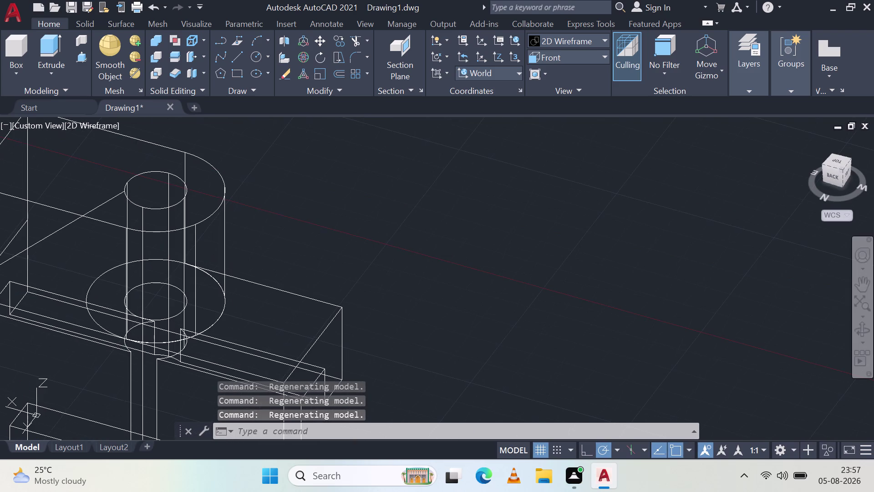
middle_drag(261, 269, 327, 275)
middle_drag(142, 245, 389, 270)
middle_drag(414, 319, 443, 306)
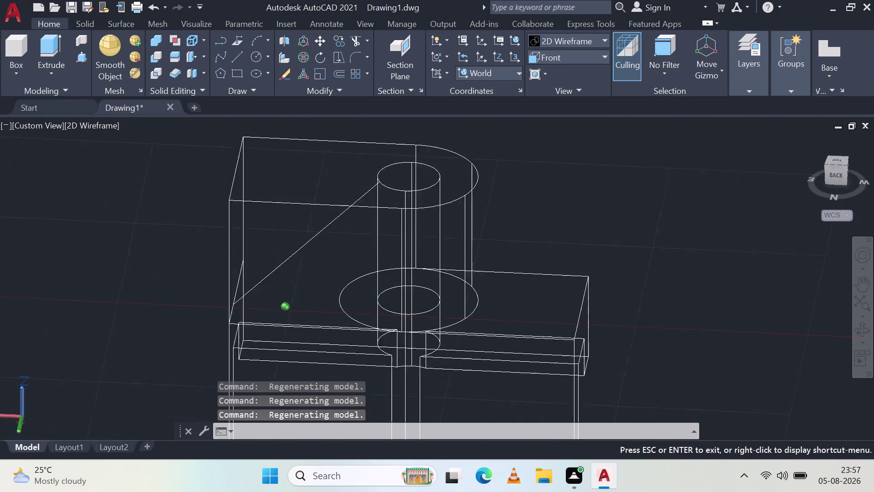
middle_drag(444, 305, 462, 269)
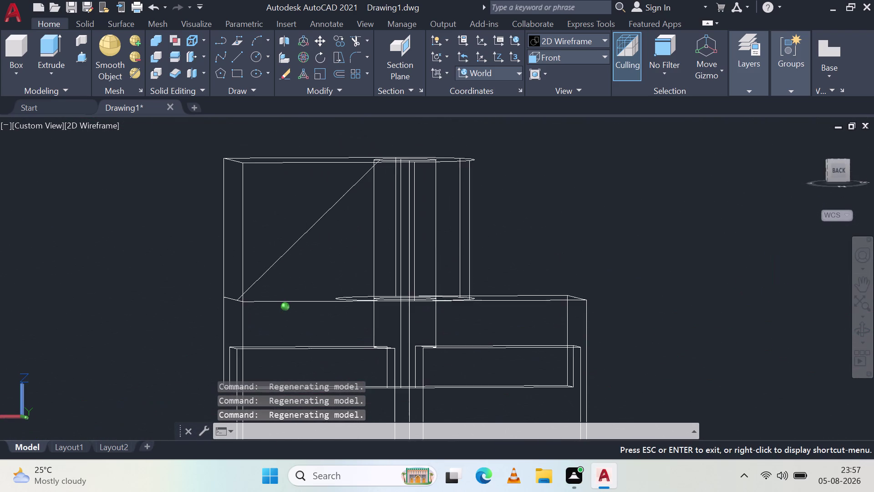
middle_drag(461, 269, 439, 281)
Try Shades of Gray and orbit, then undo the shading and view changes.
click(569, 58)
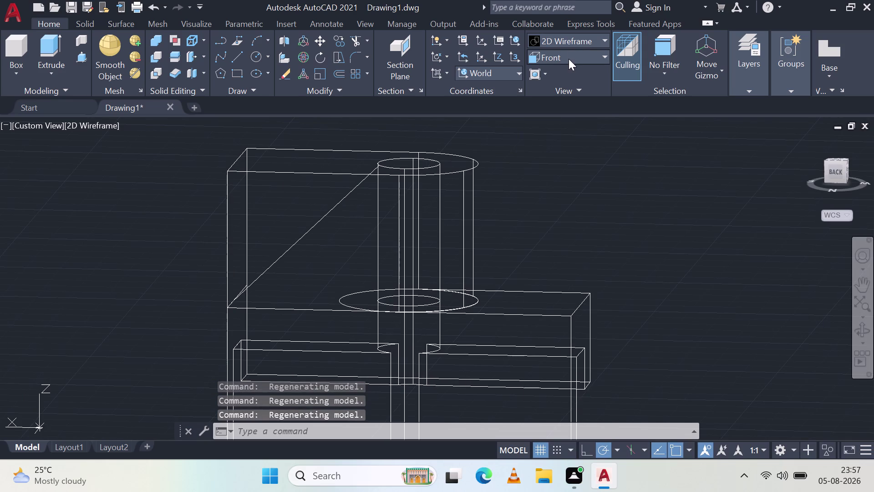
click(548, 36)
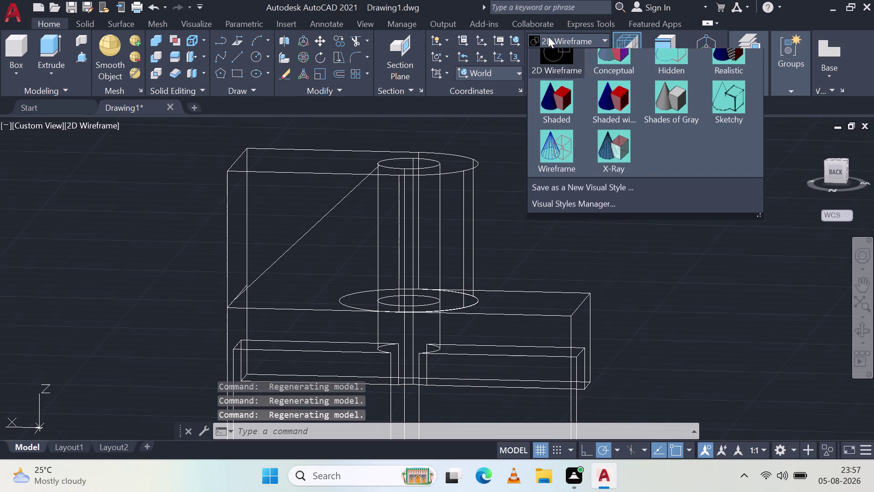
click(653, 133)
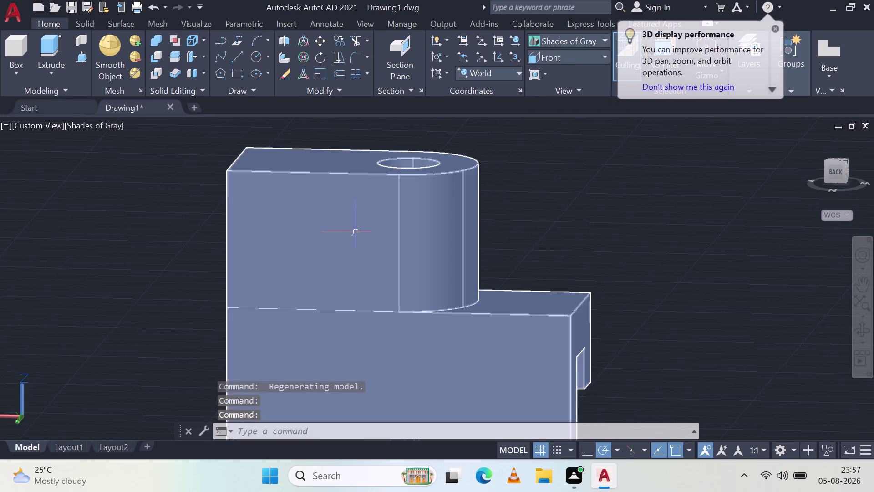
middle_drag(331, 223, 449, 245)
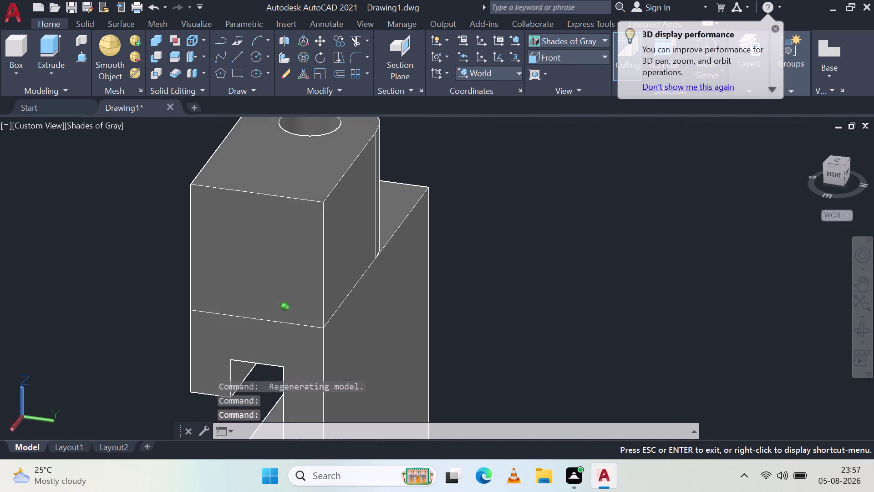
middle_drag(450, 245, 447, 251)
key(ctrl+z)
key(ctrl+z)
key(ctrl+z)
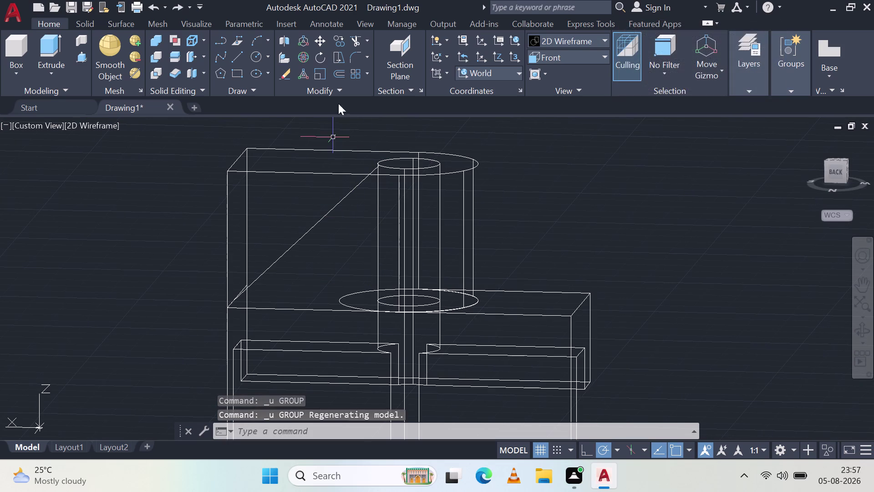
Press-pull the region beside the diagonal line up to the midpoint height.
click(78, 60)
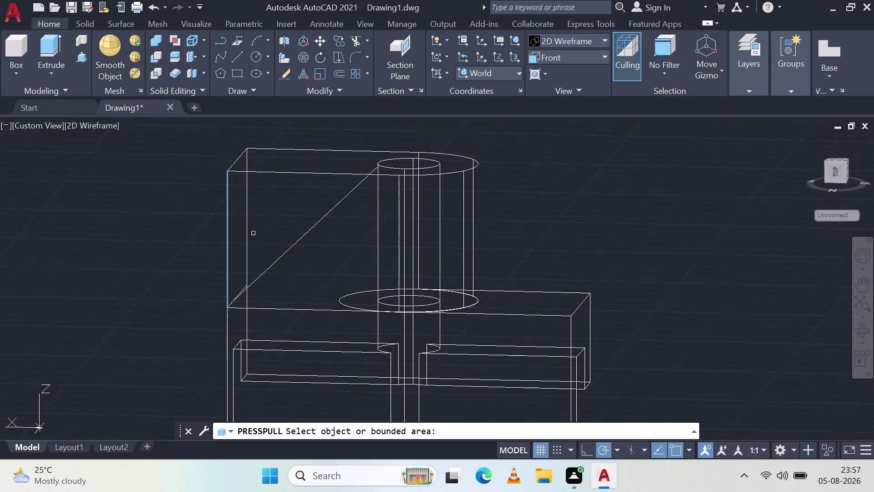
click(306, 233)
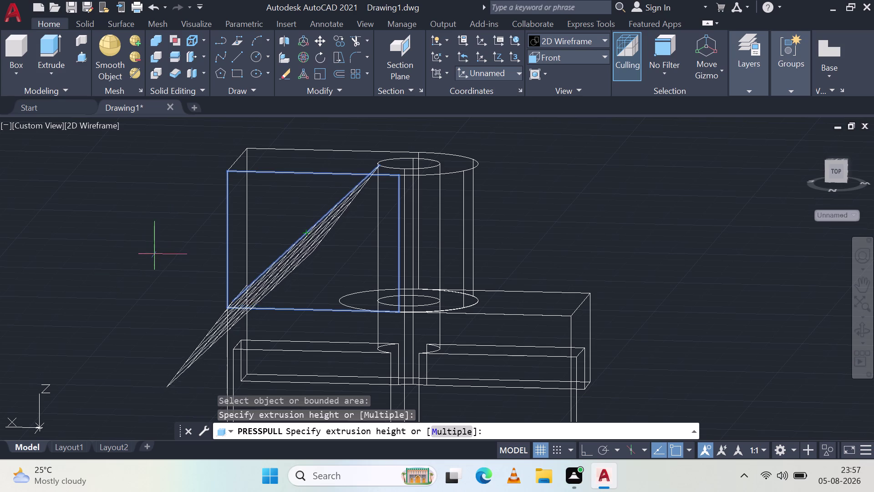
middle_drag(161, 250, 332, 249)
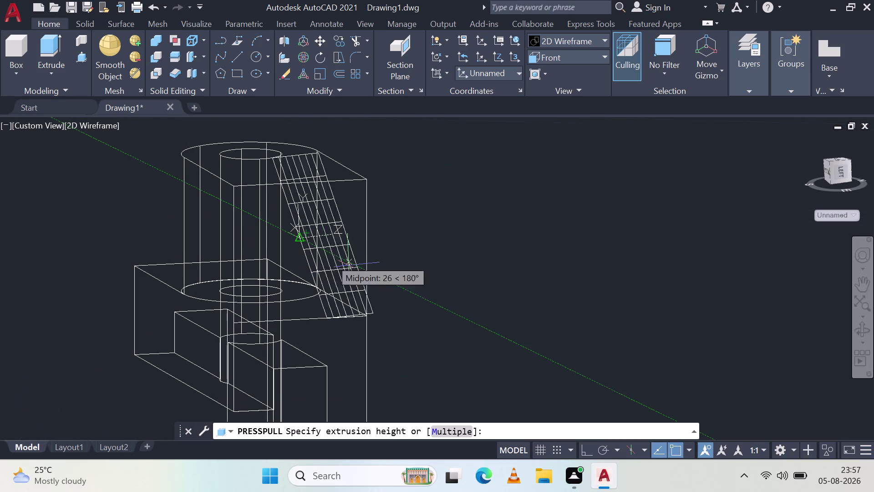
click(457, 284)
key(Escape)
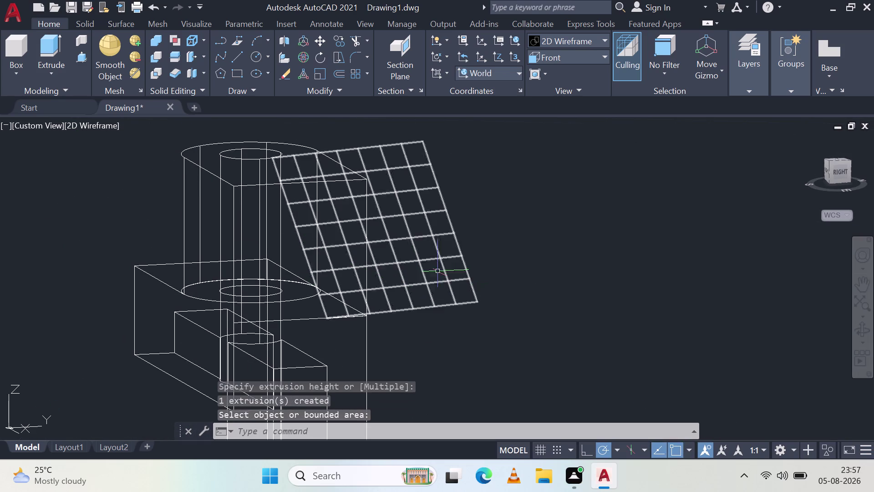
Set the visual style to Shades of Gray and orbit to the back face.
click(575, 41)
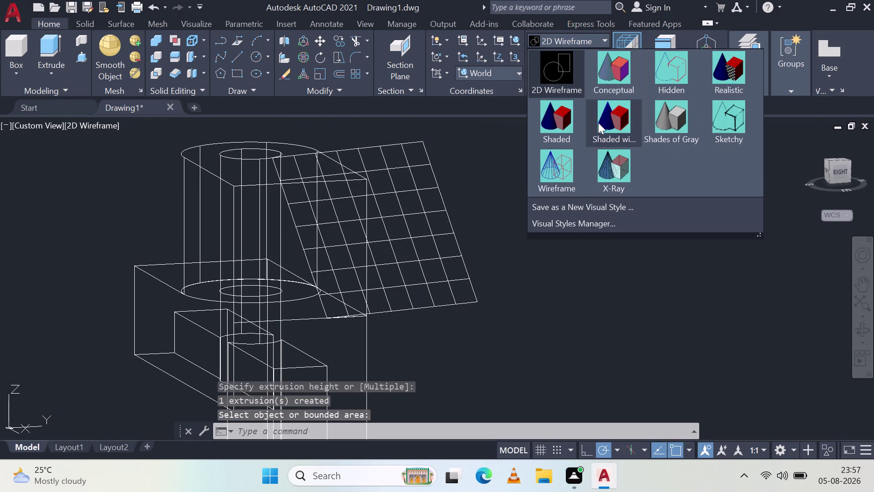
click(677, 131)
middle_drag(443, 237, 382, 263)
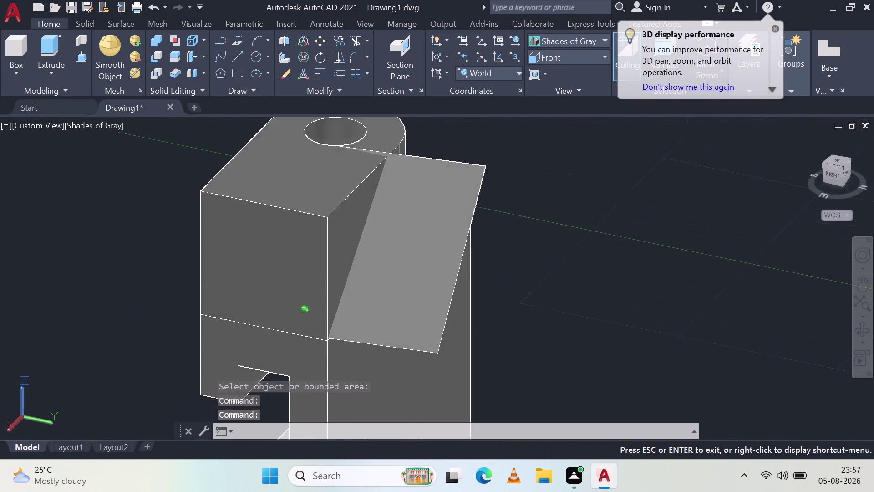
middle_drag(382, 263, 288, 217)
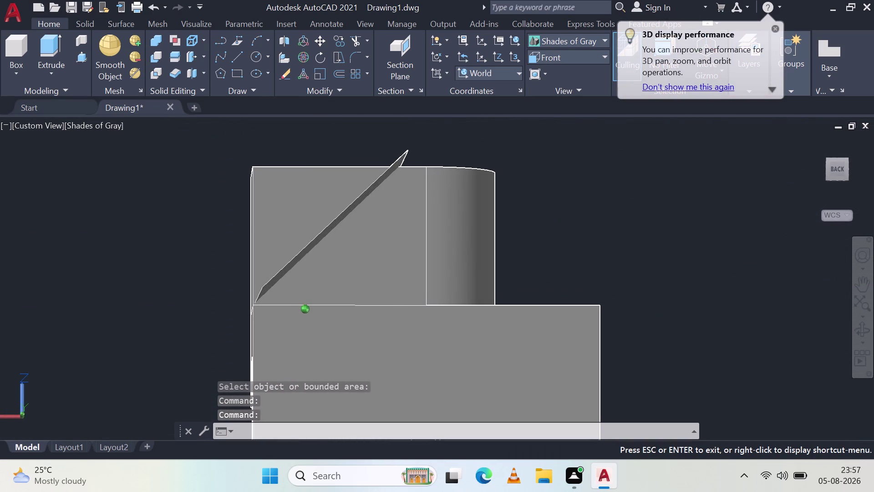
middle_drag(289, 217, 288, 220)
click(77, 56)
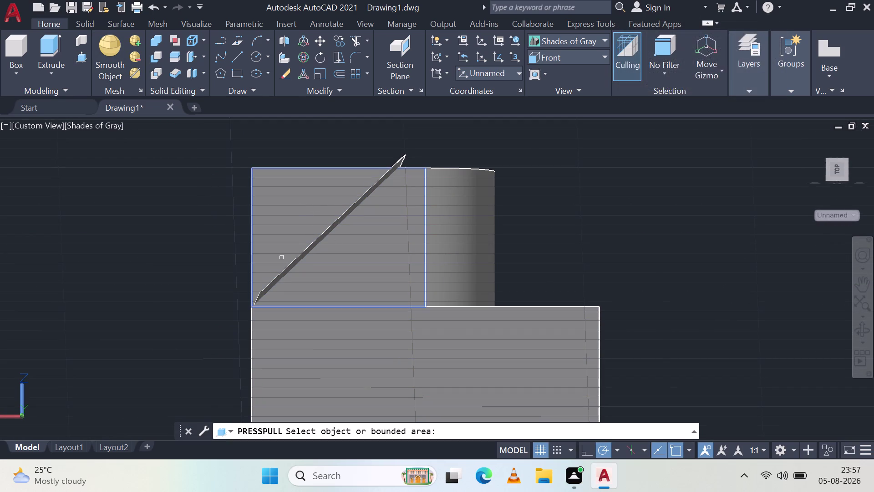
Cancel the pending press-pull on the block face and delete the thin slanted sheet.
middle_drag(298, 232, 316, 271)
scroll(down, 3)
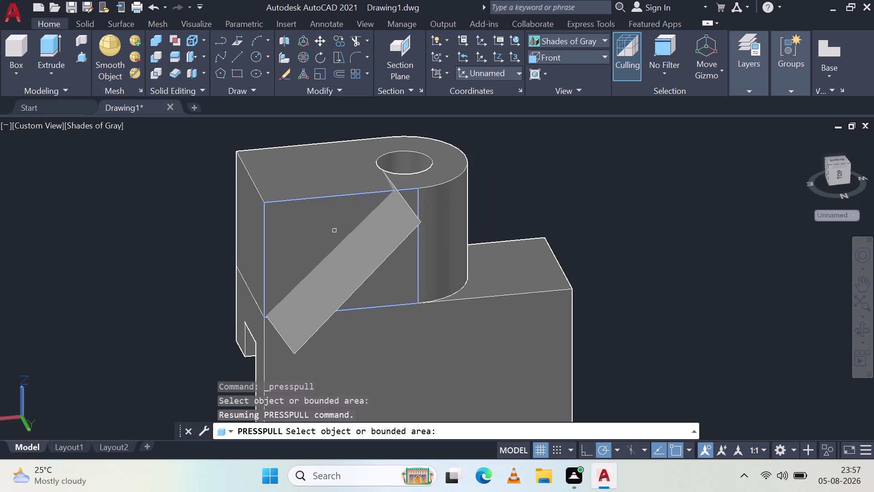
click(323, 226)
middle_drag(224, 222, 451, 294)
key(Escape)
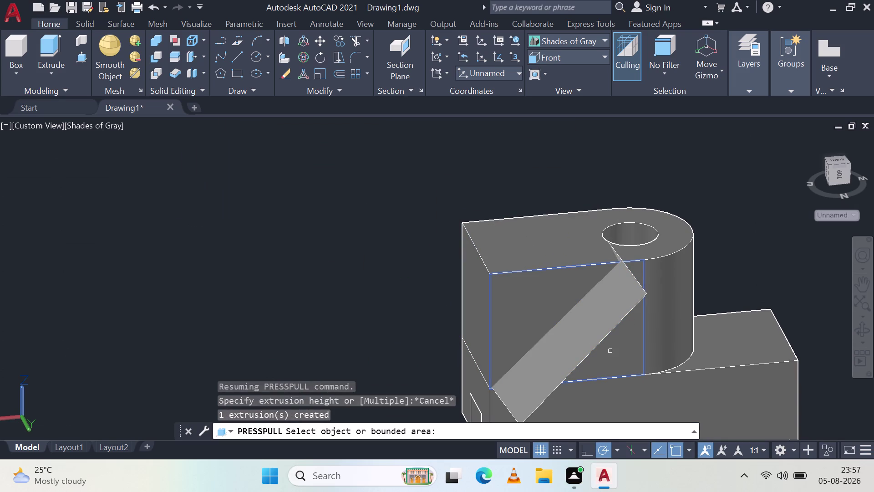
middle_drag(605, 334, 580, 279)
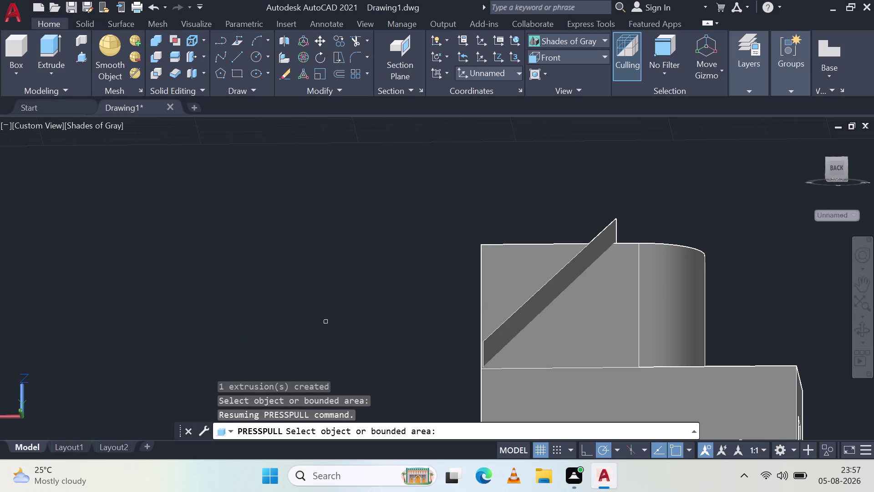
key(Escape)
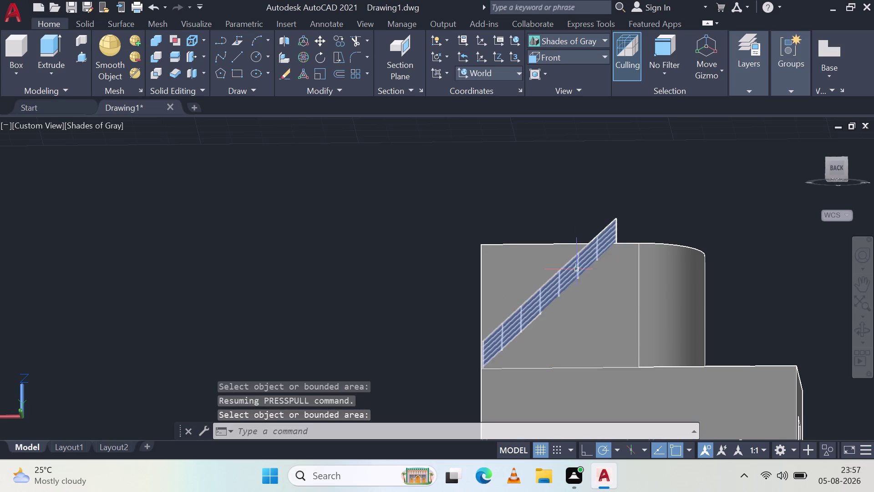
click(575, 265)
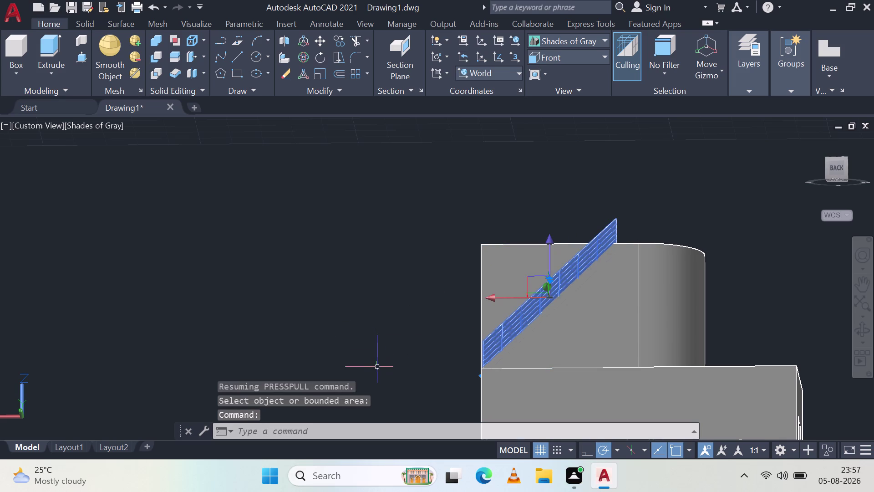
key(Delete)
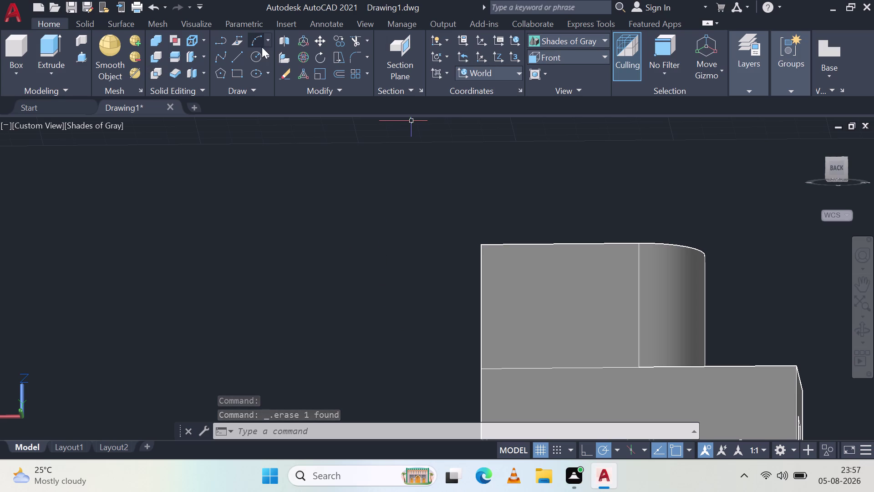
Draw a diagonal line from the block's lower-left corner to its top edge, shown in 2D Wireframe.
click(238, 56)
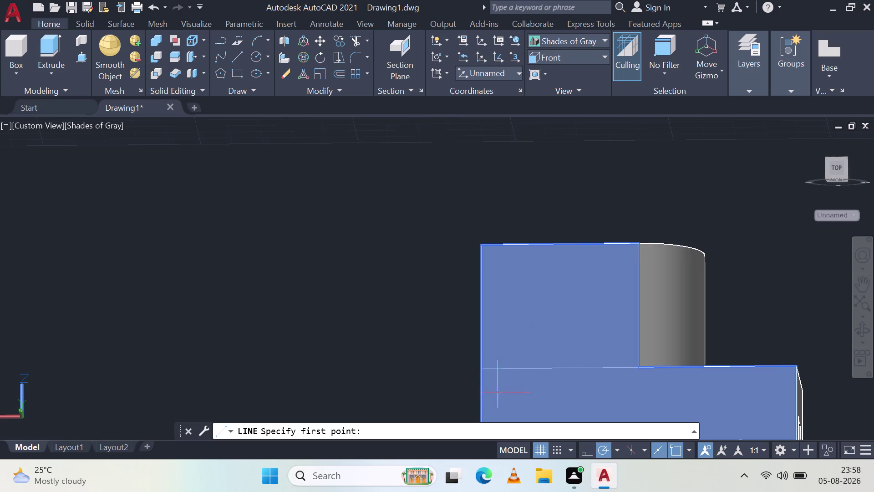
click(479, 371)
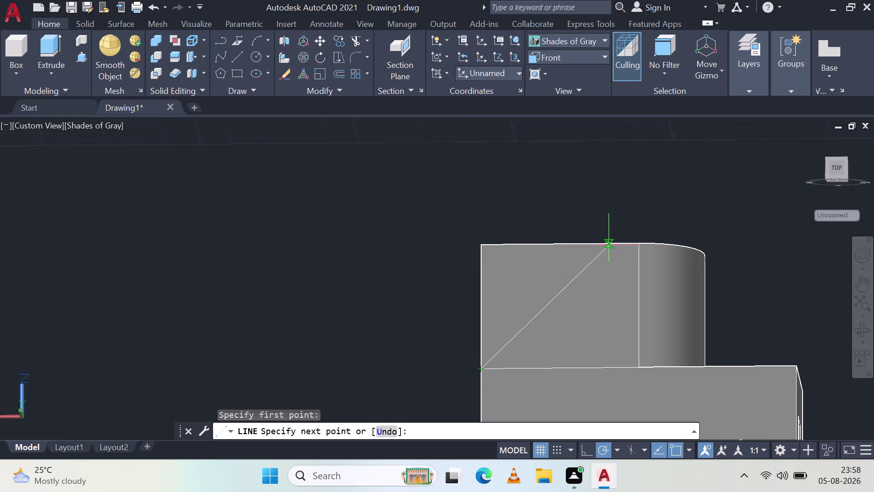
click(579, 37)
click(563, 71)
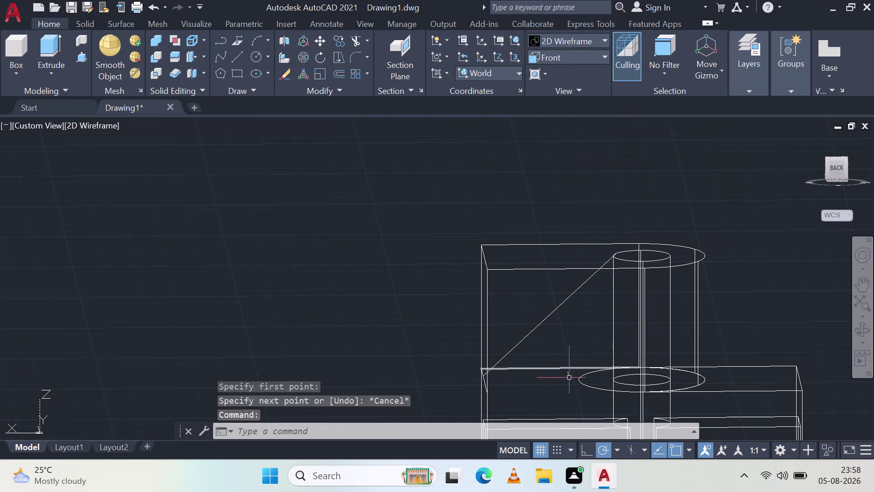
scroll(down, 3)
scroll(up, 3)
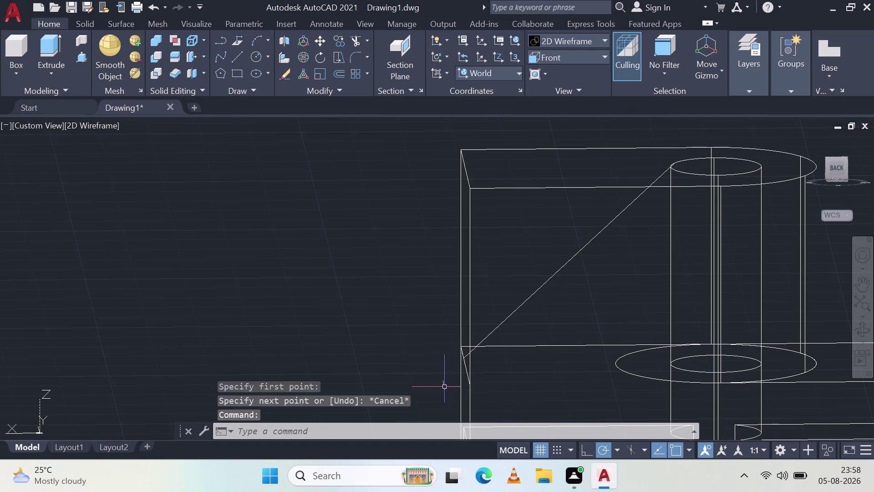
Orbit to a side view and erase the diagonal line across the block.
middle_drag(473, 392, 479, 393)
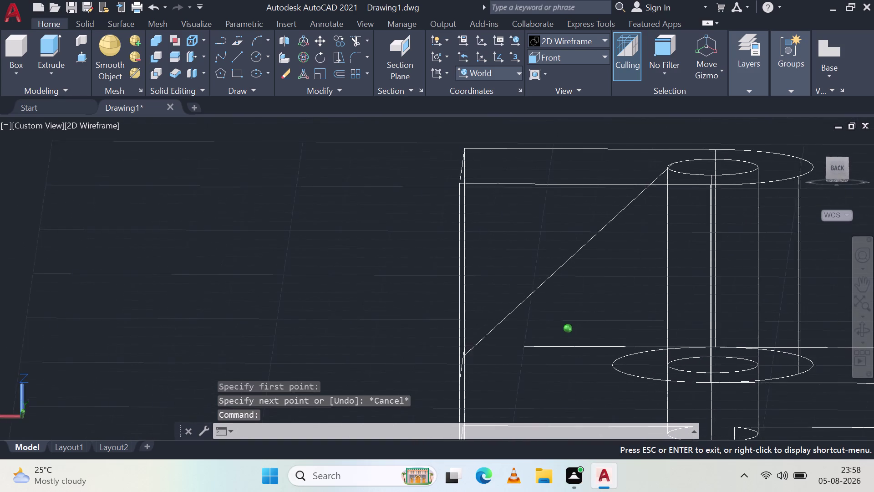
middle_drag(479, 394, 701, 404)
middle_drag(675, 282, 593, 314)
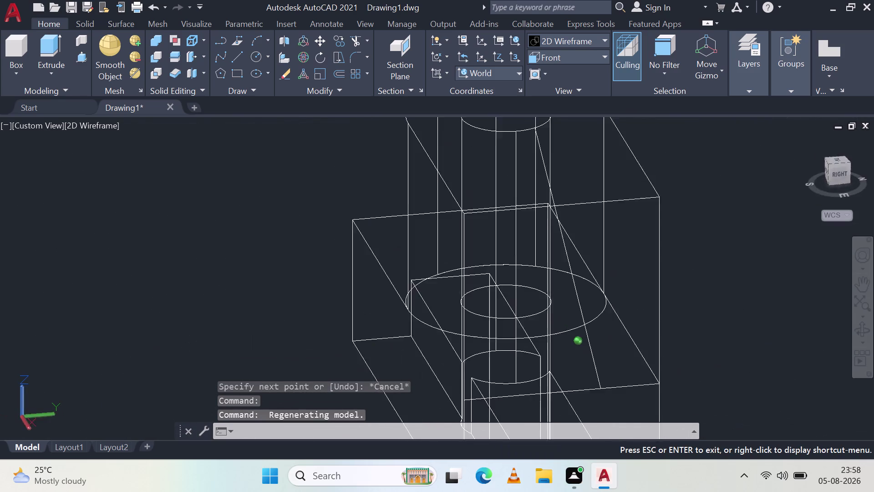
middle_drag(593, 314, 573, 283)
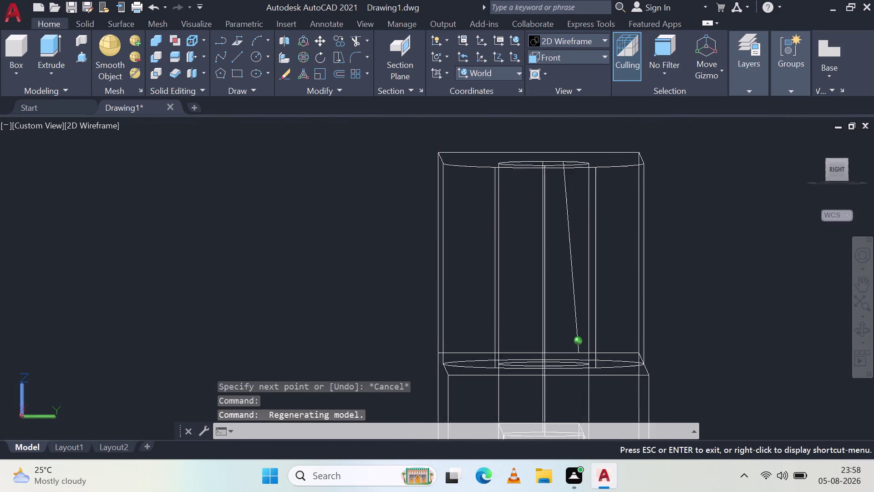
middle_drag(573, 283, 572, 308)
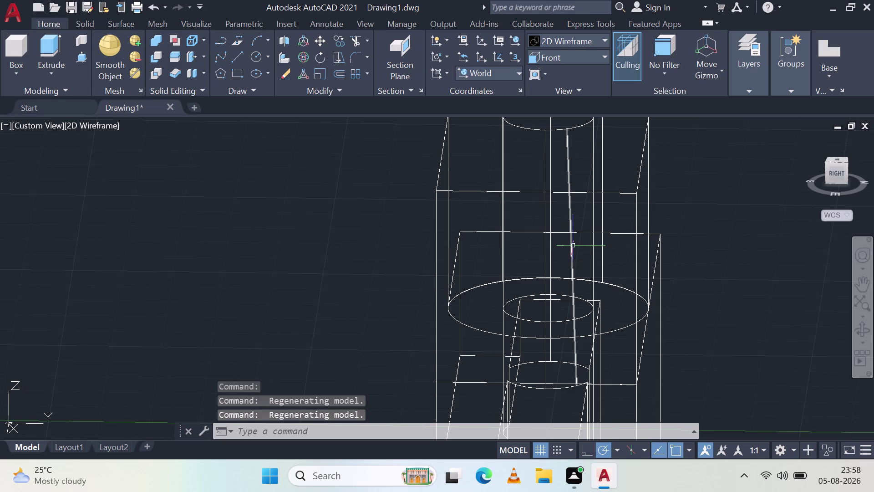
click(572, 245)
key(Delete)
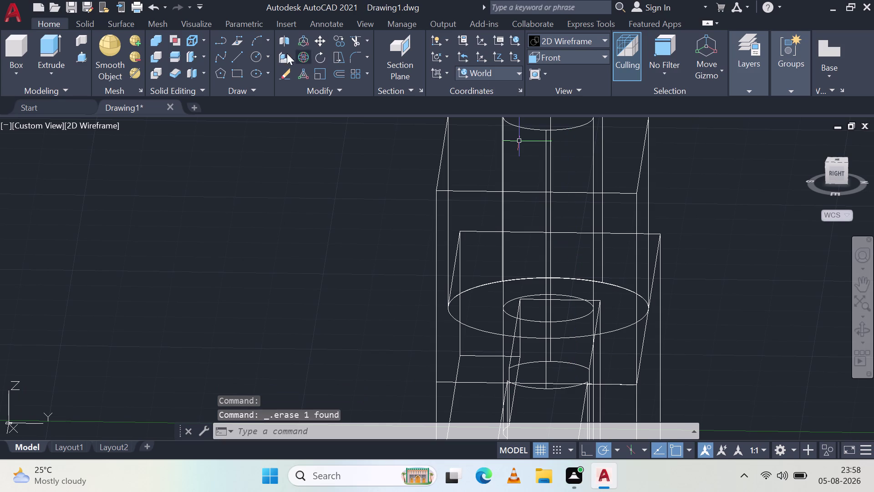
Start a new line at a corner of the upright block, seen from the back.
click(231, 54)
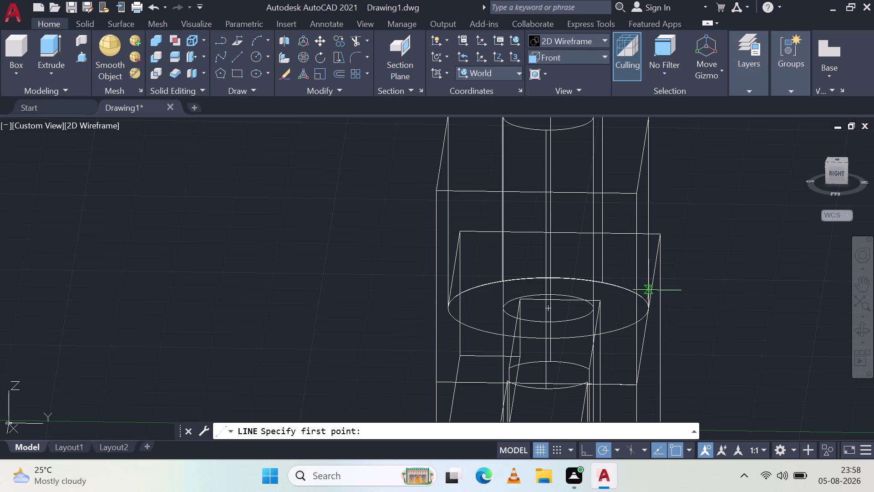
middle_drag(709, 264, 555, 262)
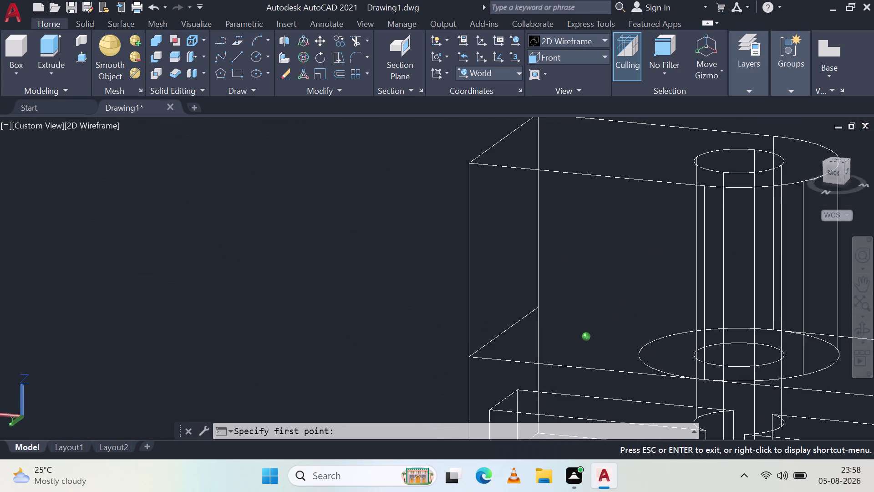
middle_drag(555, 262, 590, 245)
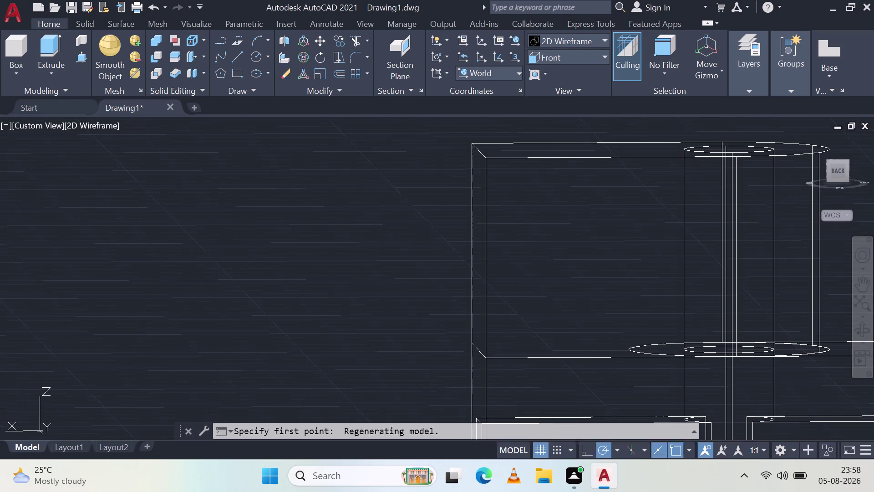
scroll(up, 3)
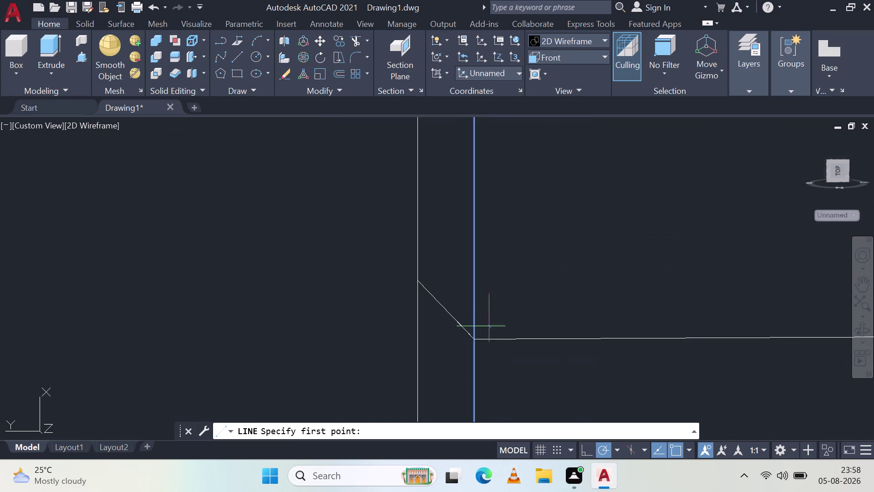
click(473, 339)
Show the wireframe bracket in the Front orthographic view.
scroll(down, 3)
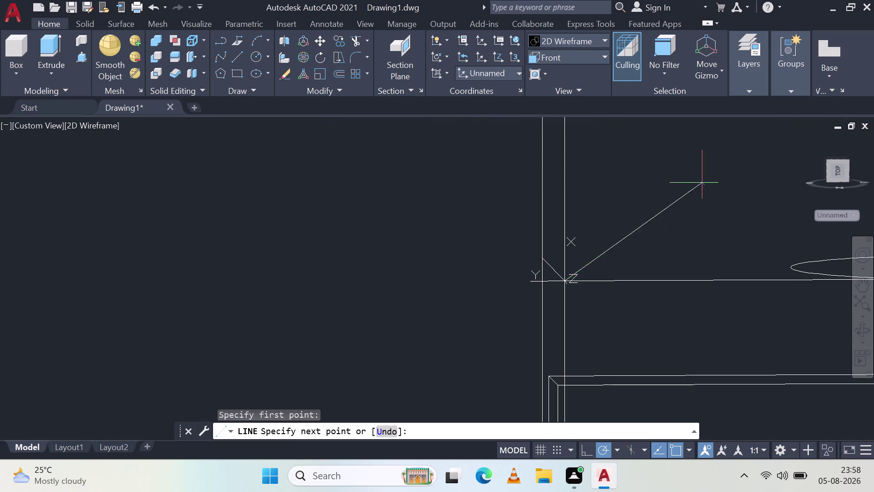
scroll(down, 3)
middle_drag(702, 183, 540, 301)
scroll(up, 3)
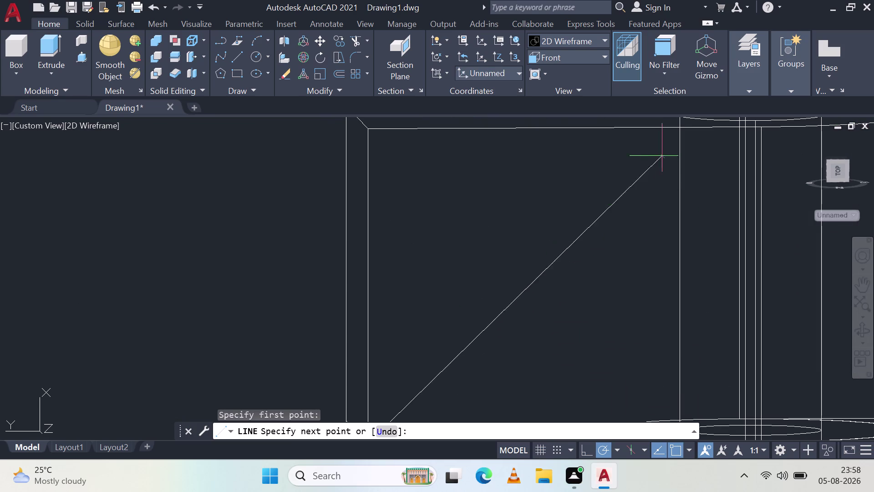
click(583, 51)
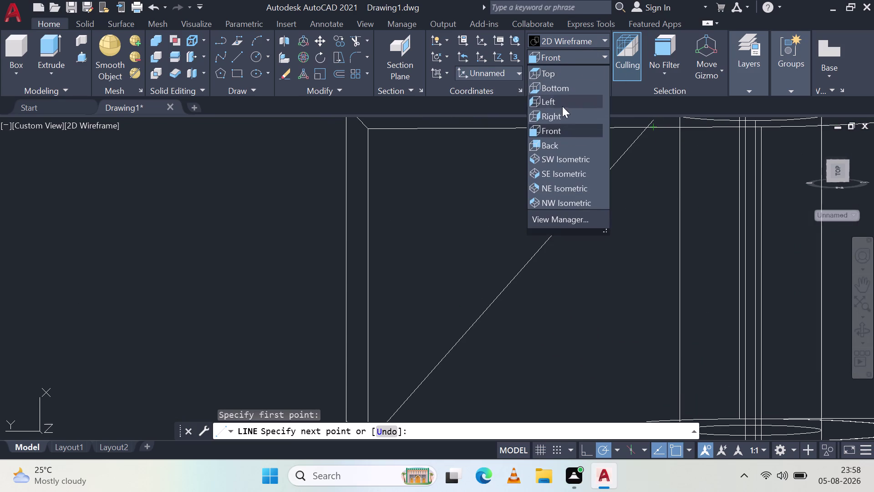
click(558, 127)
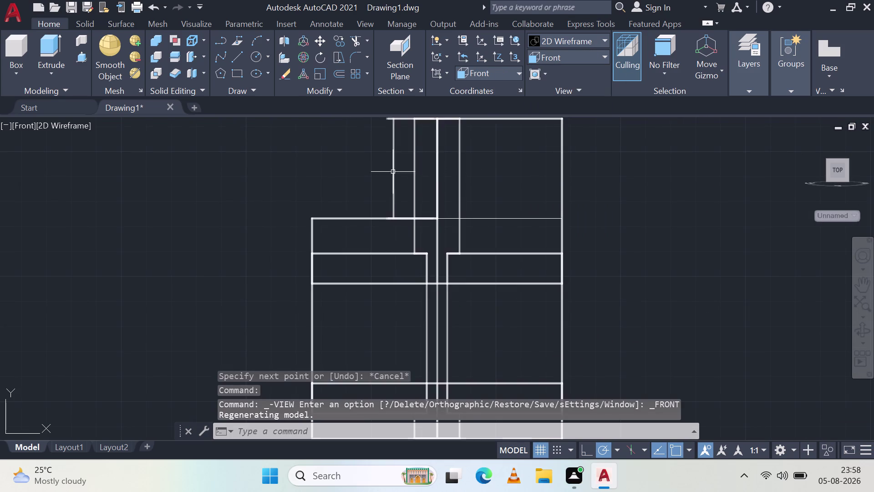
Switch the bracket to the Back orthographic view and start a new line.
click(560, 51)
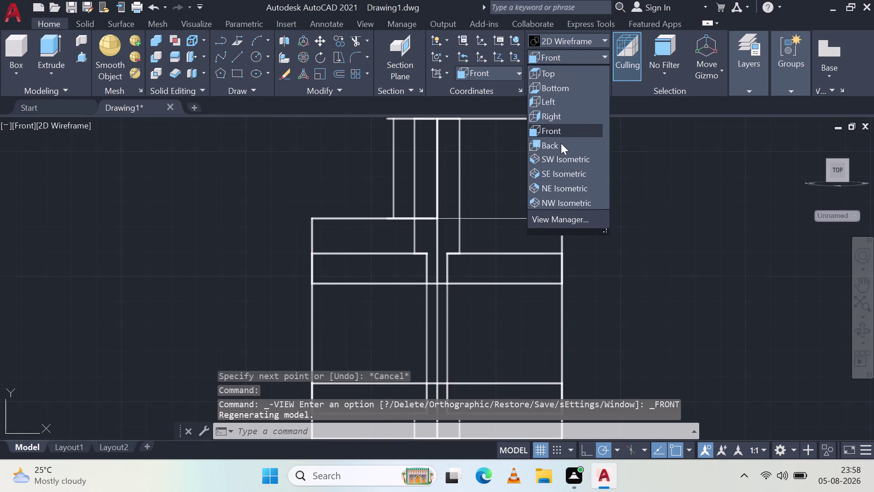
click(561, 144)
scroll(down, 3)
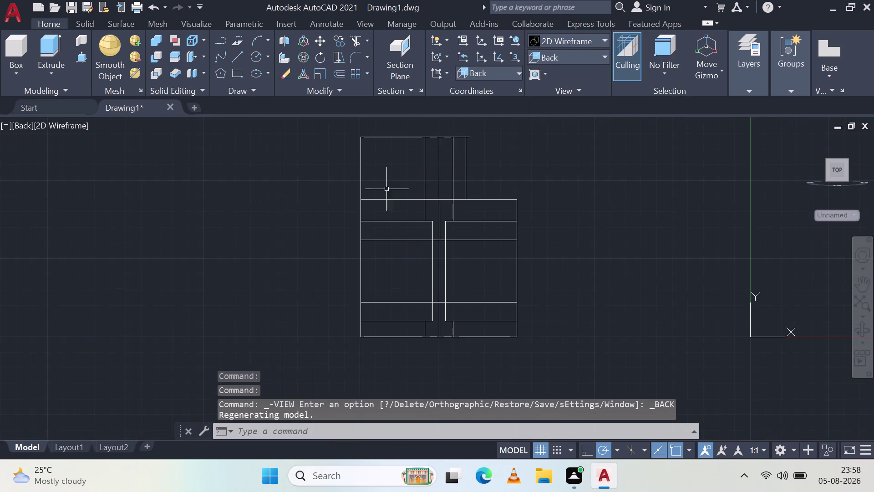
click(239, 55)
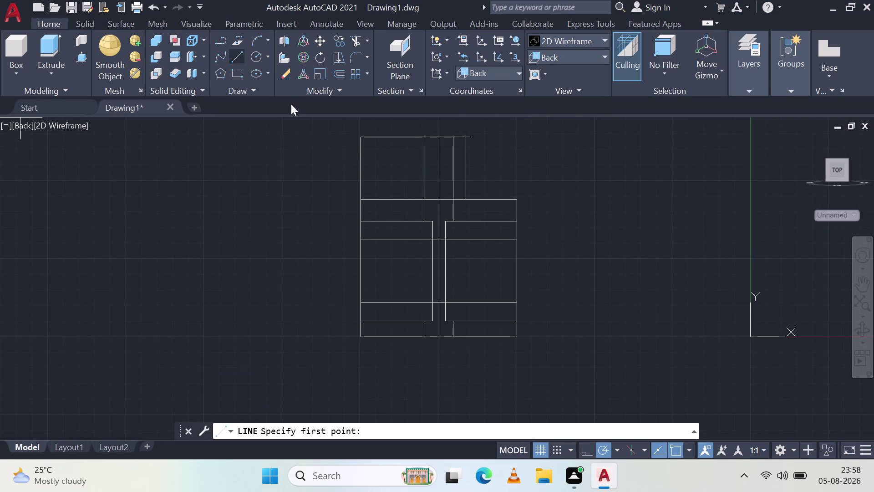
Begin a line at the body corner, then cancel it after framing the far end.
click(357, 199)
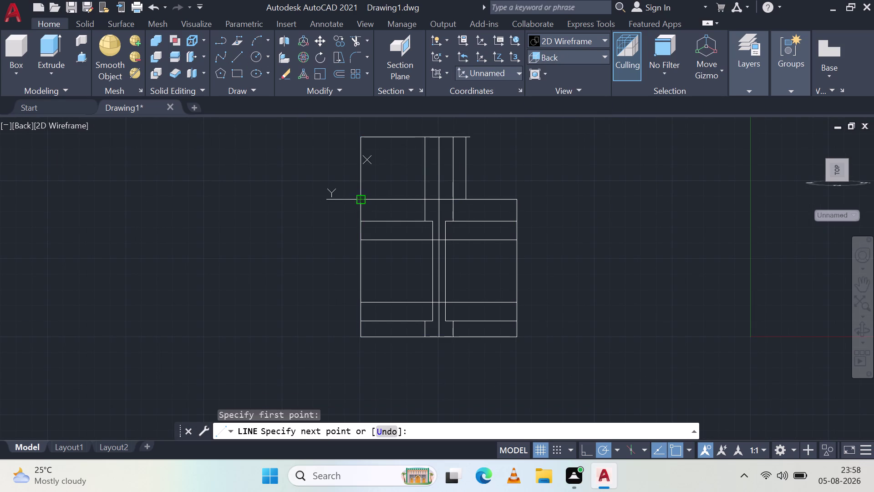
scroll(up, 3)
middle_drag(472, 144, 490, 248)
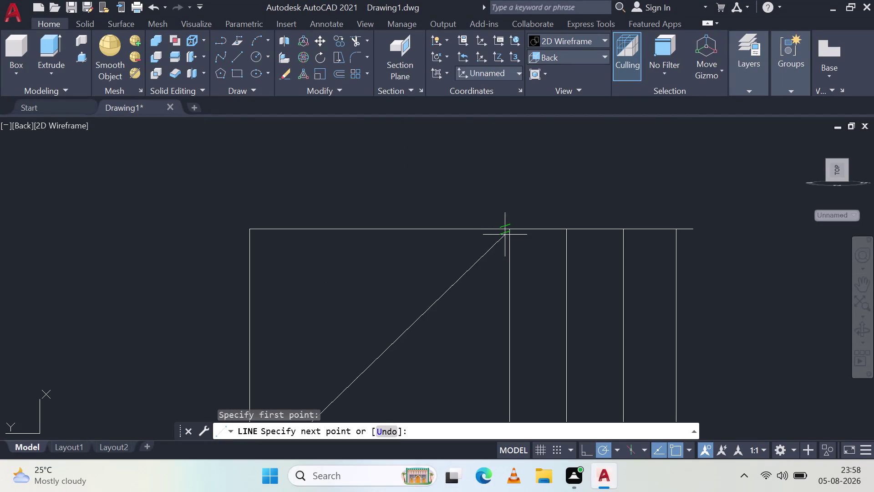
scroll(up, 3)
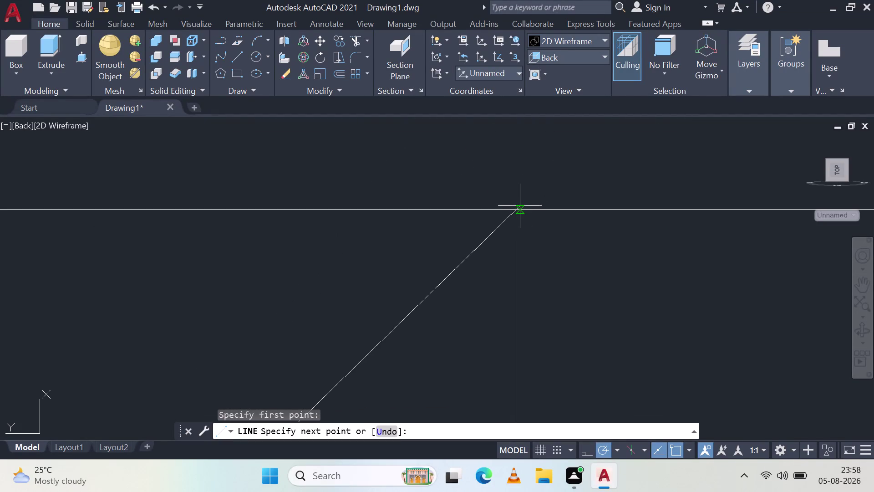
scroll(up, 3)
scroll(down, 3)
scroll(up, 3)
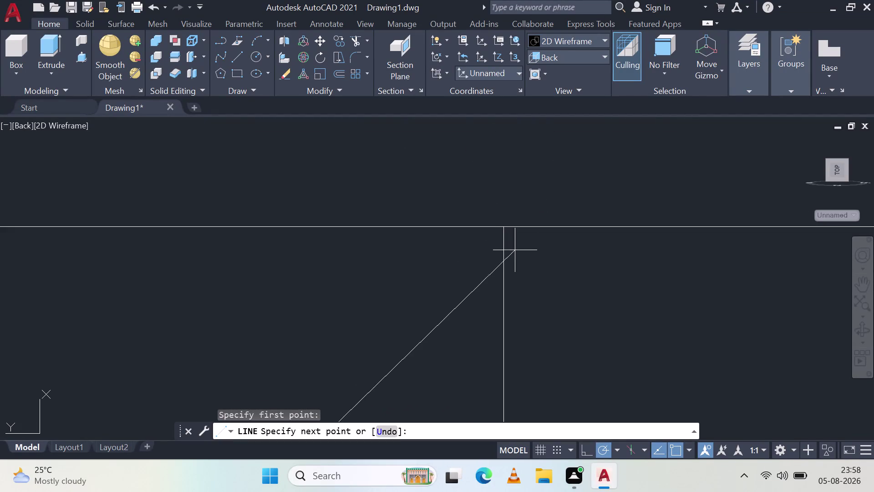
scroll(up, 3)
middle_drag(453, 147, 516, 316)
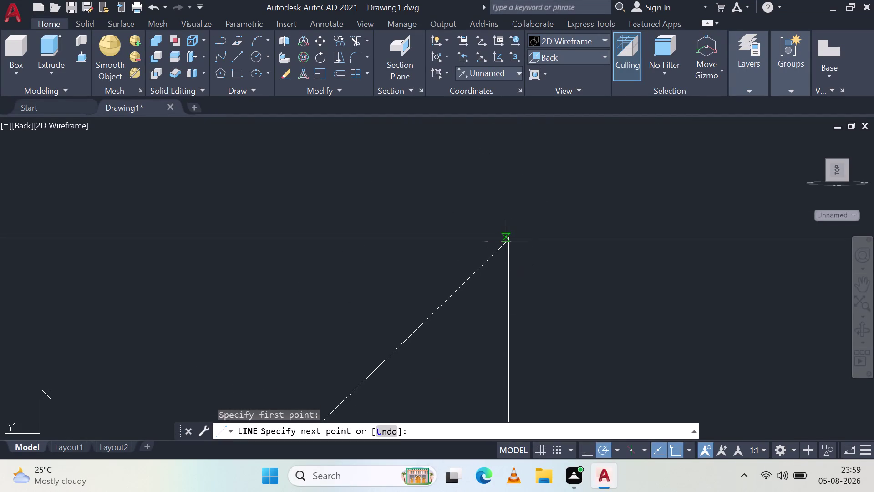
scroll(up, 3)
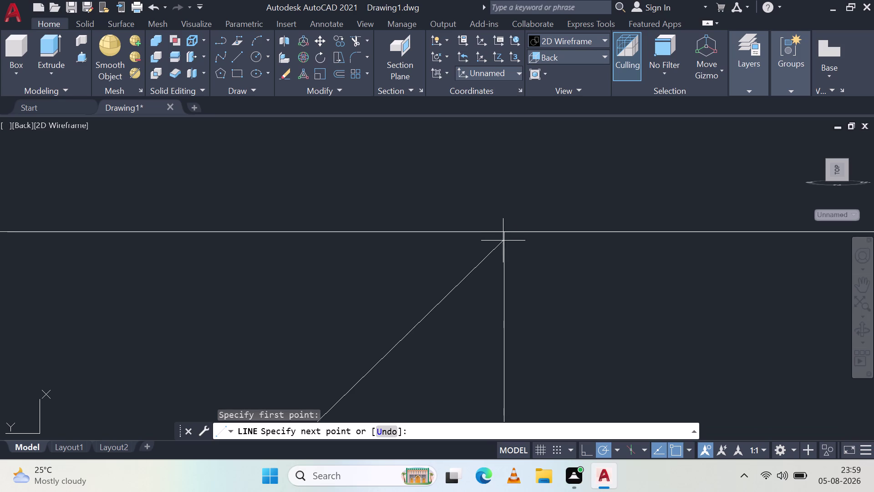
key(Escape)
Start a fresh line at the web's lower start point on the body.
click(242, 52)
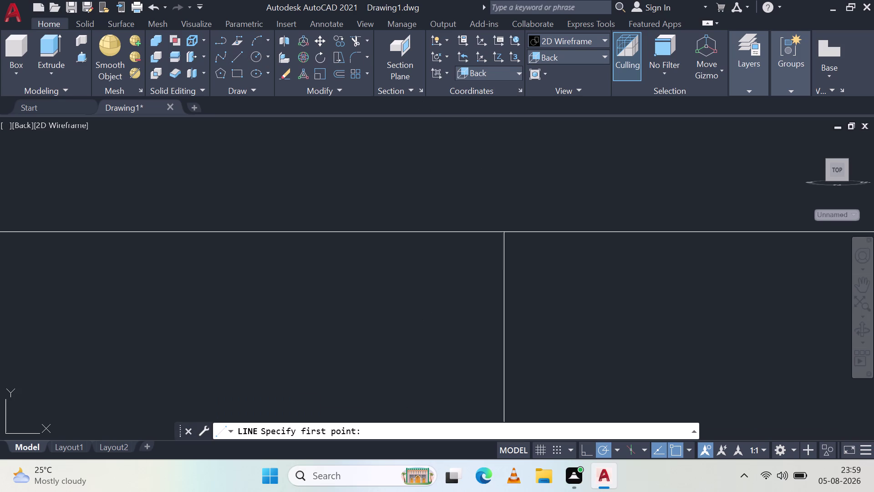
scroll(up, 3)
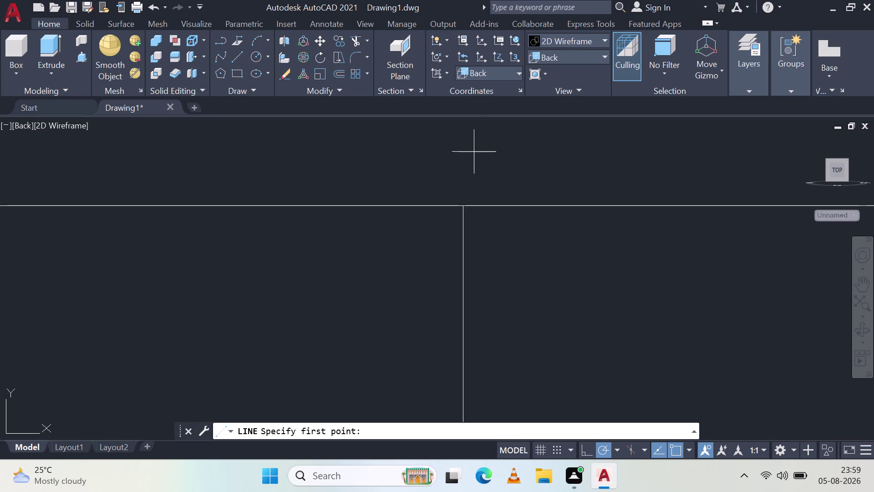
click(461, 208)
scroll(down, 3)
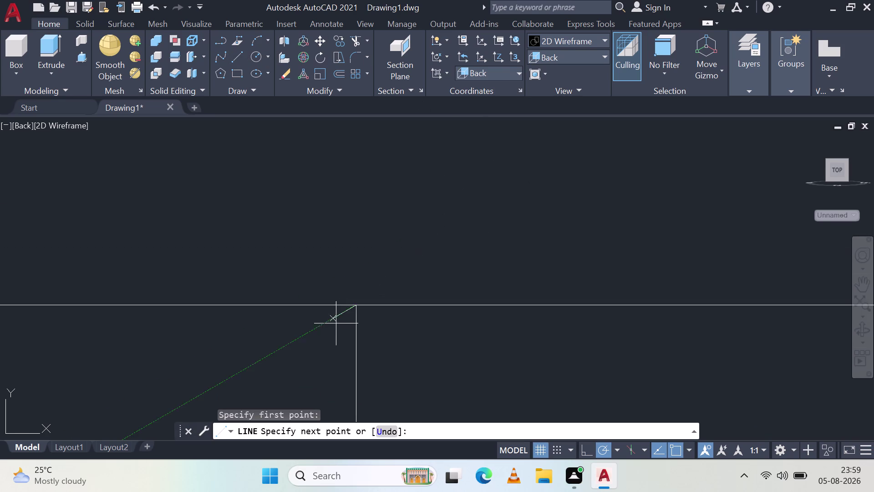
middle_drag(247, 346, 622, 160)
middle_click(622, 160)
scroll(down, 3)
scroll(down, 3)
Place the sloping line's endpoint at the boss edge and end the line.
middle_drag(143, 374, 214, 351)
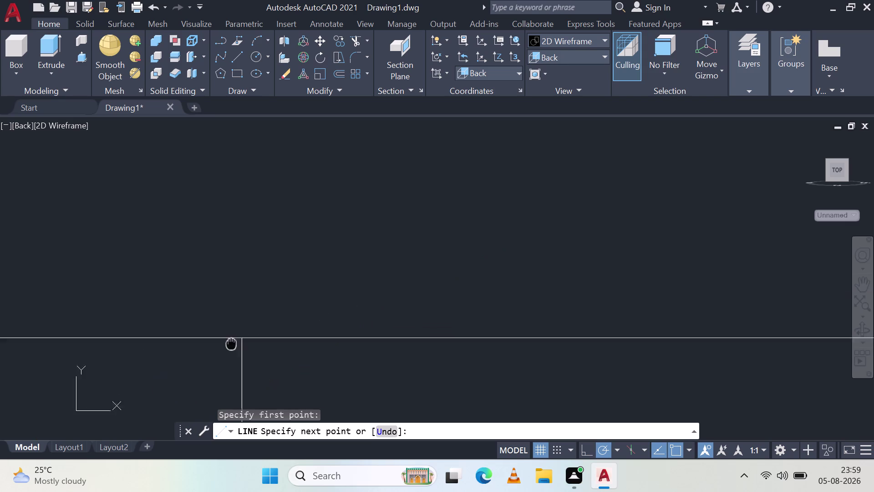
middle_drag(214, 351, 676, 135)
scroll(down, 3)
scroll(down, 3)
scroll(down, 3)
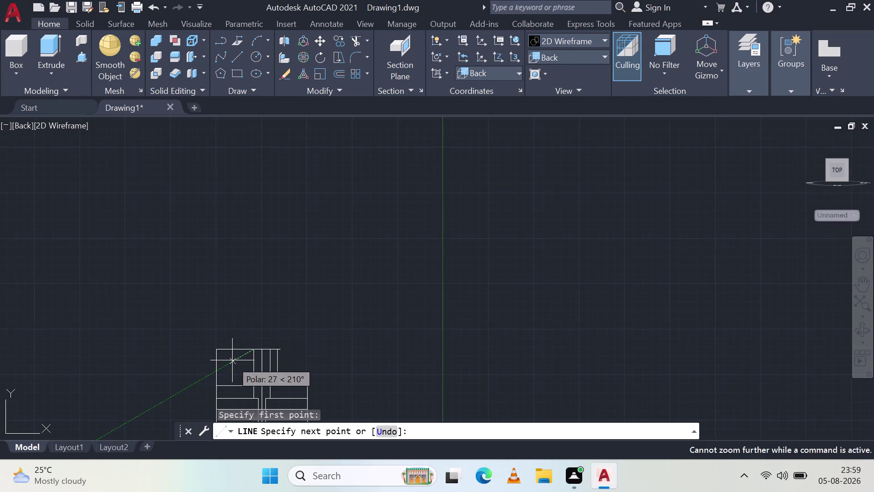
middle_drag(237, 359, 622, 166)
scroll(up, 3)
scroll(up, 3)
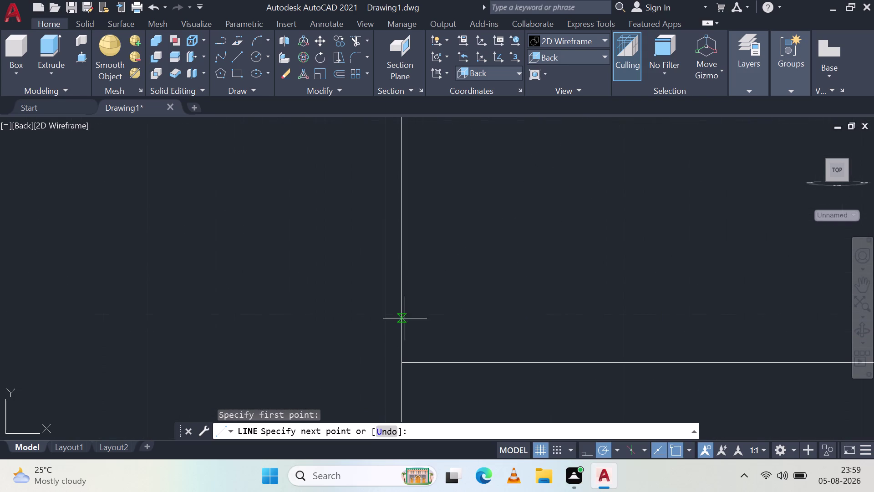
click(400, 362)
key(Escape)
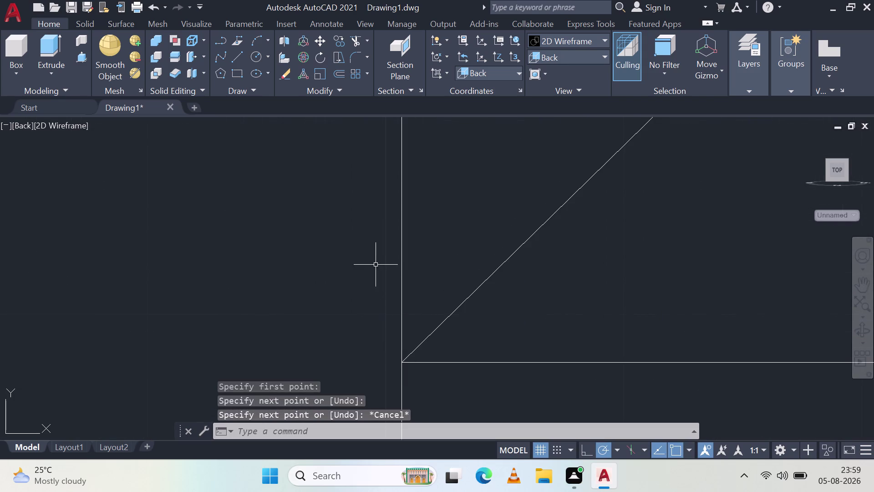
scroll(down, 3)
middle_drag(468, 218, 599, 245)
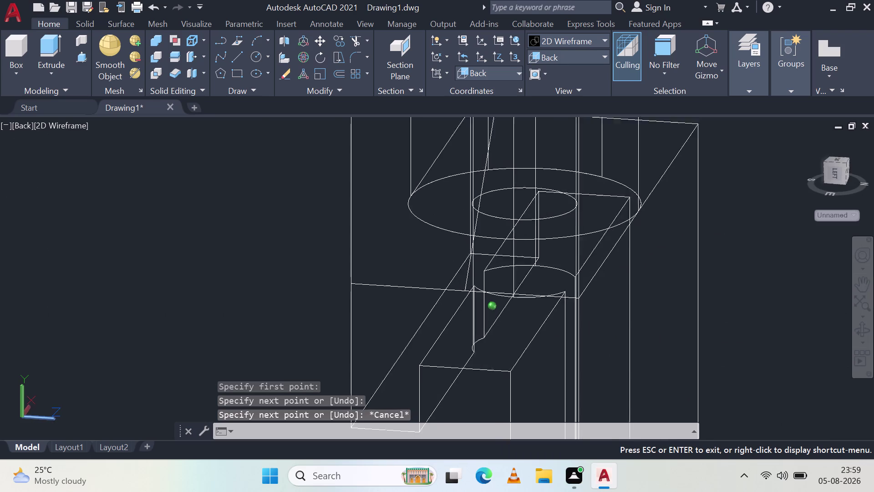
middle_drag(599, 246, 572, 272)
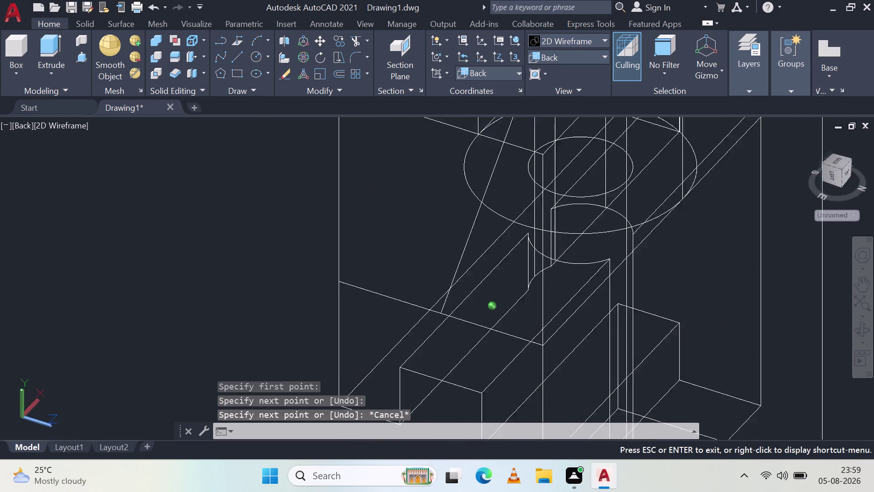
middle_drag(572, 273, 462, 239)
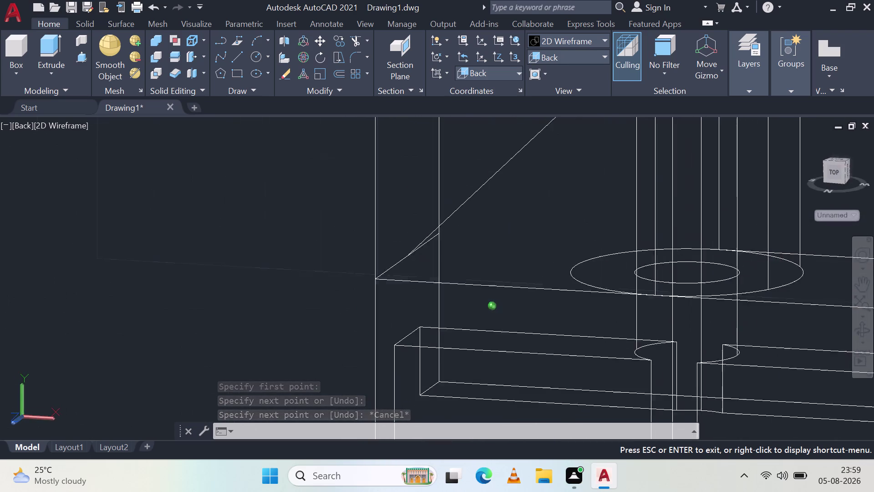
middle_drag(463, 239, 456, 258)
click(579, 57)
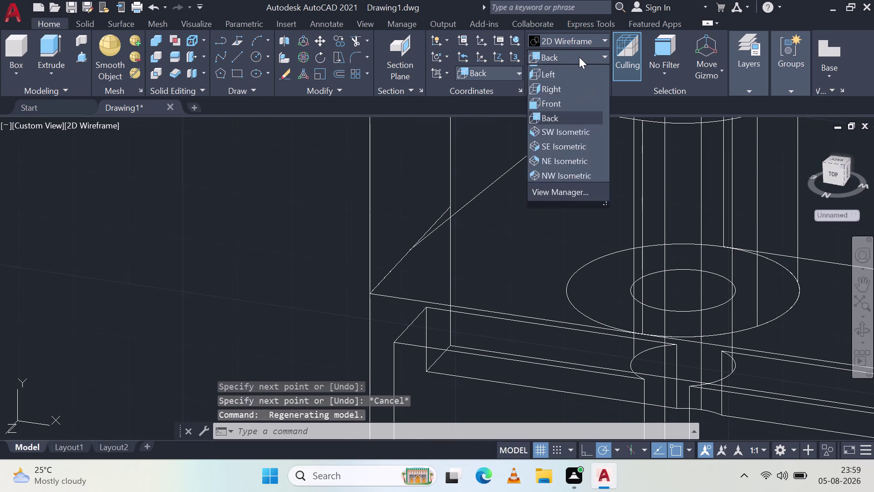
click(583, 39)
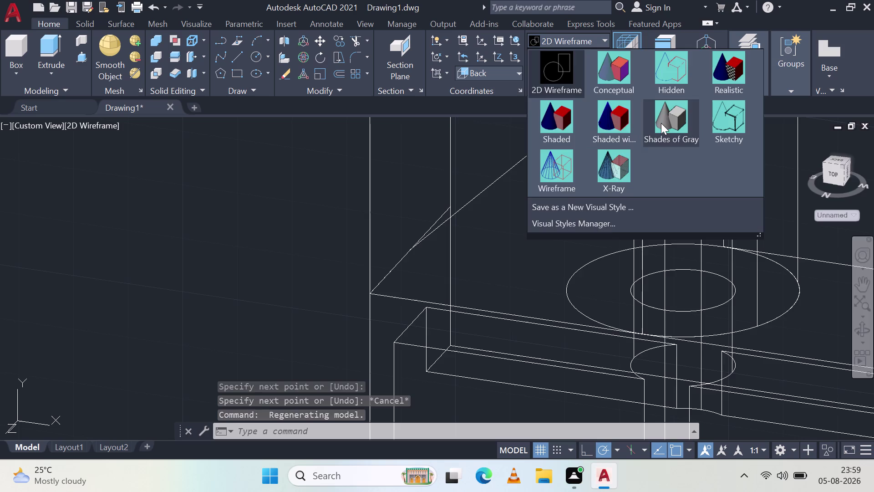
click(661, 123)
scroll(down, 3)
middle_drag(437, 225, 520, 217)
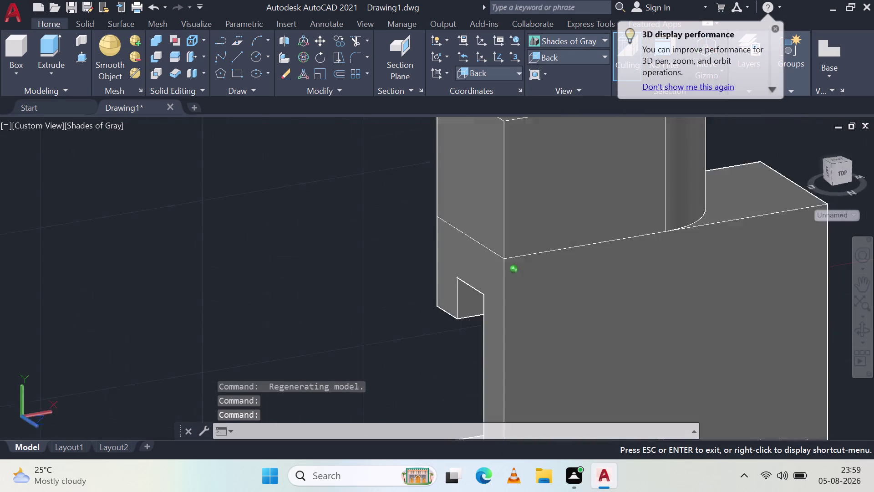
middle_drag(520, 216, 610, 289)
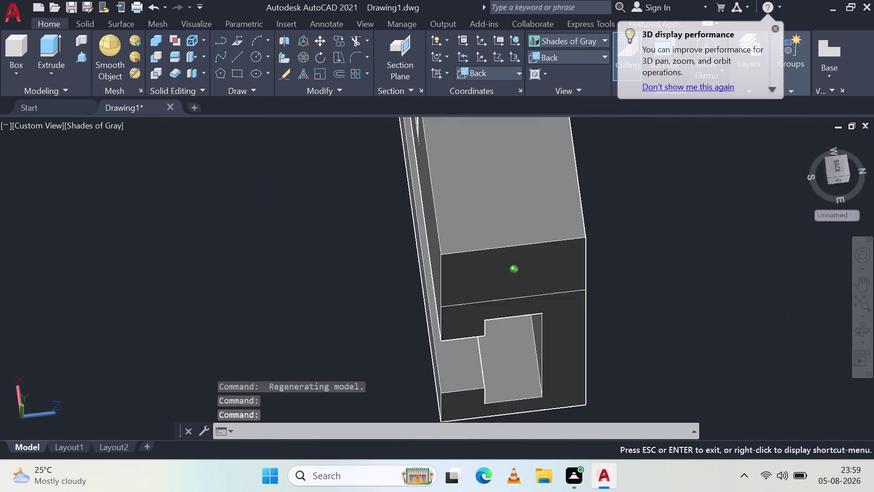
middle_drag(610, 289, 525, 214)
scroll(down, 3)
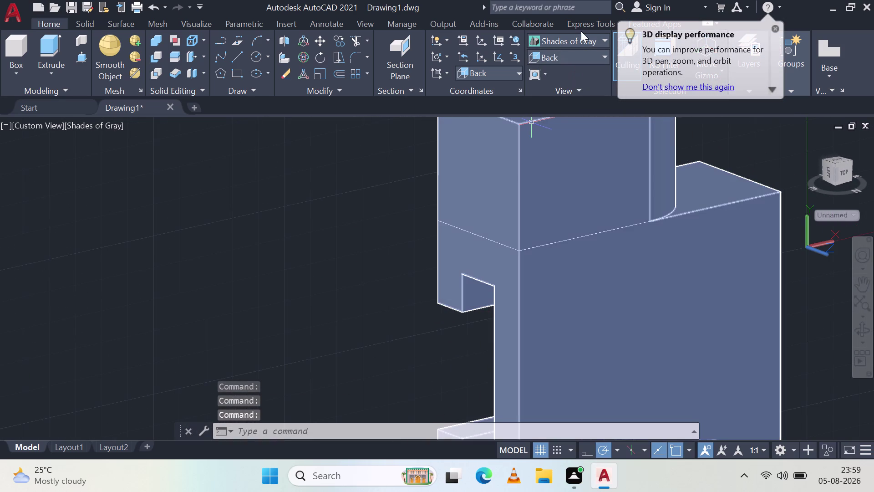
click(582, 34)
click(557, 79)
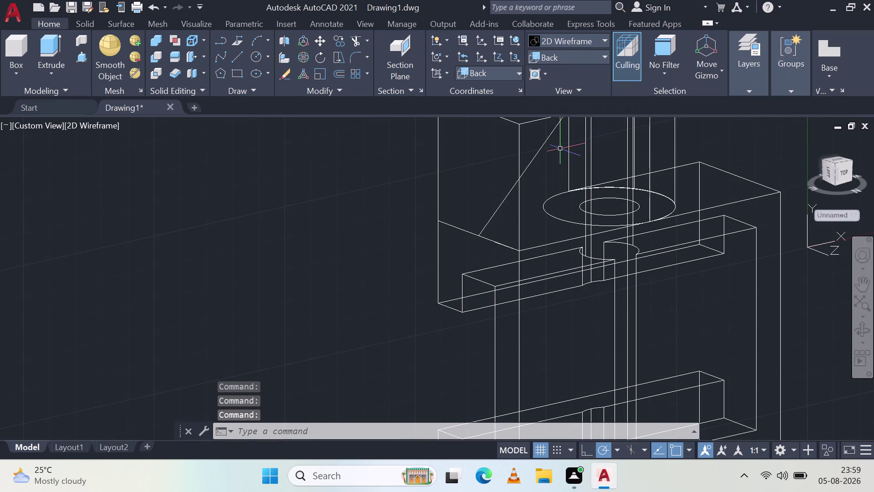
middle_drag(561, 155, 484, 171)
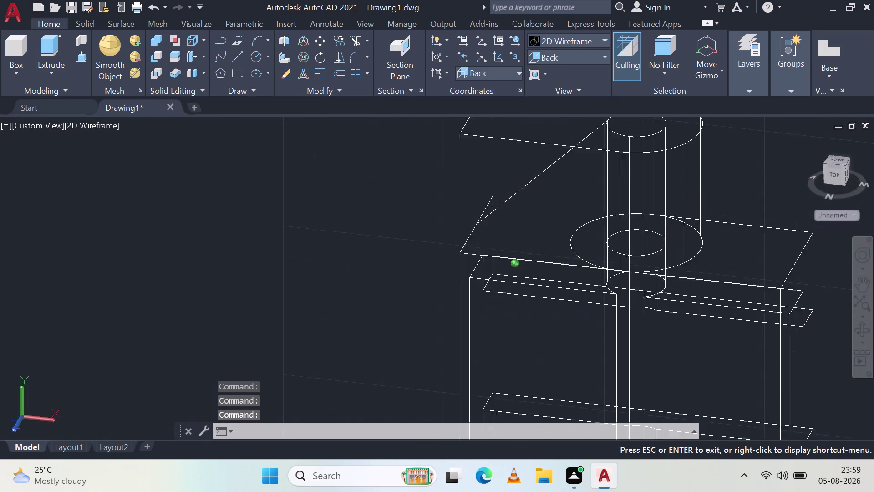
middle_drag(483, 171, 587, 211)
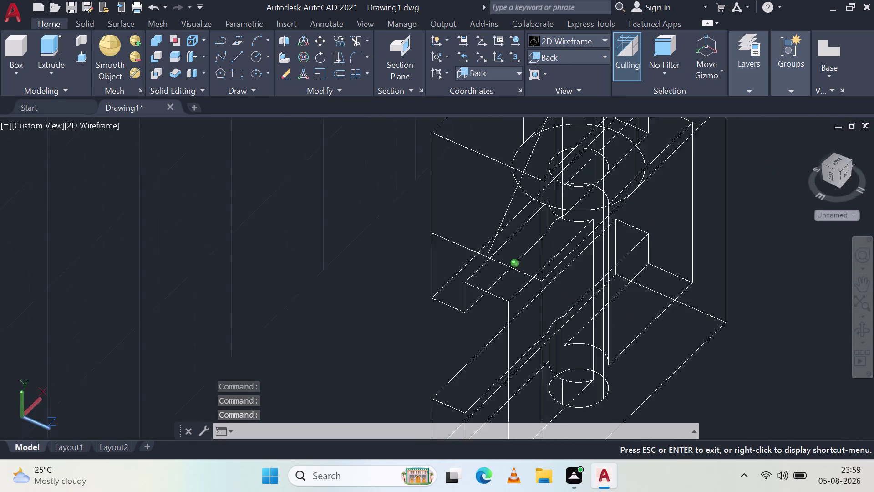
middle_drag(587, 212, 633, 251)
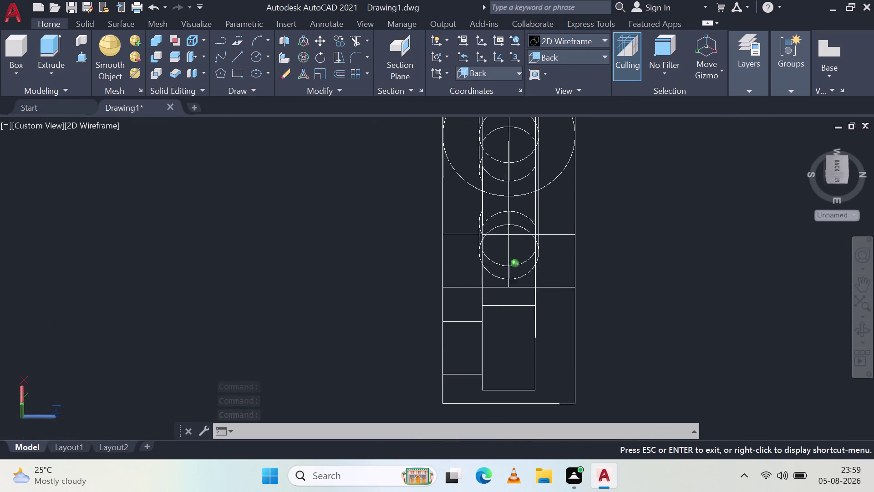
middle_drag(633, 252, 632, 236)
middle_drag(592, 182, 588, 233)
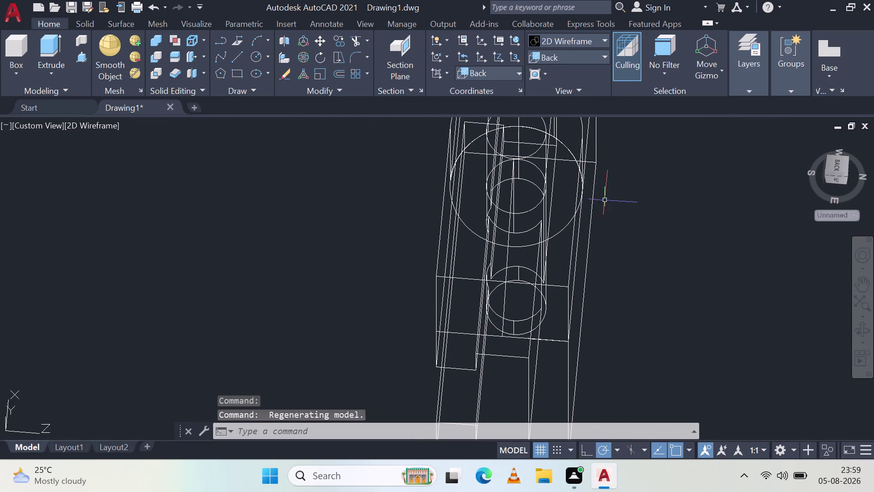
middle_drag(604, 199, 612, 109)
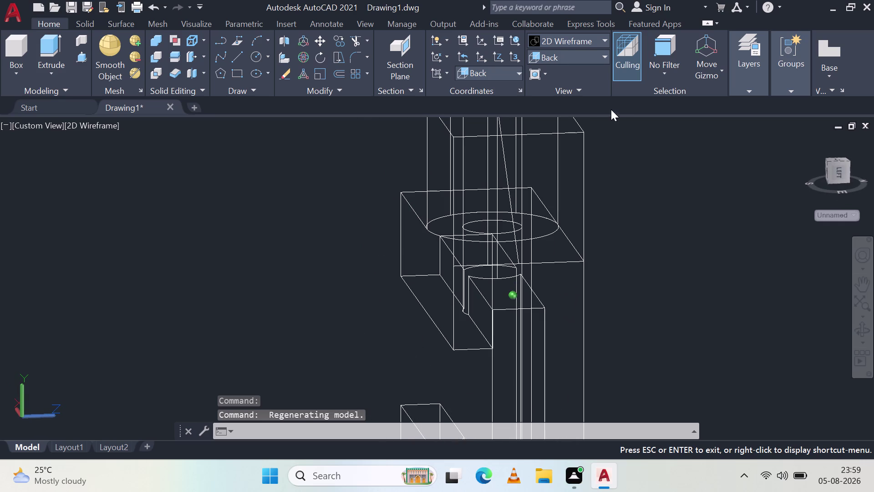
middle_drag(612, 109, 527, 104)
middle_drag(599, 186, 584, 229)
scroll(down, 3)
middle_drag(582, 232, 412, 251)
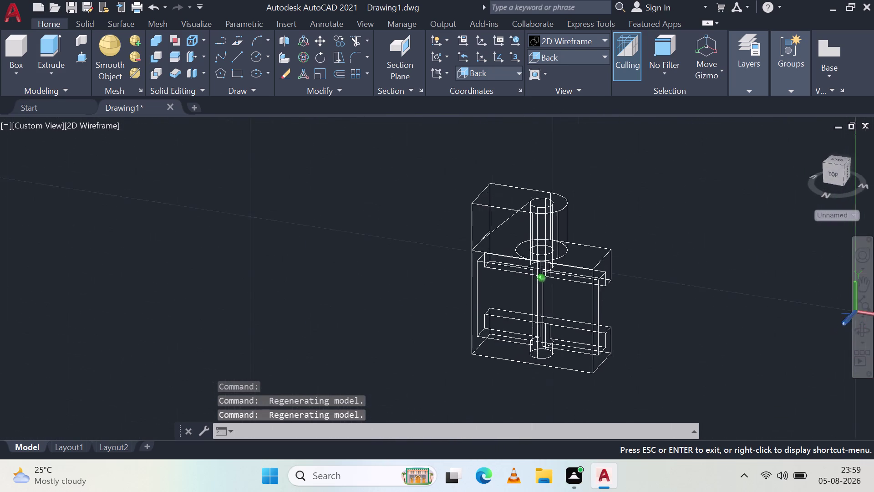
middle_drag(412, 251, 448, 248)
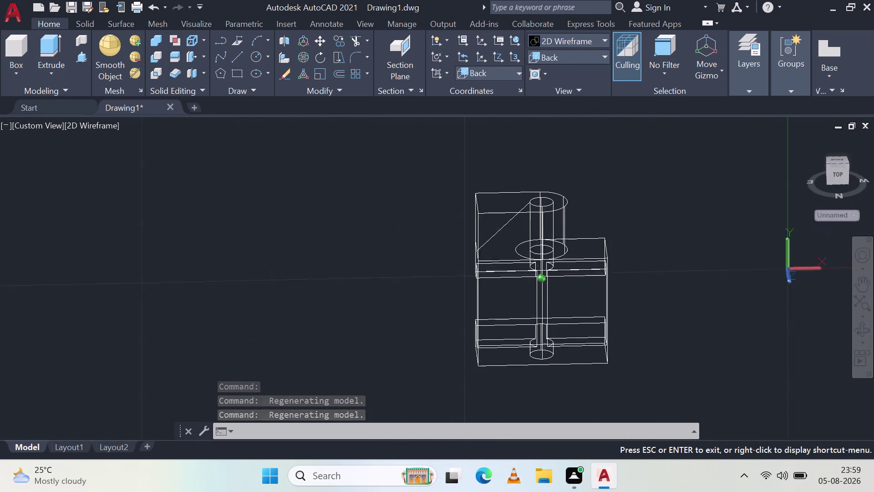
middle_drag(448, 248, 433, 218)
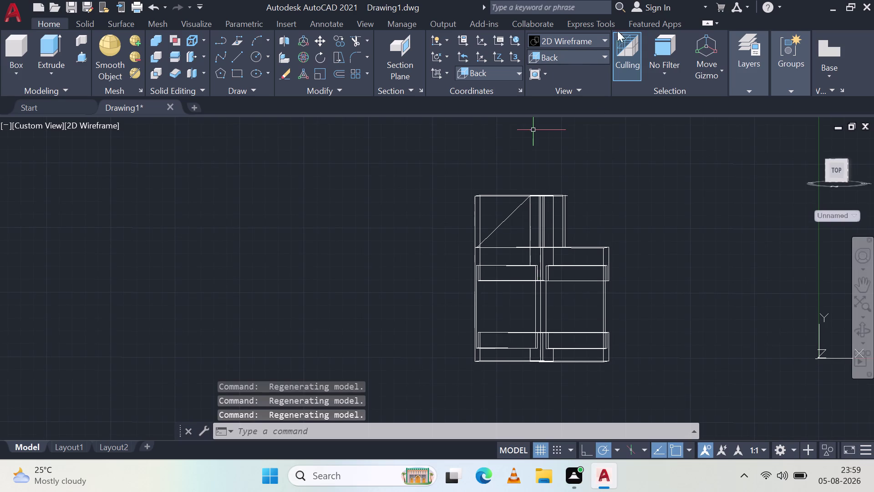
click(568, 52)
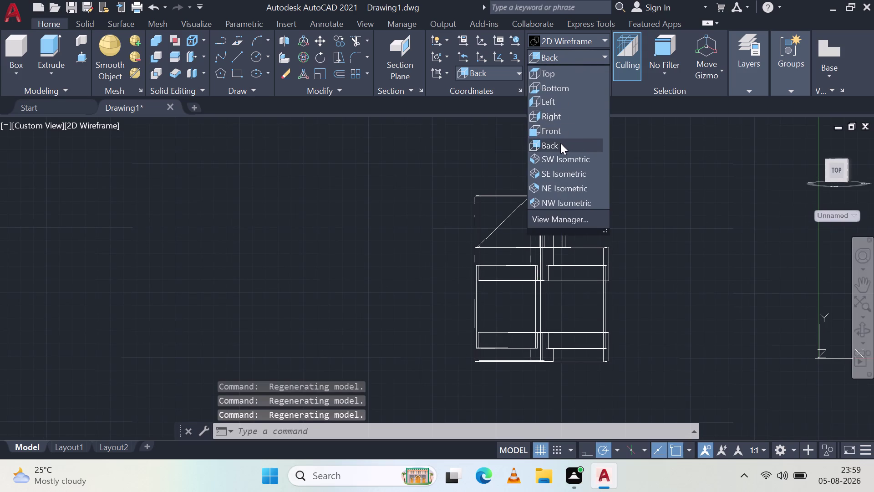
In Back view, press-pull the triangle outline to the edge midpoint.
click(560, 143)
scroll(down, 3)
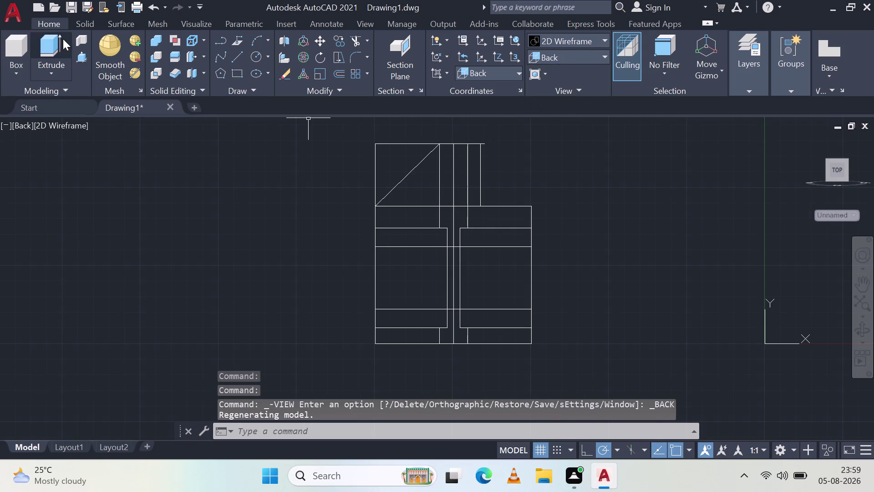
click(83, 57)
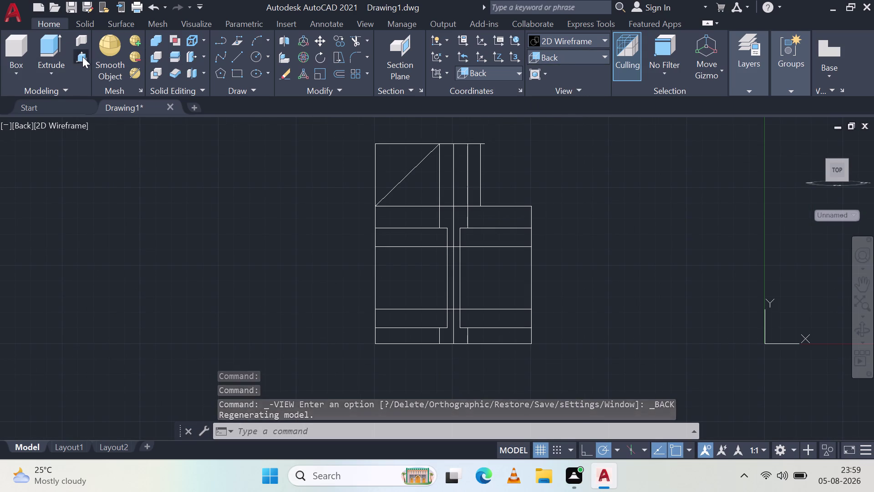
click(403, 162)
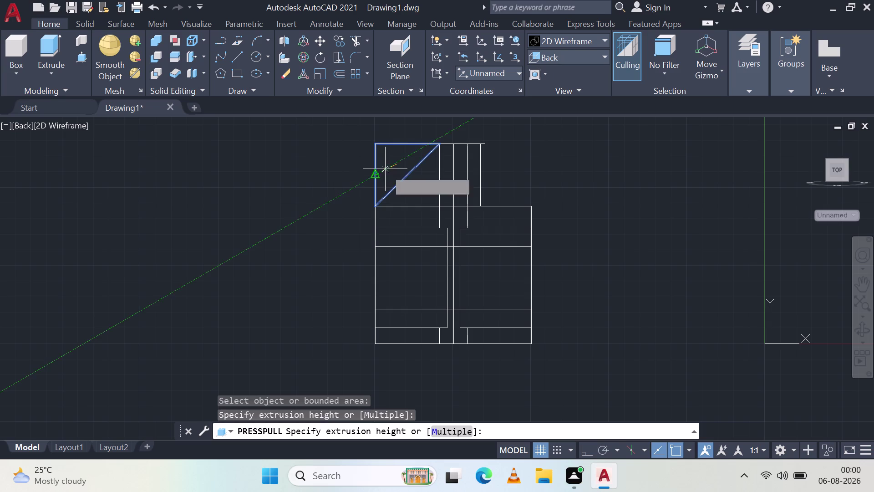
middle_drag(391, 167, 511, 194)
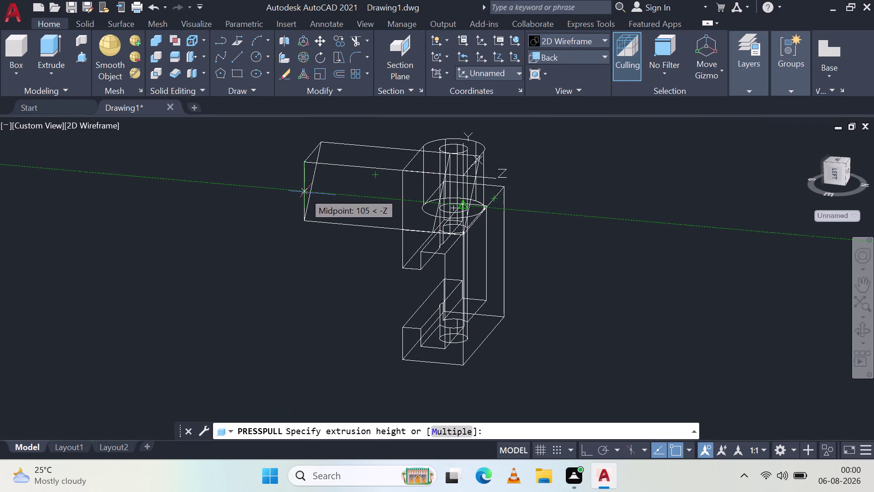
click(304, 192)
key(Escape)
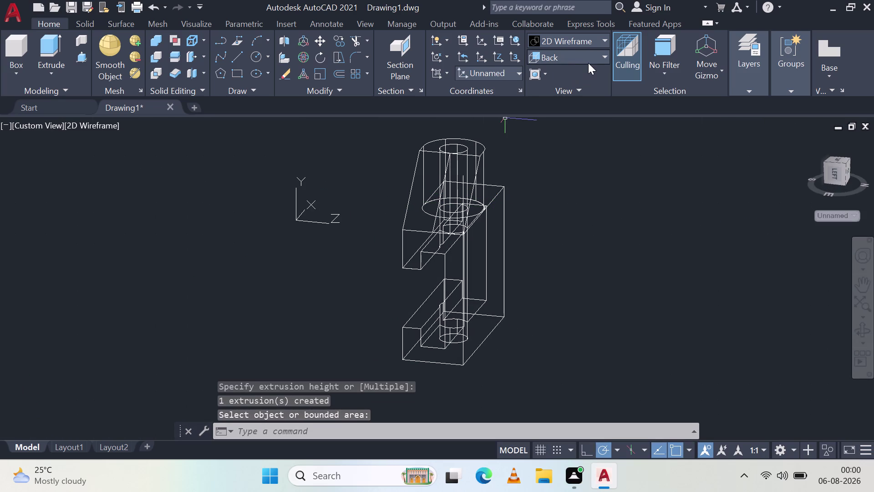
Switch the bracket to the Shades of Gray visual style.
click(593, 53)
click(597, 40)
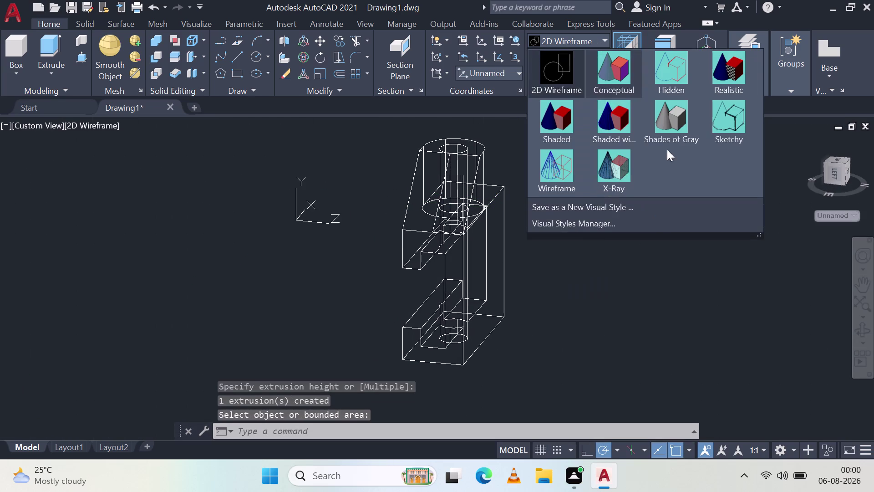
click(667, 122)
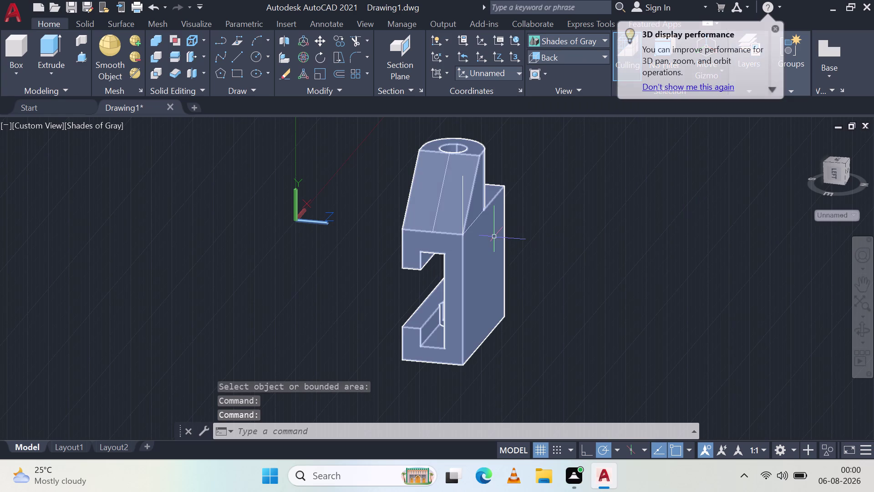
key(Escape)
key(Escape)
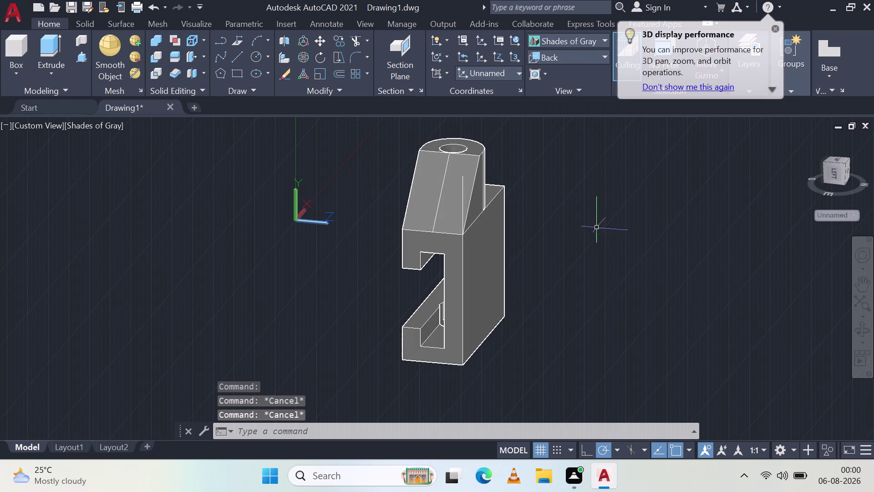
Orbit and zoom the shaded bracket to inspect the boss and web.
middle_drag(610, 219, 504, 247)
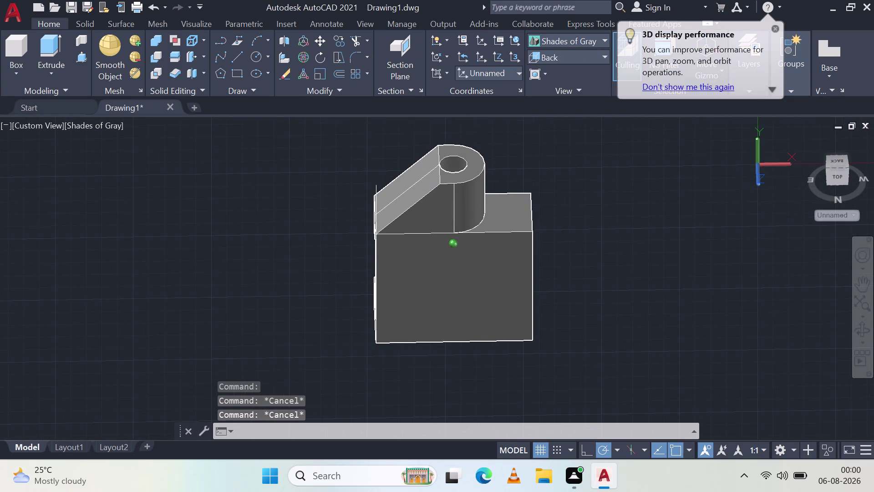
scroll(up, 3)
scroll(up, 3)
middle_drag(438, 104, 471, 209)
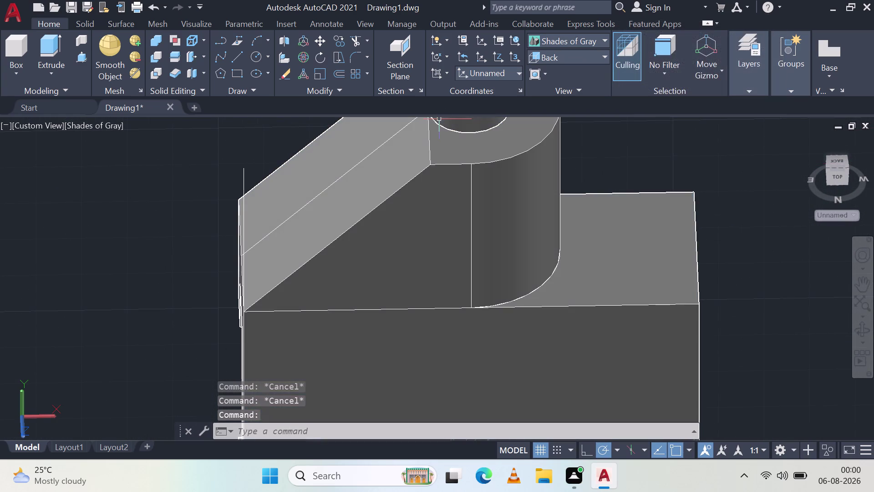
middle_drag(471, 209, 476, 221)
middle_drag(415, 199, 507, 276)
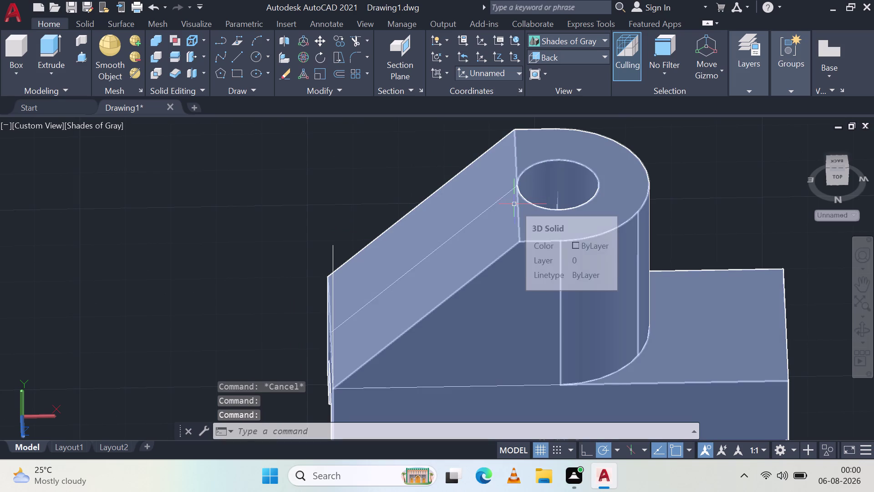
Undo the web press-pull, the shading and the view change.
key(ctrl+z)
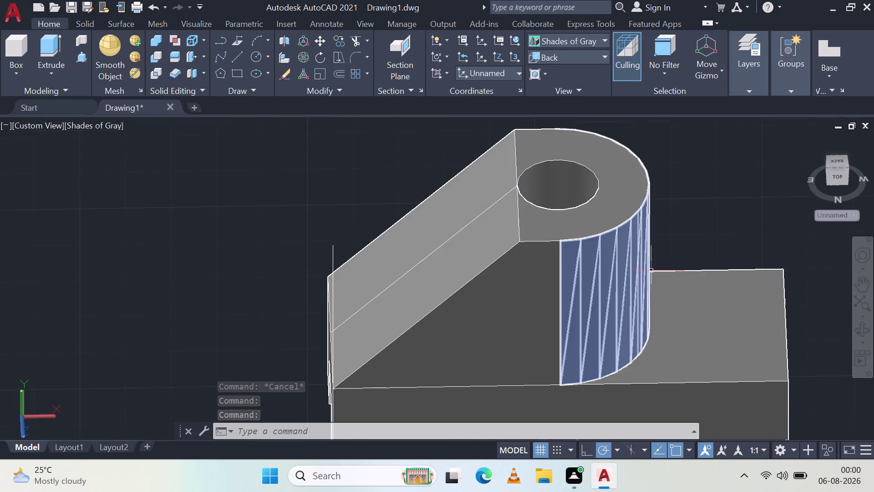
key(ctrl+z)
key(ctrl+z)
key(ctrl+z)
key(ctrl+z)
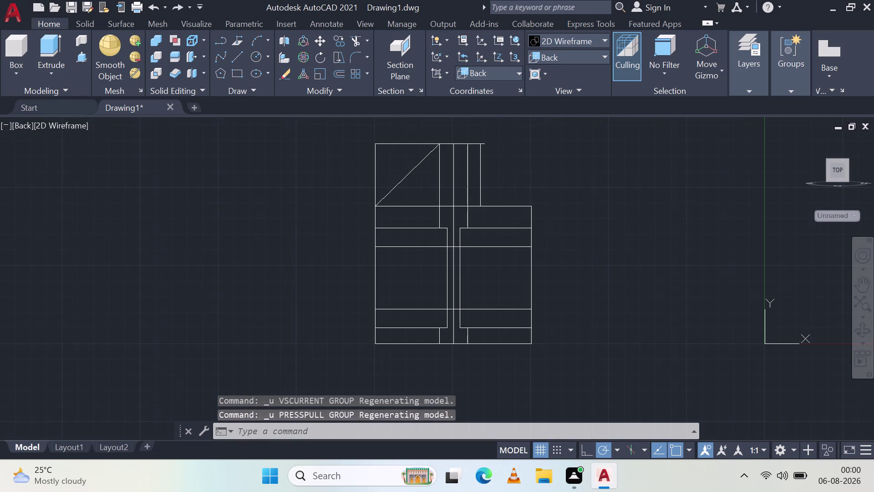
Delete the triangle's diagonal line, then cancel an empty selection box.
click(370, 160)
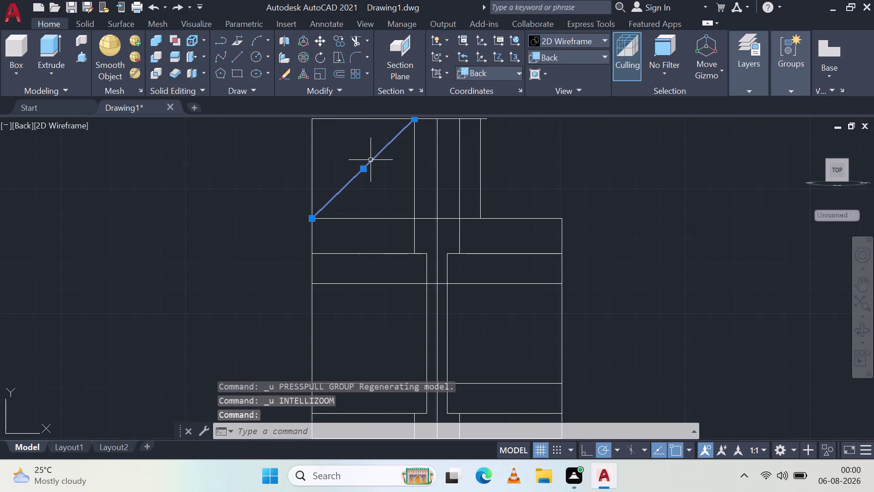
key(Delete)
scroll(down, 3)
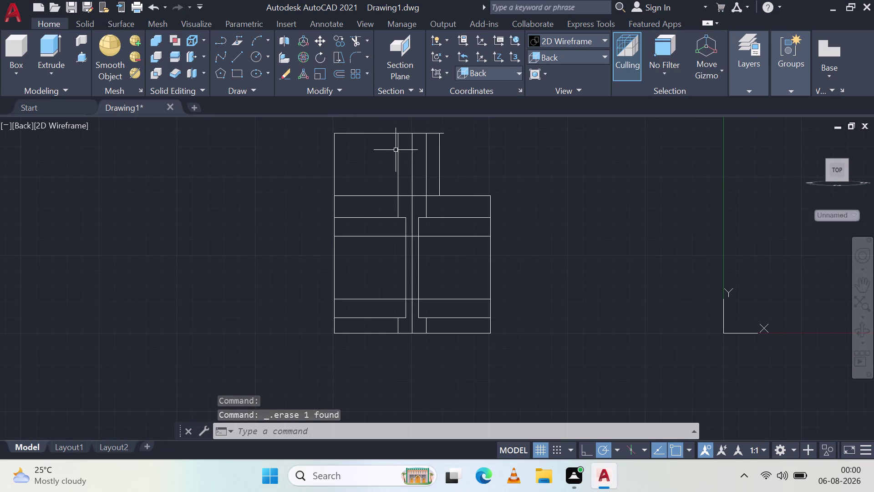
click(354, 153)
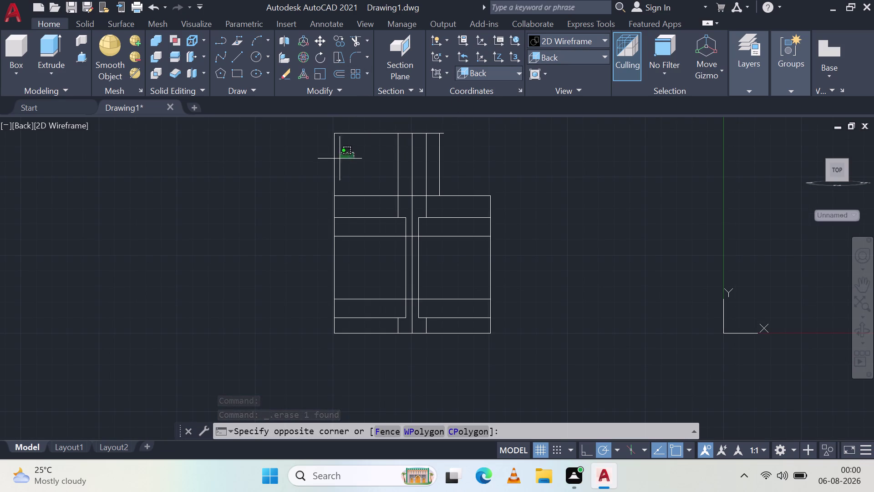
drag(318, 166, 313, 169)
key(Escape)
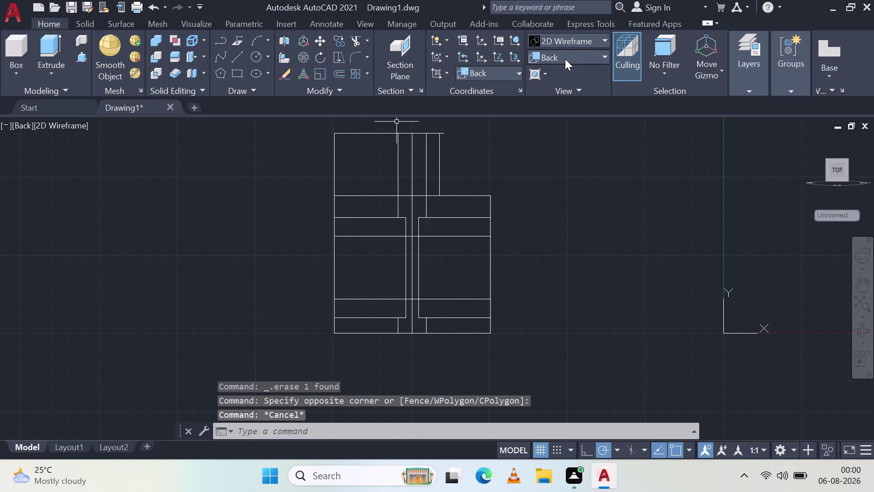
Shade the bracket in Shades of Gray and cancel a started press-pull.
click(569, 56)
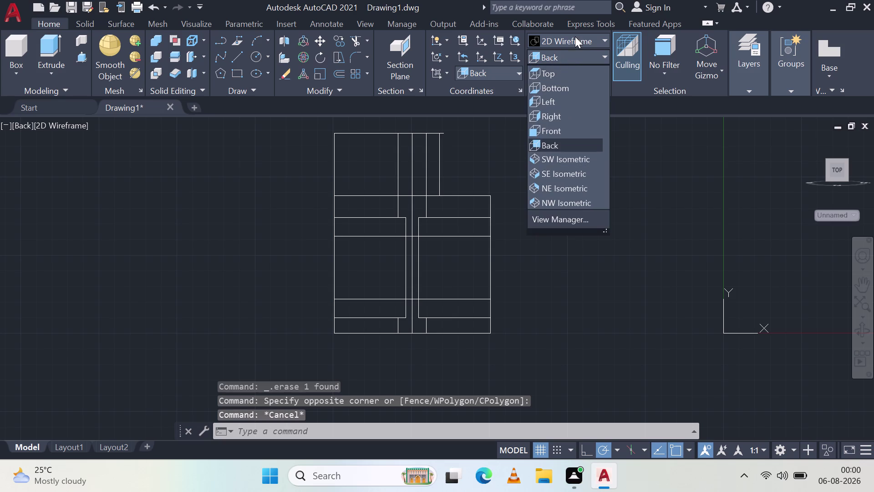
click(575, 37)
click(651, 122)
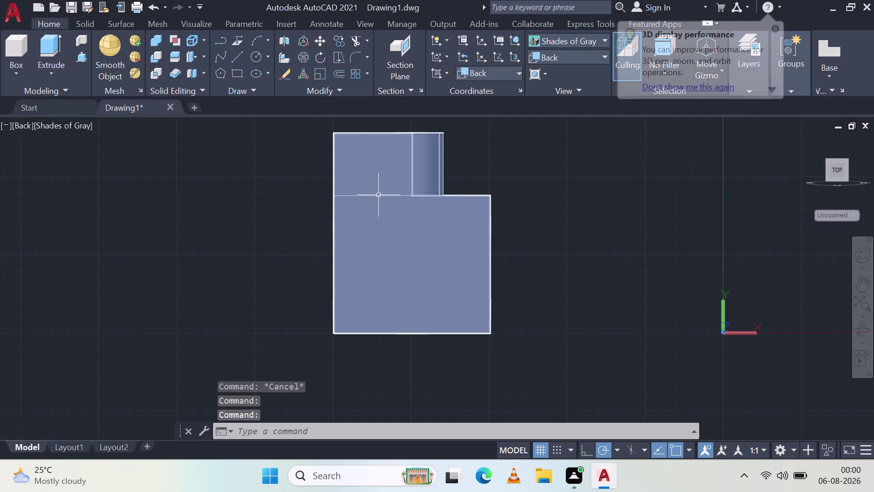
click(81, 59)
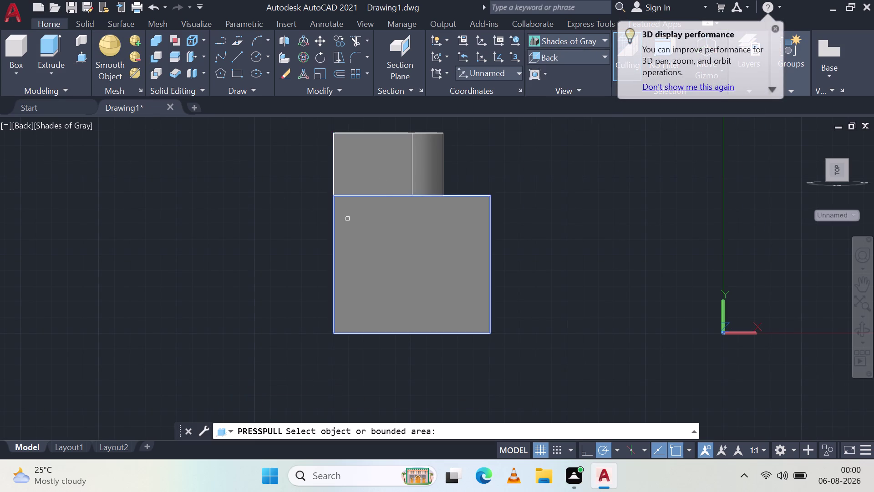
scroll(up, 3)
key(Escape)
Zoom in on the upper body and delete a body object and the solid body.
middle_drag(396, 170, 422, 332)
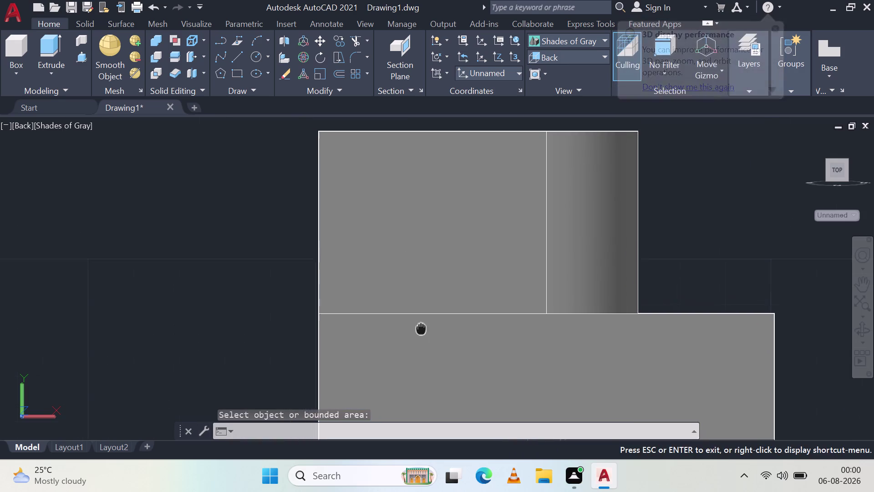
middle_drag(422, 332, 422, 332)
scroll(up, 3)
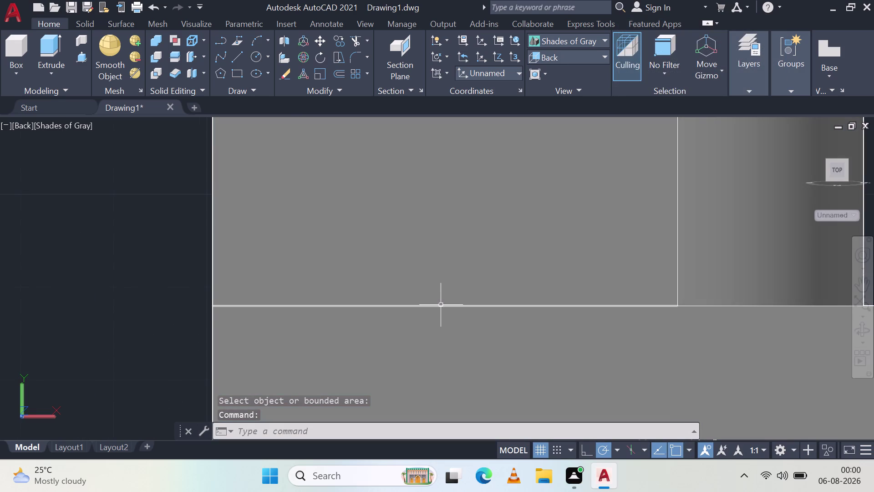
click(442, 306)
key(Delete)
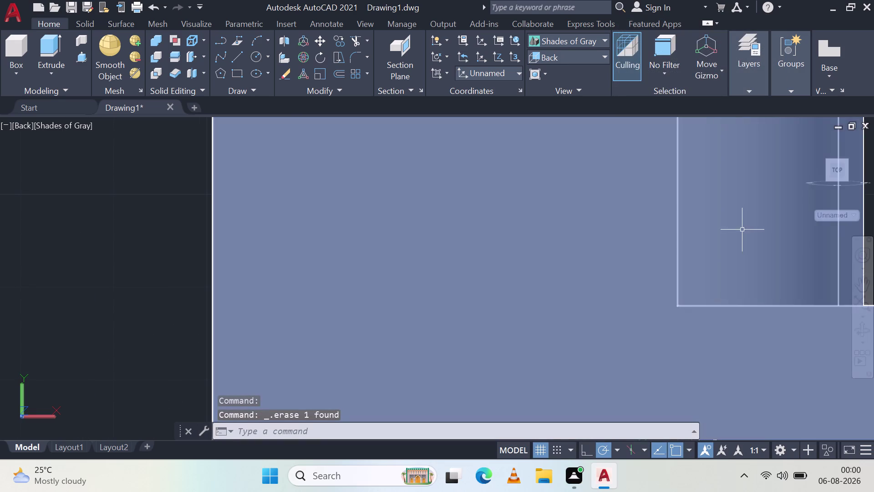
click(676, 255)
key(Delete)
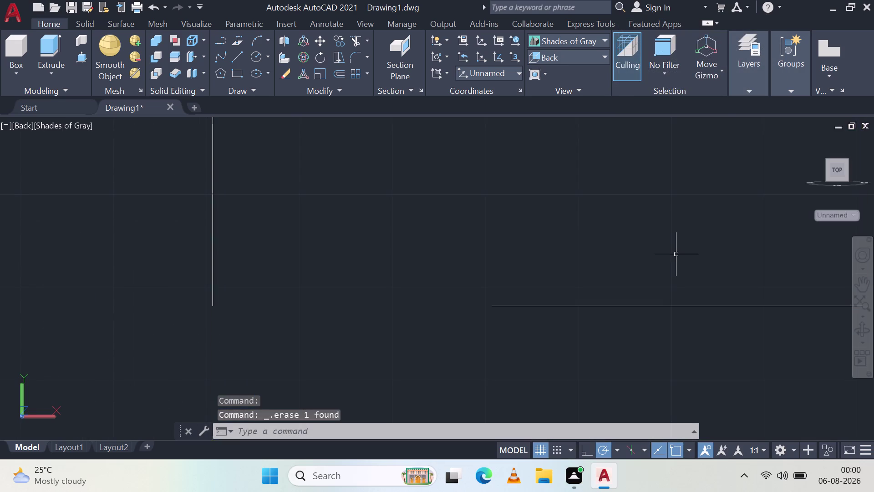
Undo the deletions to restore the solid body and erased geometry.
key(ctrl+z)
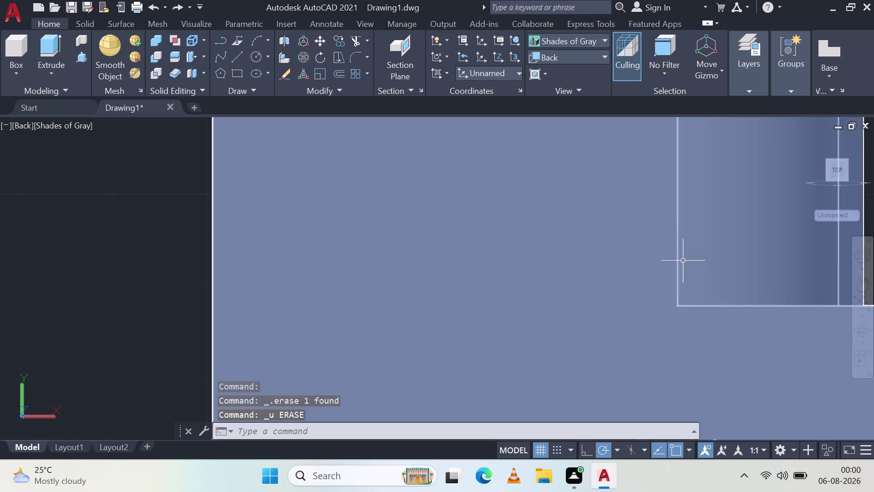
key(Escape)
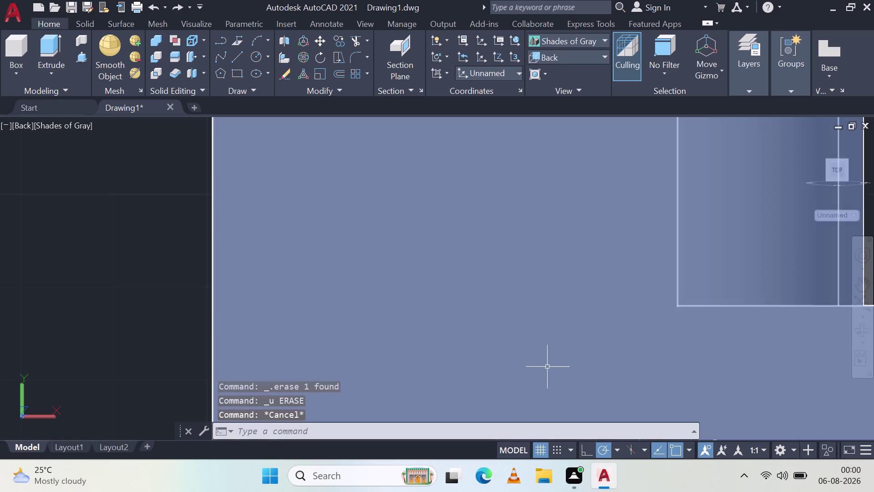
click(677, 269)
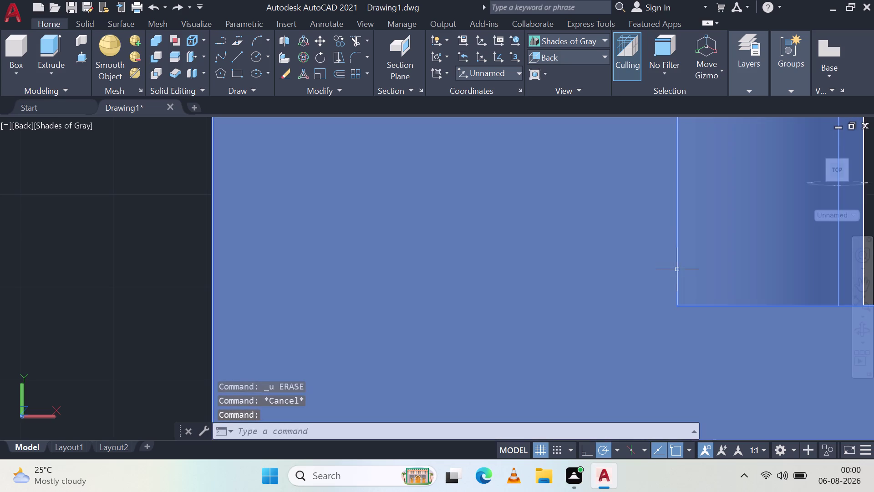
key(Escape)
scroll(down, 3)
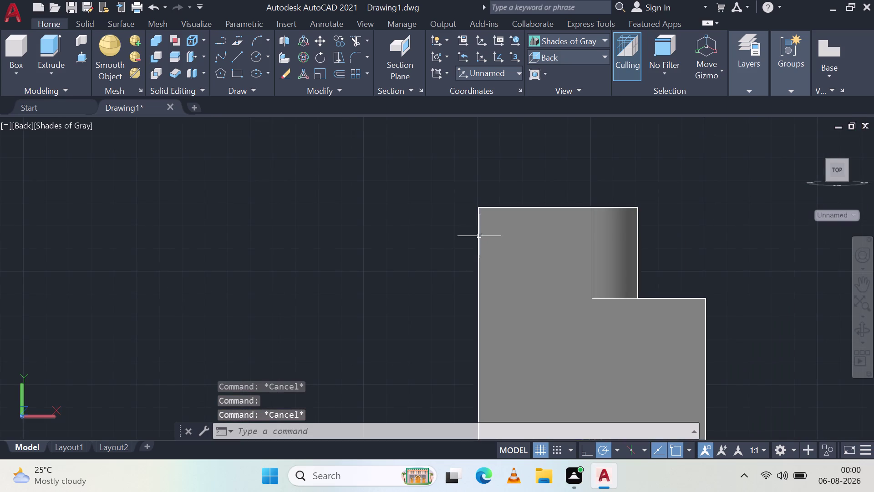
key(ctrl+z)
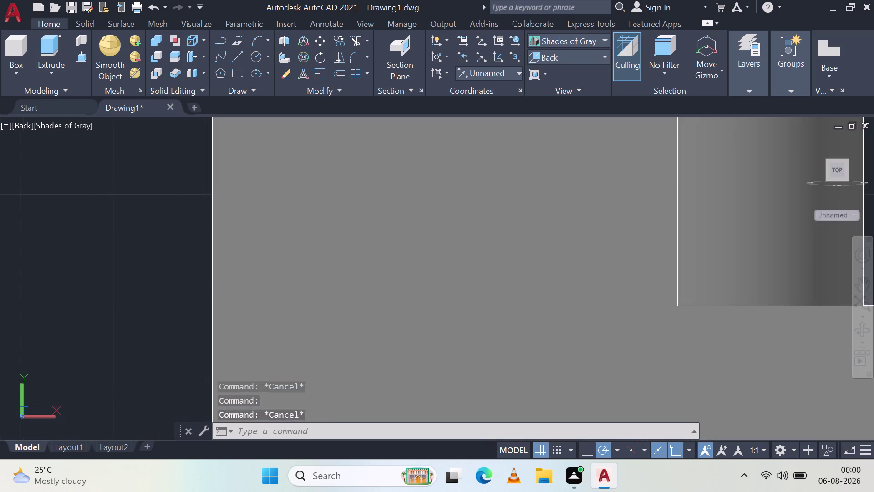
Undo 51 steps, removing the web lines and press-pull from the body and boss.
key(ctrl+z)
key(ctrl+z)
key(ctrl+z)
key(ctrl+z)
key(ctrl+z)
key(ctrl+z)
key(ctrl+z)
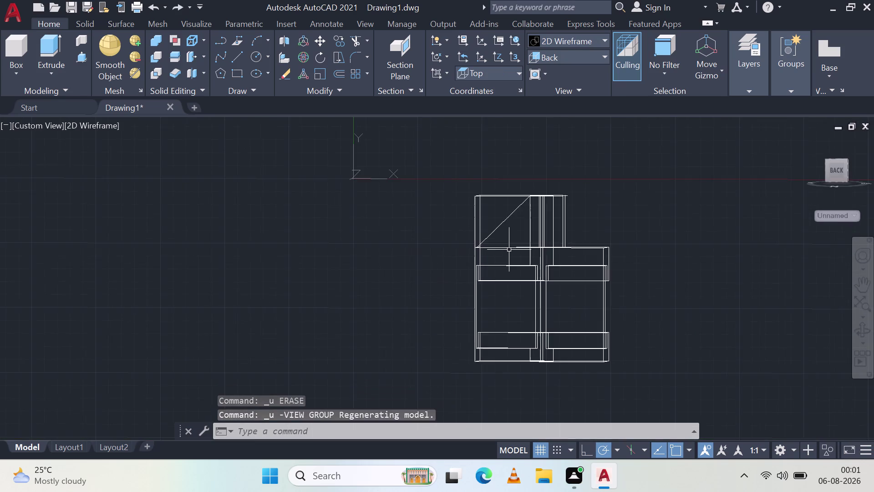
key(ctrl+z)
key(ctrl+z)
key(ctrl+z)
key(ctrl+z)
key(ctrl+z)
key(ctrl+z)
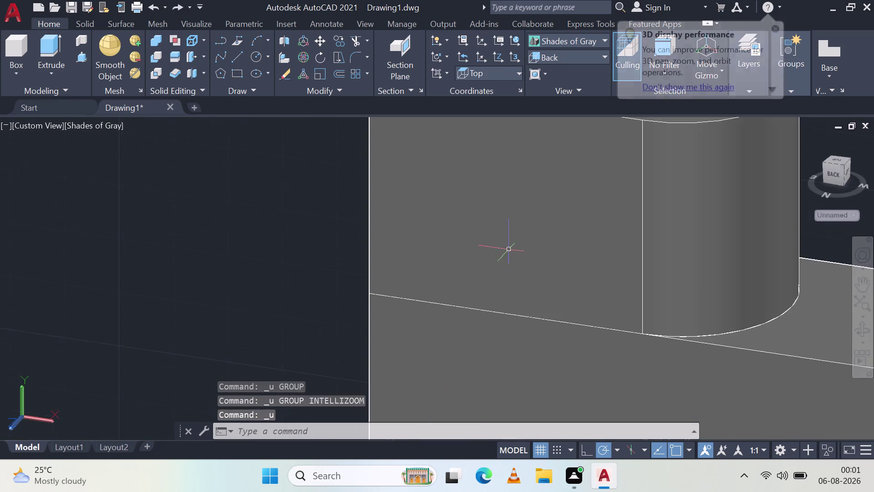
key(ctrl+z)
key(ctrl+z)
key(ctrl+z)
key(ctrl+z)
key(ctrl+z)
key(ctrl+z)
key(ctrl+z)
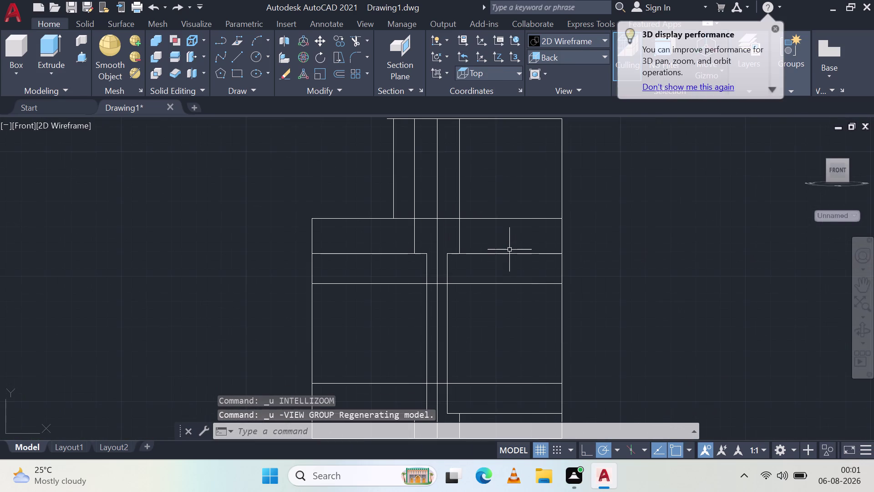
key(ctrl+z)
key(ctrl+z)
key(ctrl+z)
key(ctrl+z)
key(ctrl+z)
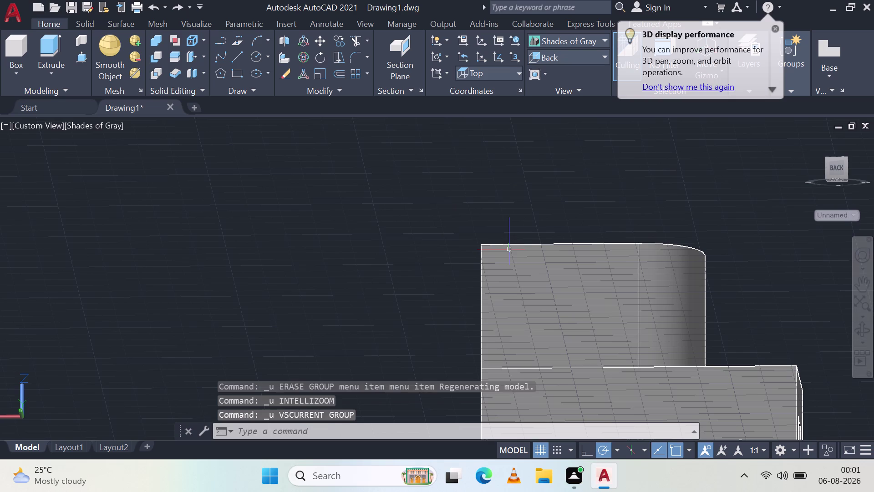
key(ctrl+z)
key(ctrl+z)
key(ctrl+z)
key(ctrl+z)
key(ctrl+z)
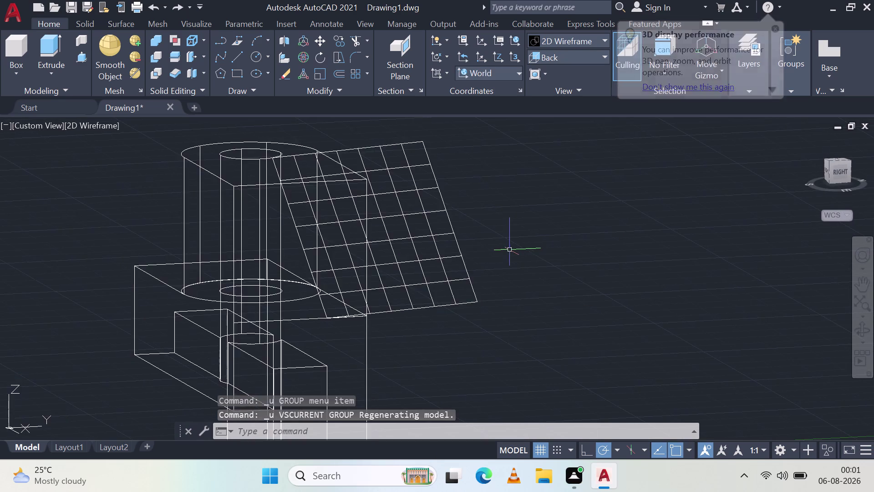
key(ctrl+z)
key(ctrl+z)
key(ctrl+z)
key(ctrl+z)
key(ctrl+z)
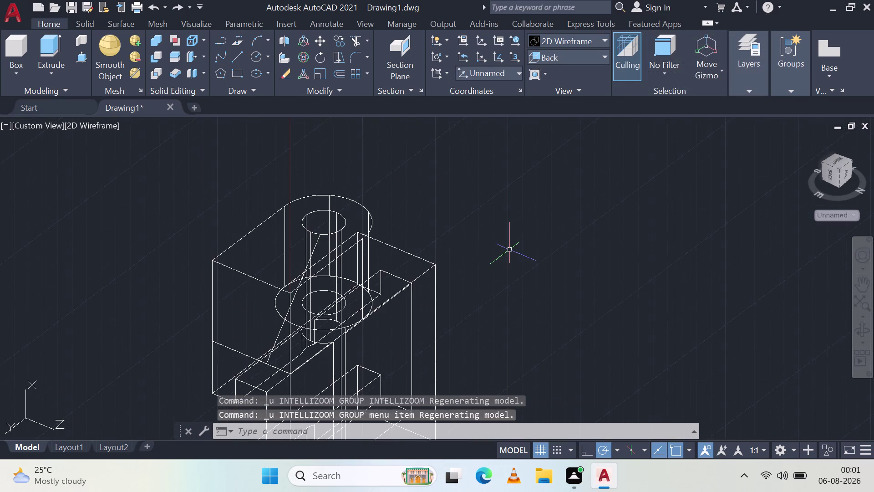
key(ctrl+z)
key(ctrl+z)
key(ctrl+z)
key(ctrl+z)
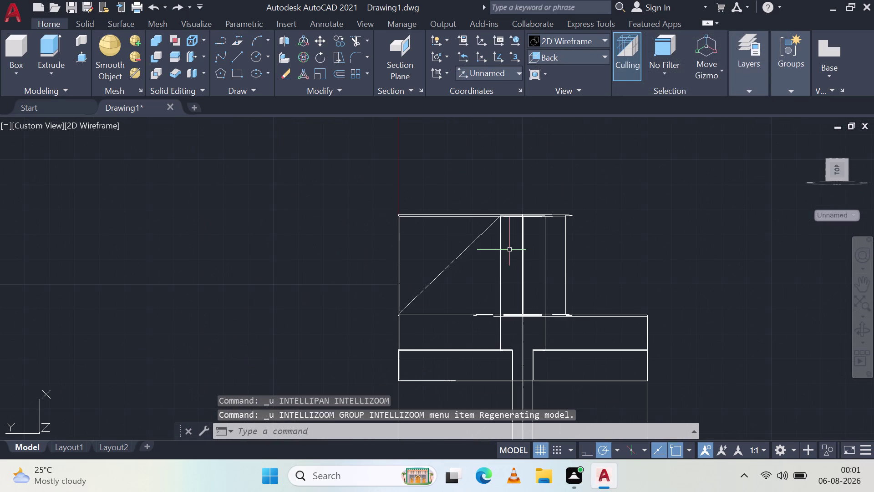
key(ctrl+z)
key(ctrl+z)
key(ctrl+z)
key(ctrl+z)
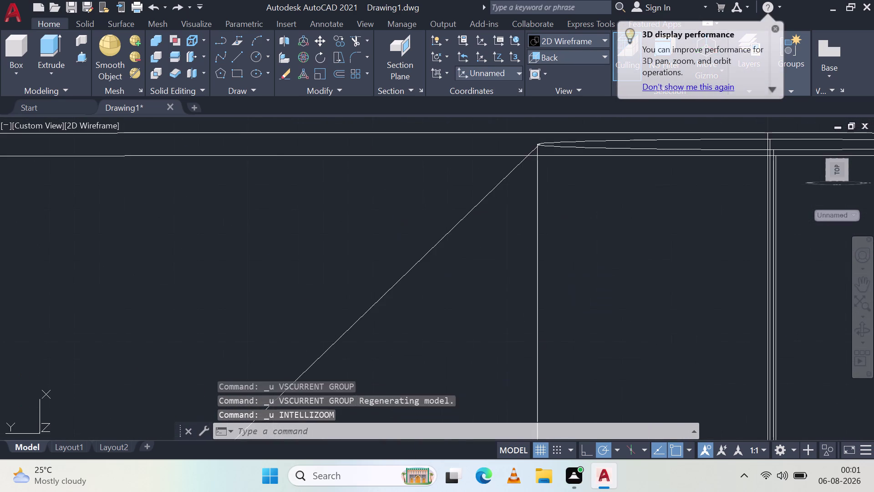
key(ctrl+z)
key(ctrl+z)
key(ctrl+z)
key(ctrl+z)
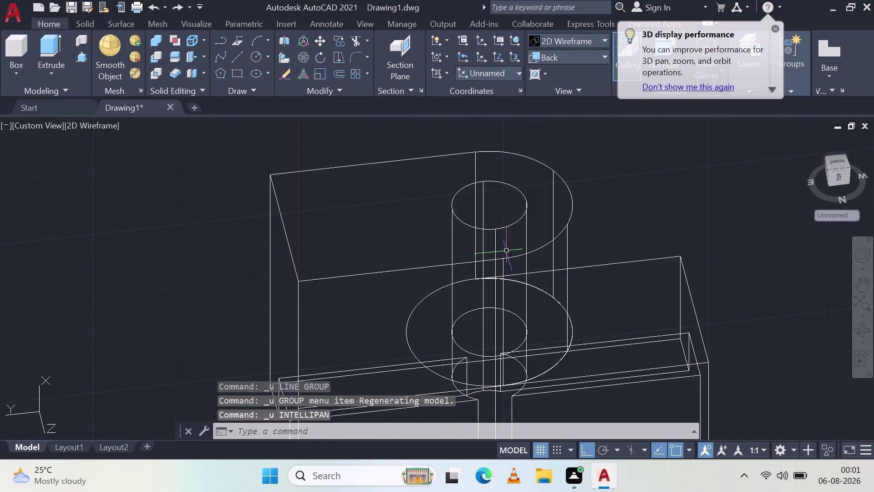
key(ctrl+z)
key(ctrl+z)
key(ctrl+z)
key(ctrl+z)
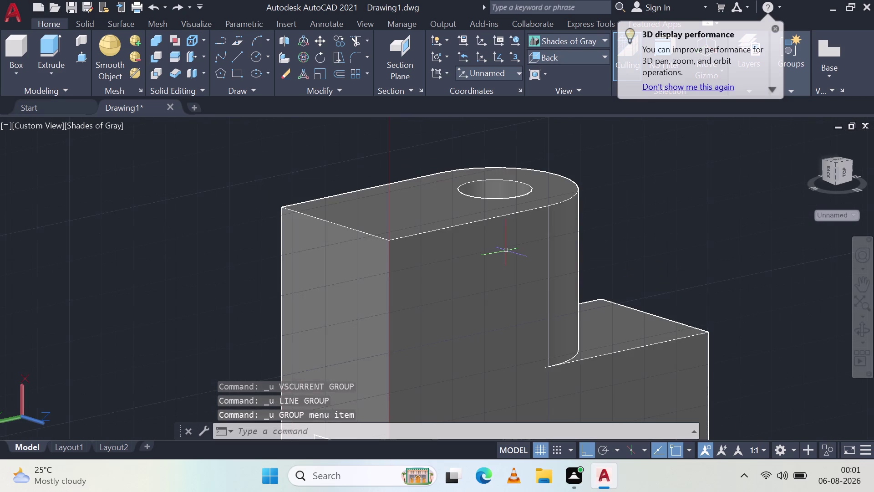
scroll(down, 3)
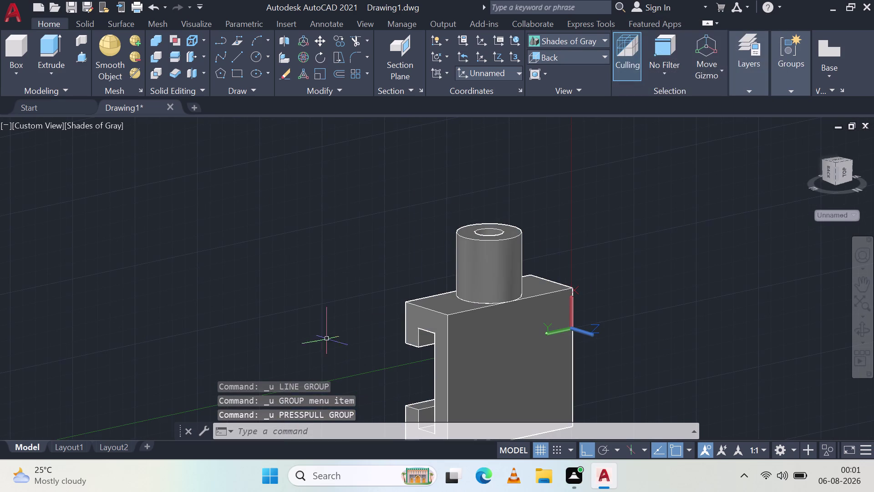
Draw the diagonal line from the body's top edge to the boss's top rim.
key(Escape)
click(233, 58)
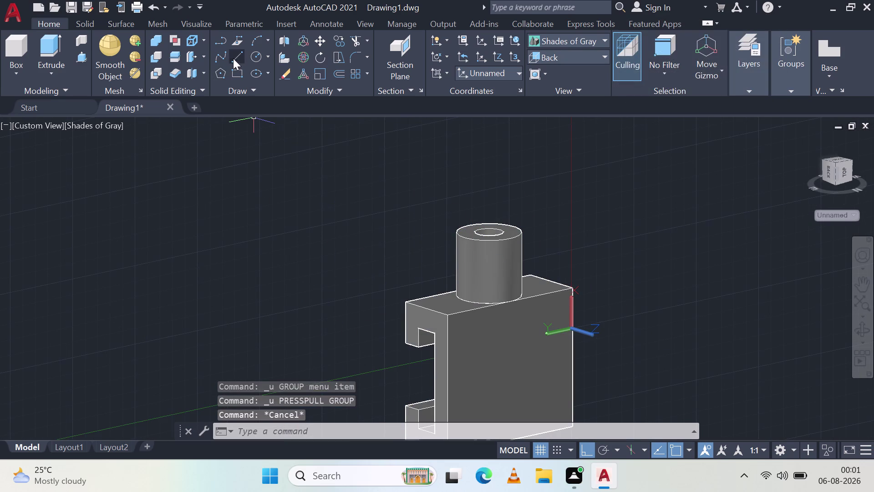
click(429, 309)
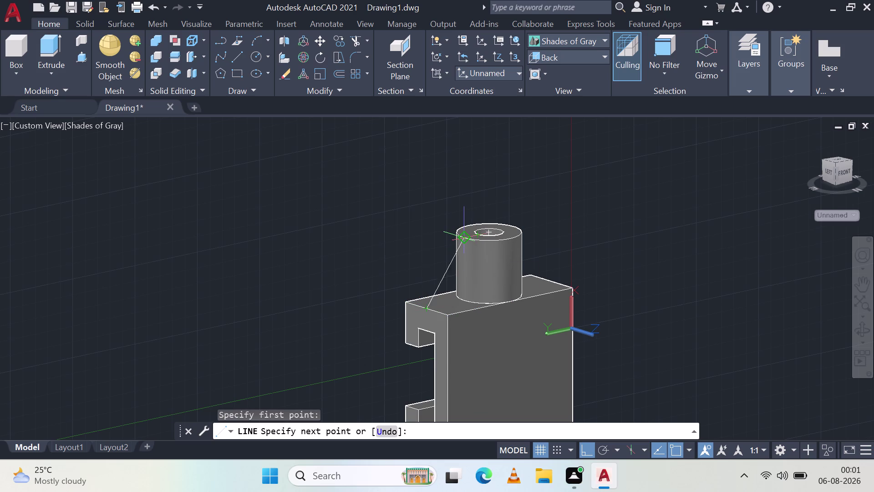
click(461, 241)
key(Escape)
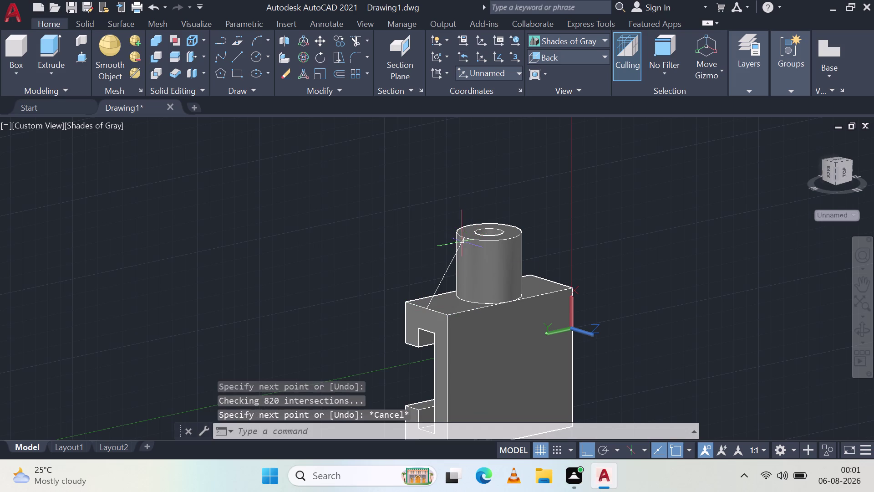
scroll(up, 3)
middle_drag(395, 278, 445, 311)
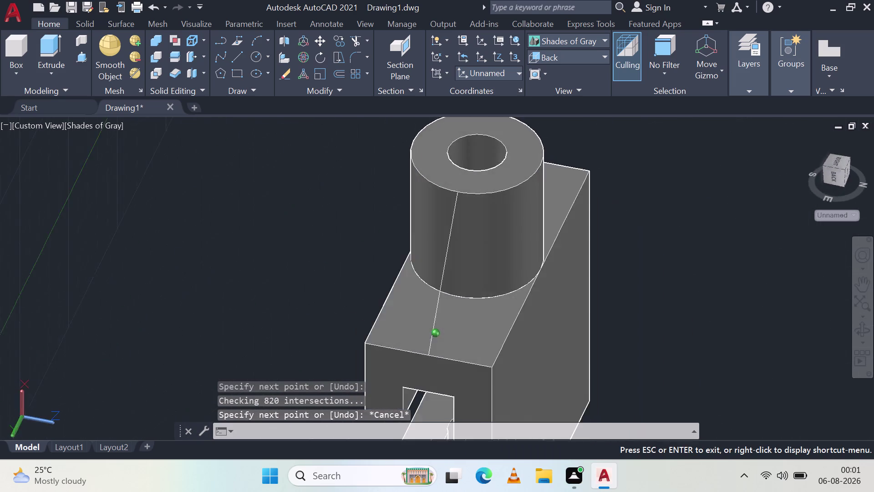
middle_drag(445, 311, 380, 287)
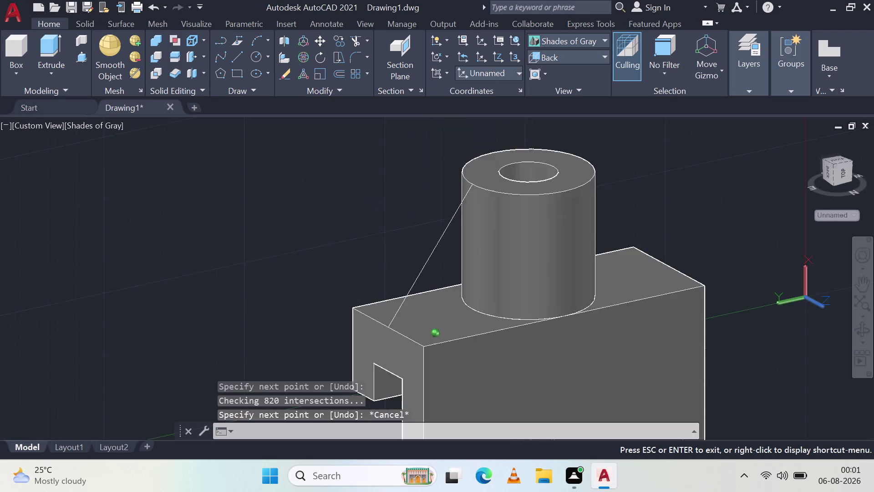
middle_drag(381, 288, 332, 275)
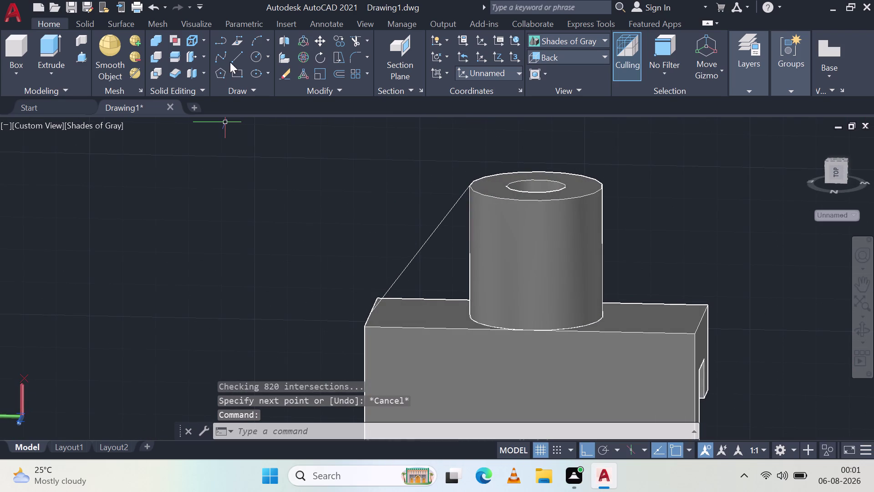
Close the triangle with a base line along the body top and a vertical line up the boss.
click(243, 58)
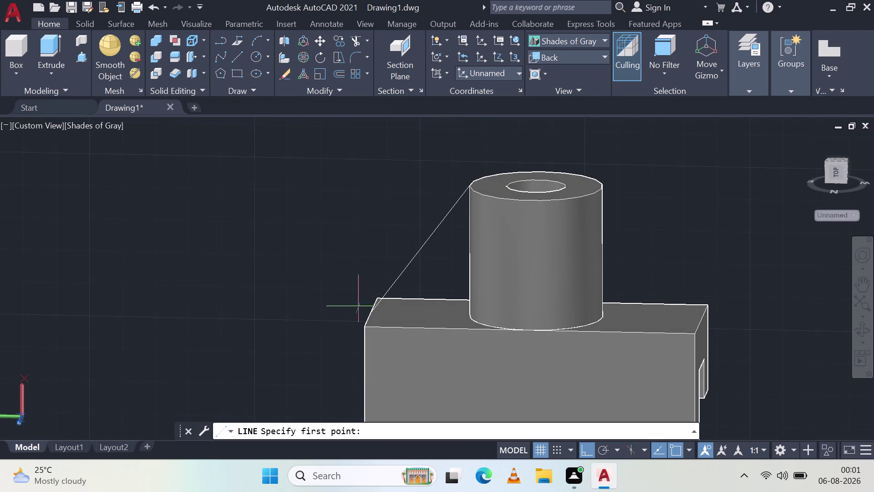
click(369, 314)
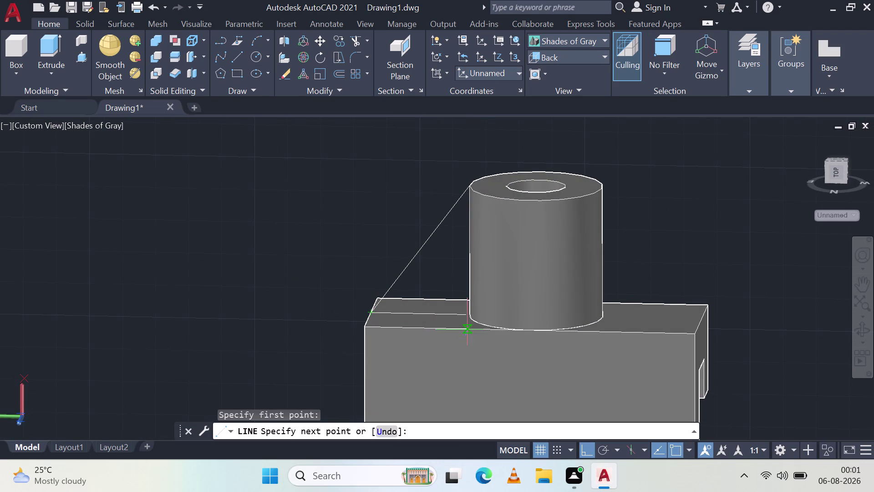
click(469, 316)
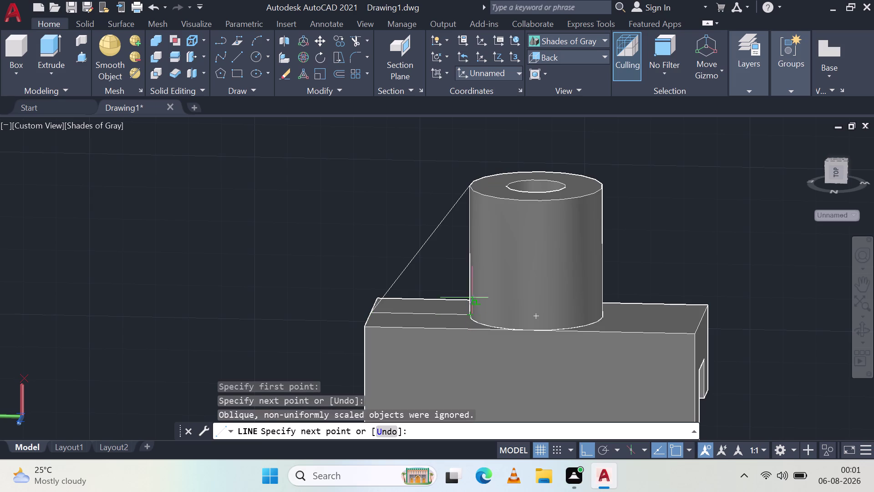
click(469, 187)
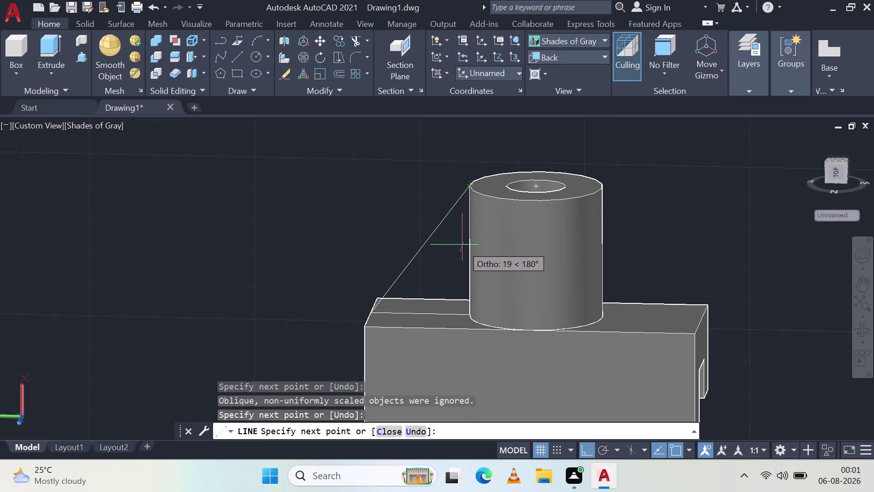
key(Escape)
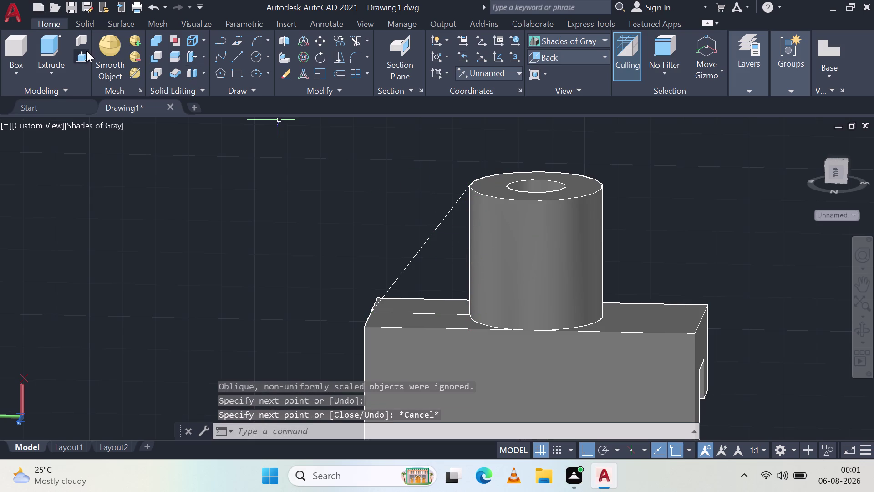
click(78, 55)
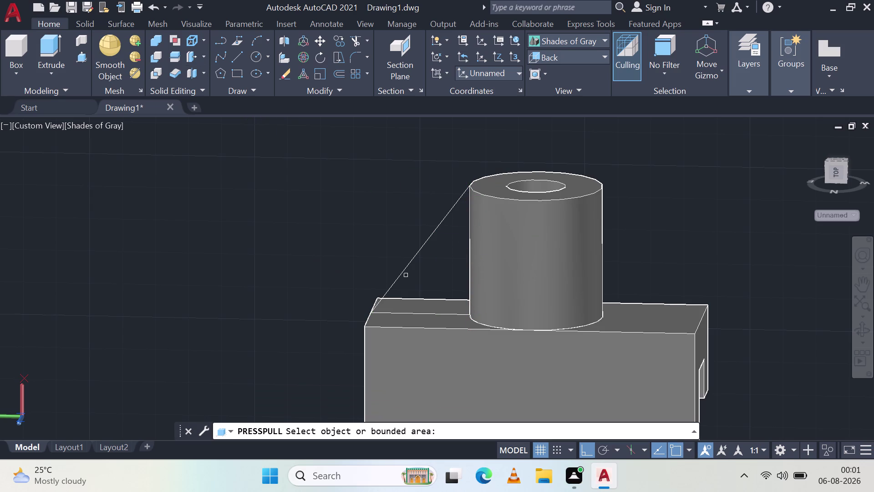
click(405, 271)
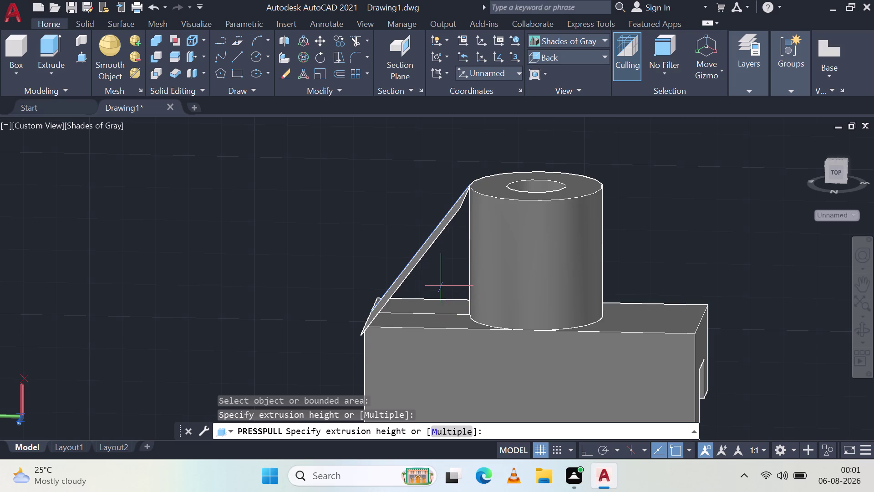
click(457, 430)
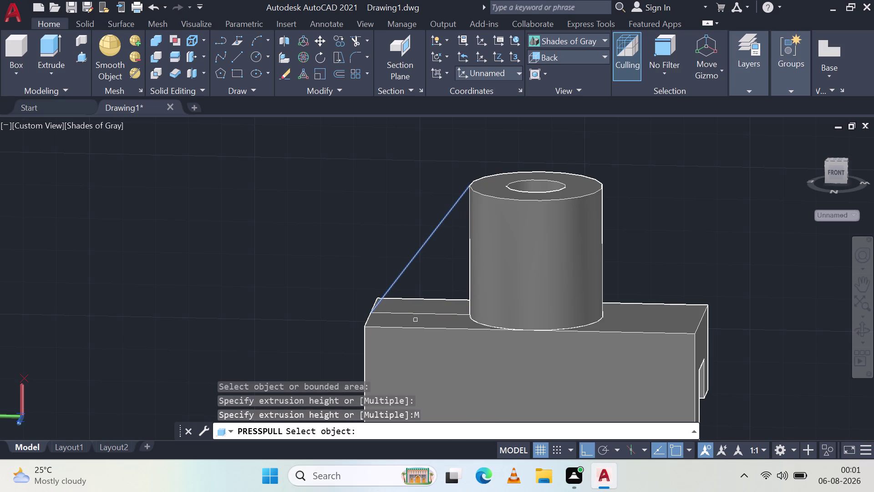
click(416, 313)
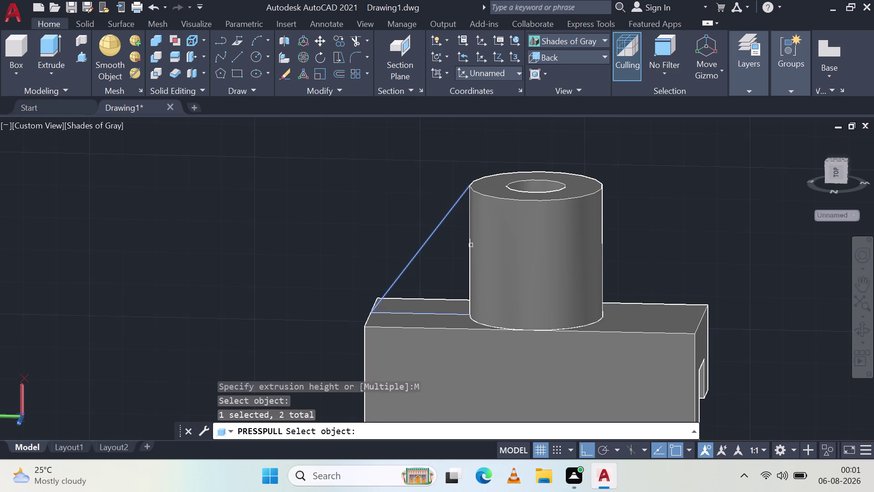
scroll(up, 3)
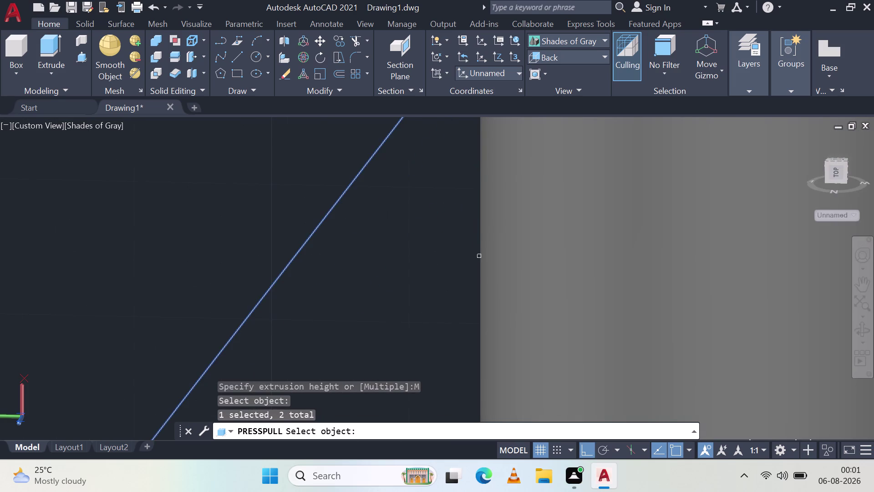
scroll(down, 3)
click(479, 256)
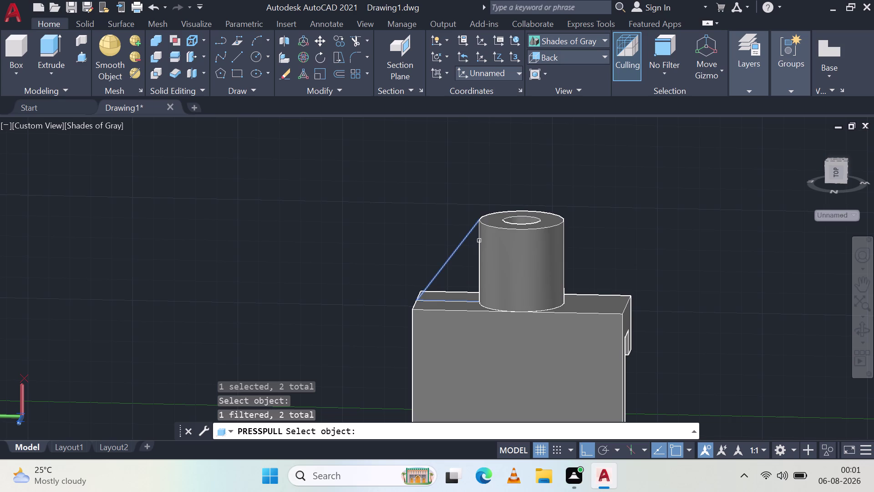
scroll(up, 3)
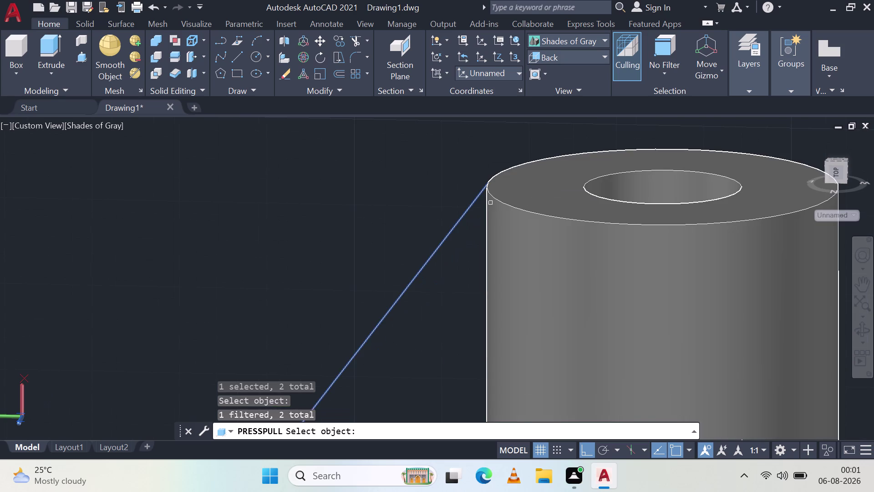
click(484, 197)
scroll(up, 3)
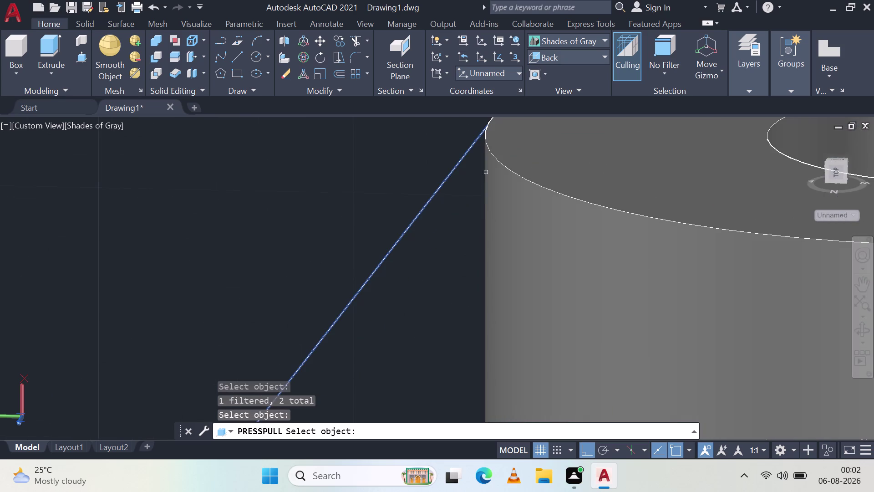
middle_drag(455, 226, 522, 253)
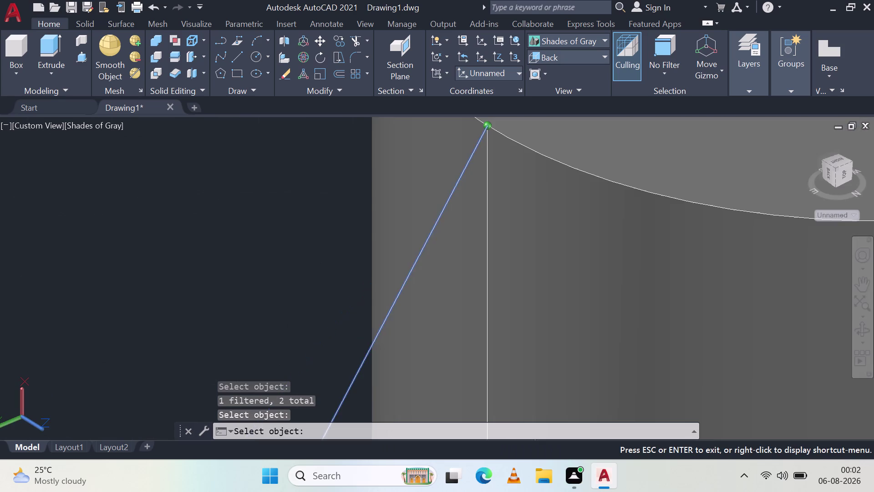
middle_drag(523, 254, 523, 253)
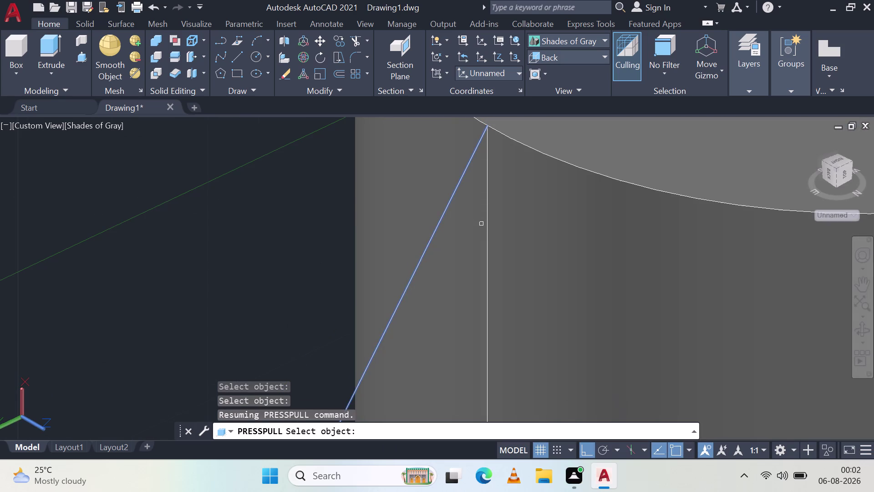
click(487, 235)
click(488, 243)
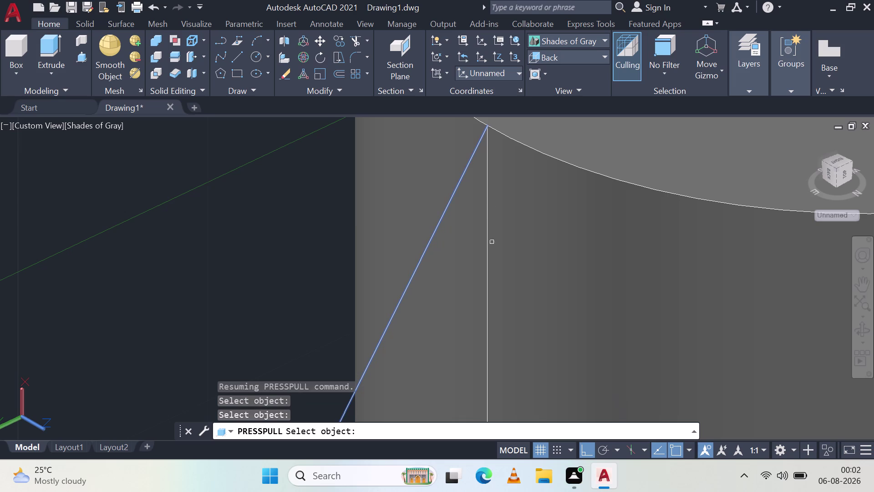
scroll(up, 3)
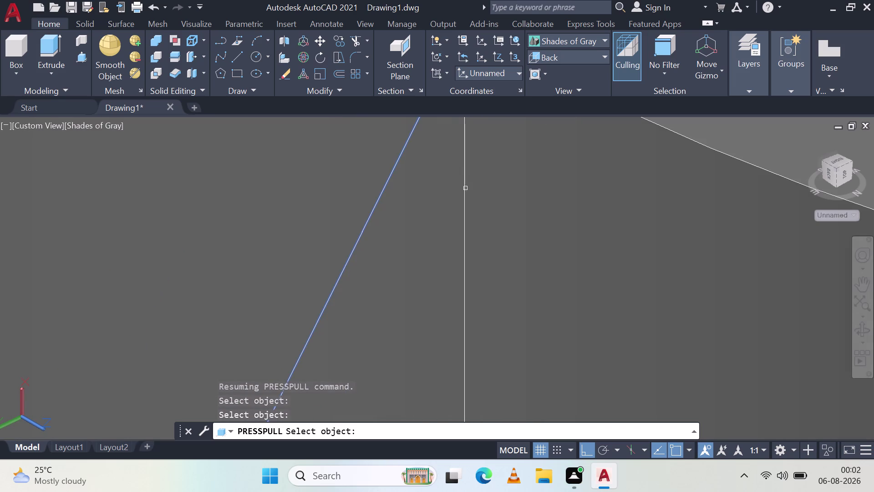
click(463, 191)
scroll(down, 3)
scroll(up, 3)
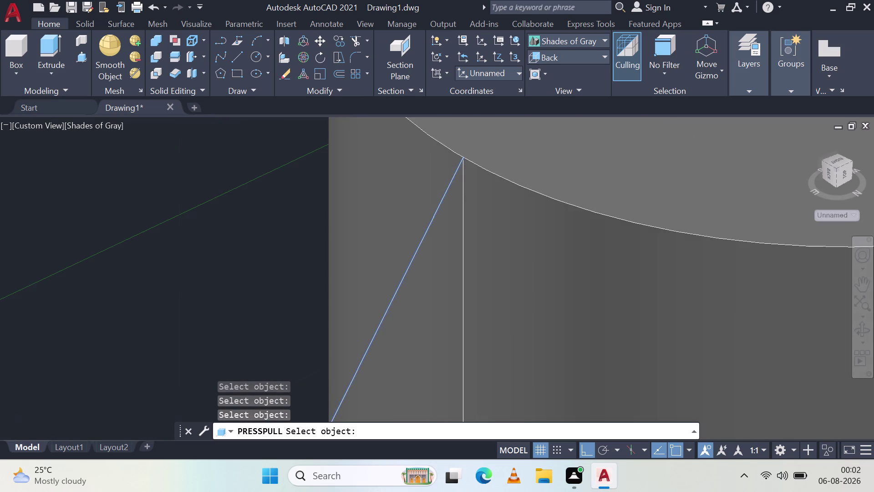
scroll(up, 3)
middle_drag(444, 109, 457, 285)
middle_drag(464, 279, 474, 400)
scroll(up, 3)
scroll(up, 3)
middle_drag(348, 139, 432, 422)
scroll(up, 3)
scroll(up, 3)
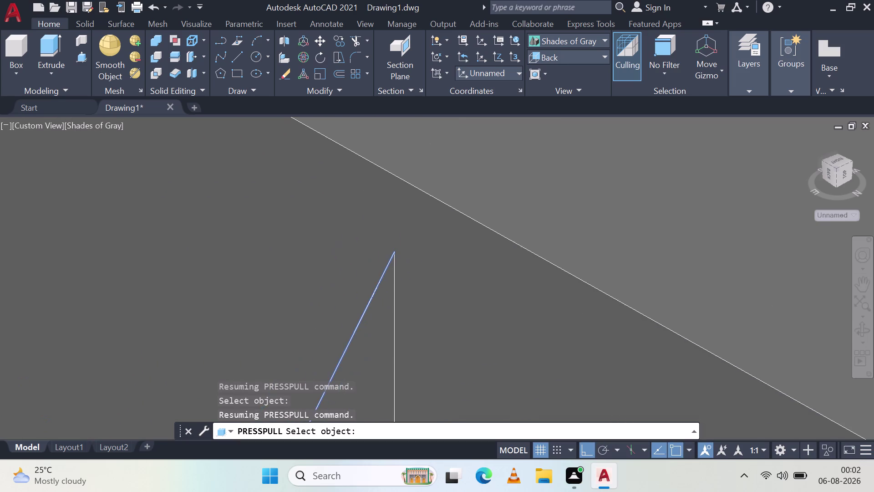
click(395, 264)
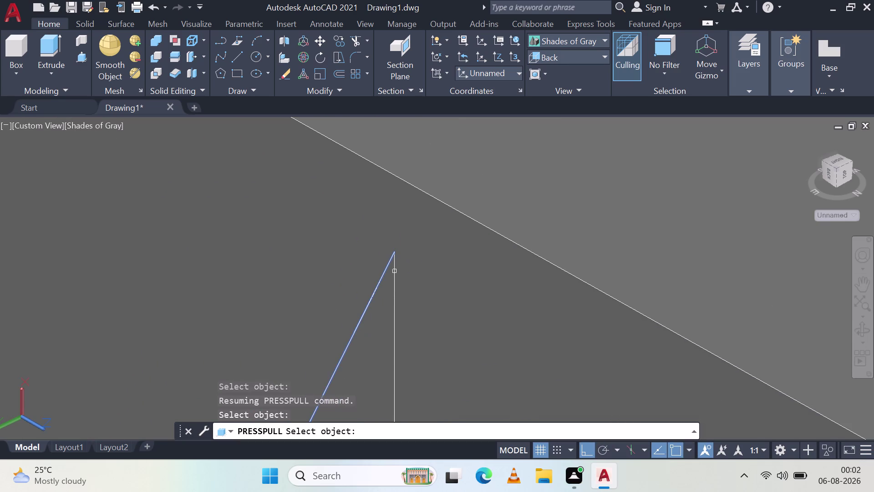
scroll(up, 3)
click(400, 183)
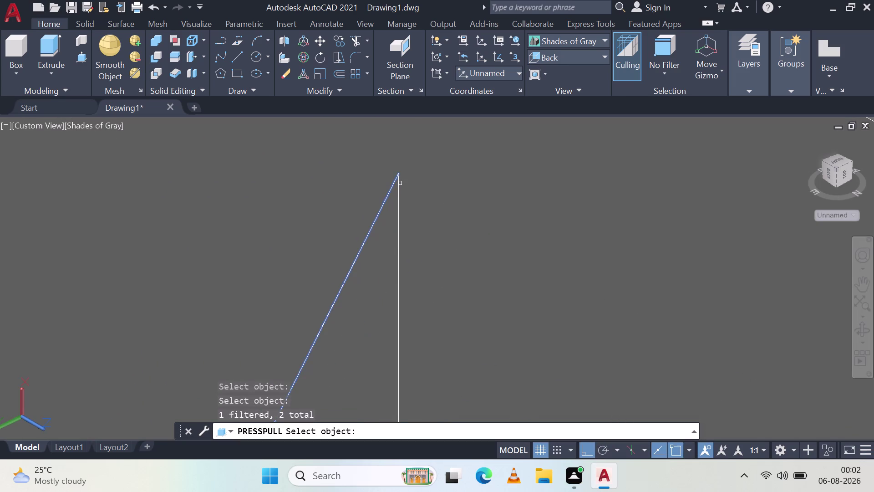
scroll(down, 3)
scroll(down, 3)
middle_drag(427, 351, 513, 182)
scroll(down, 3)
scroll(down, 3)
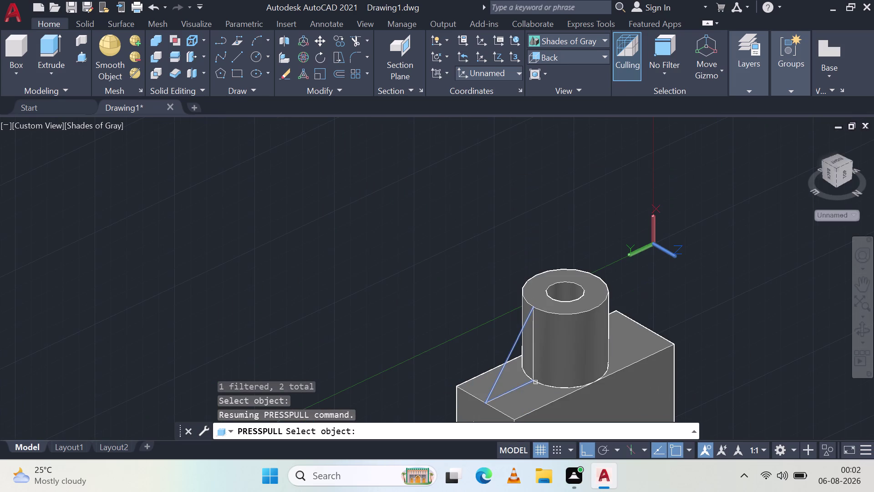
Preview the triangle press-pull from behind, then cancel it.
key(space)
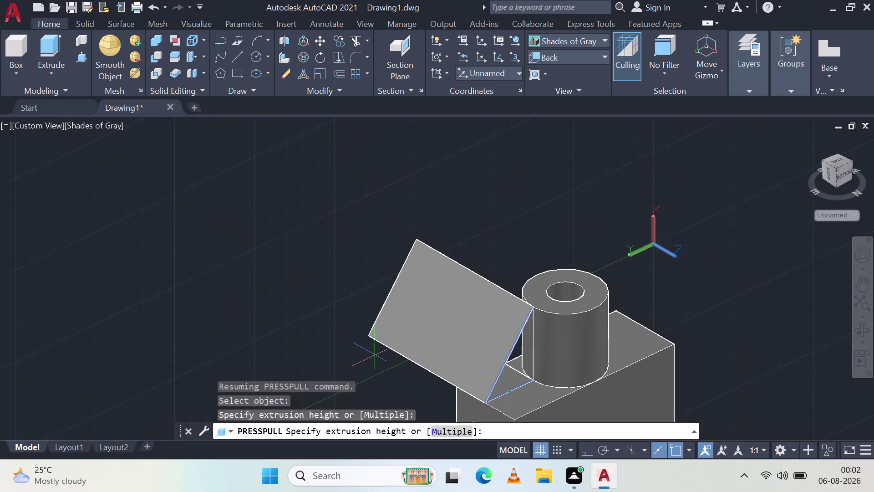
middle_drag(505, 363, 506, 363)
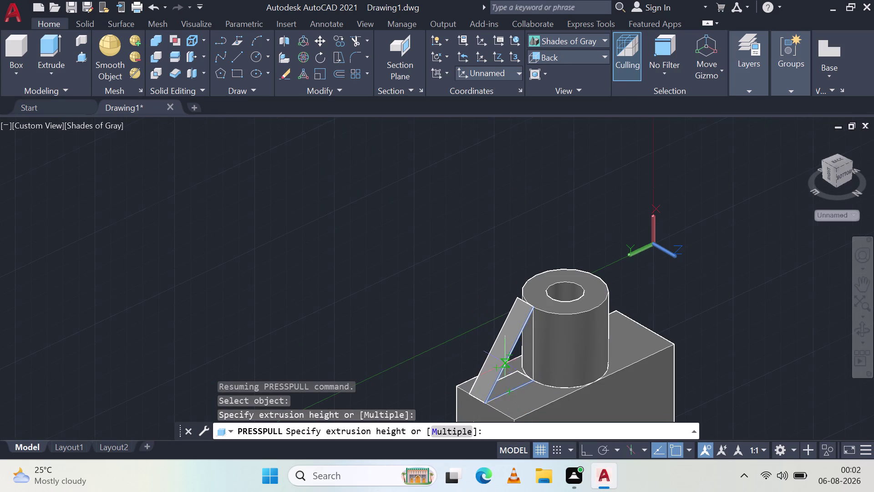
middle_drag(506, 363, 589, 344)
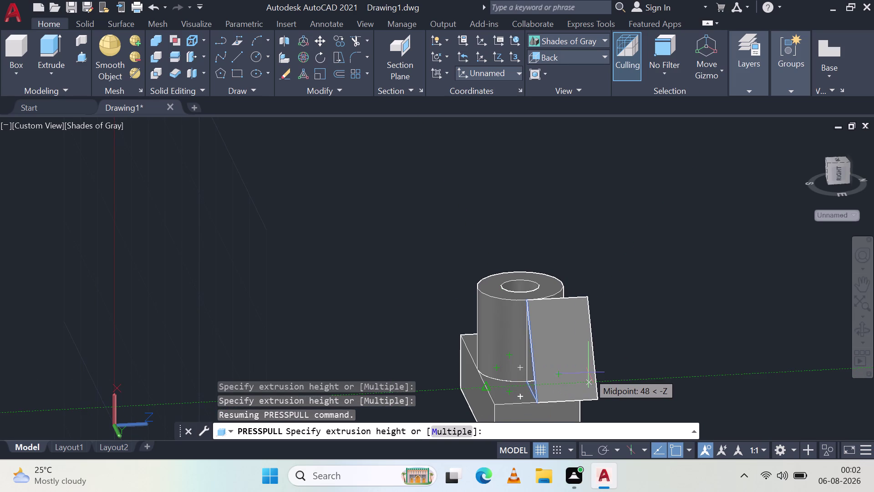
key(Escape)
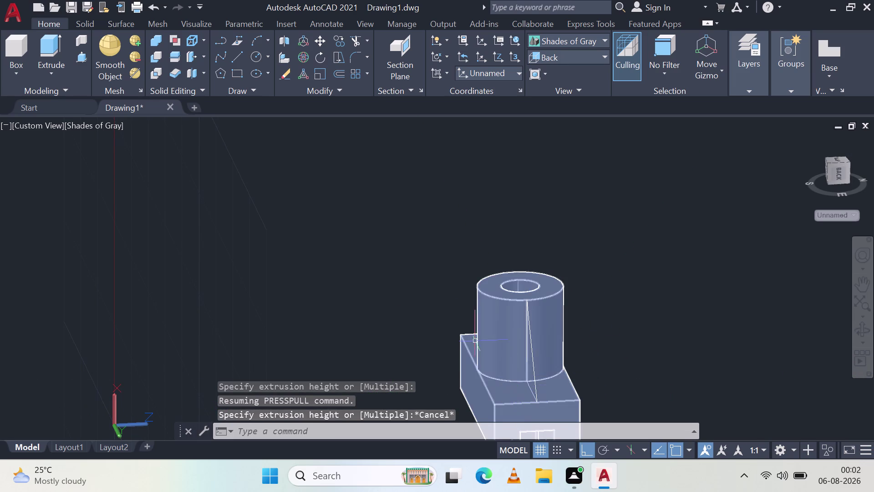
Press-pull the triangular area beside the boss, creating one extrusion.
click(86, 54)
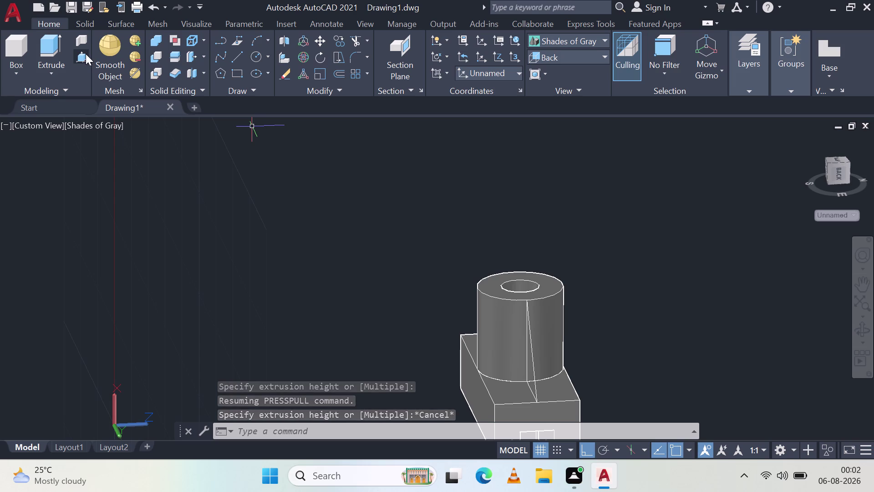
click(520, 397)
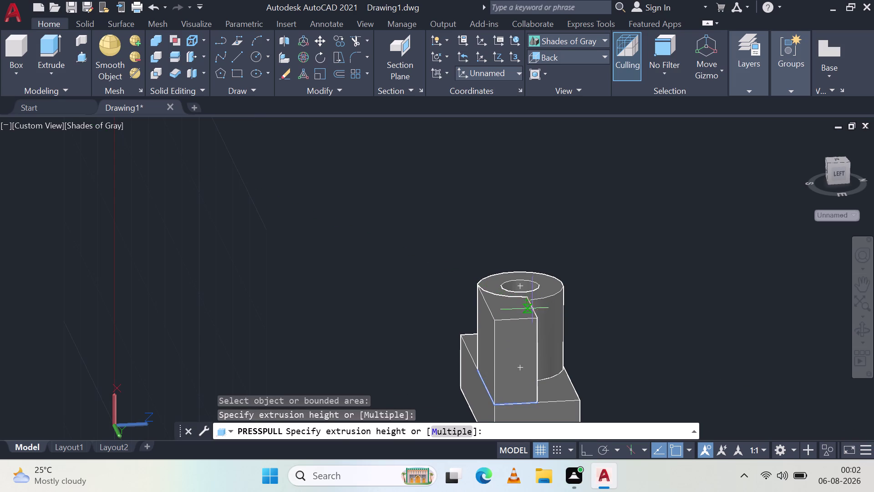
key(Escape)
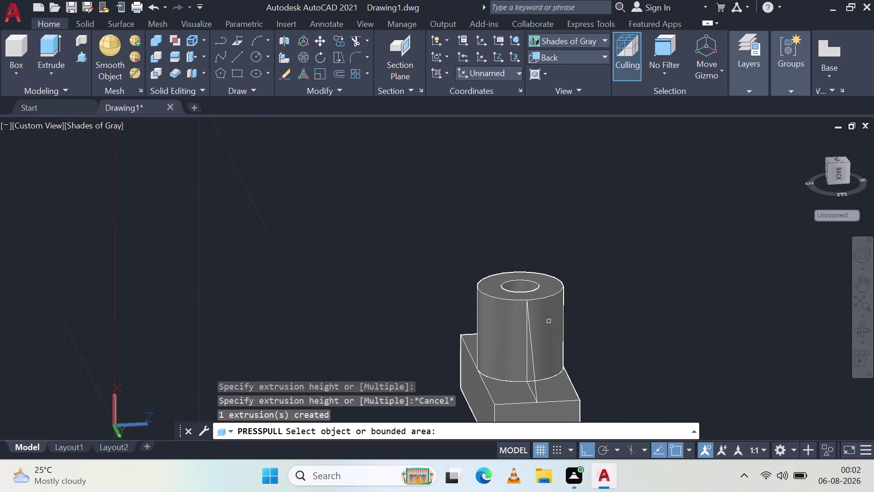
key(Escape)
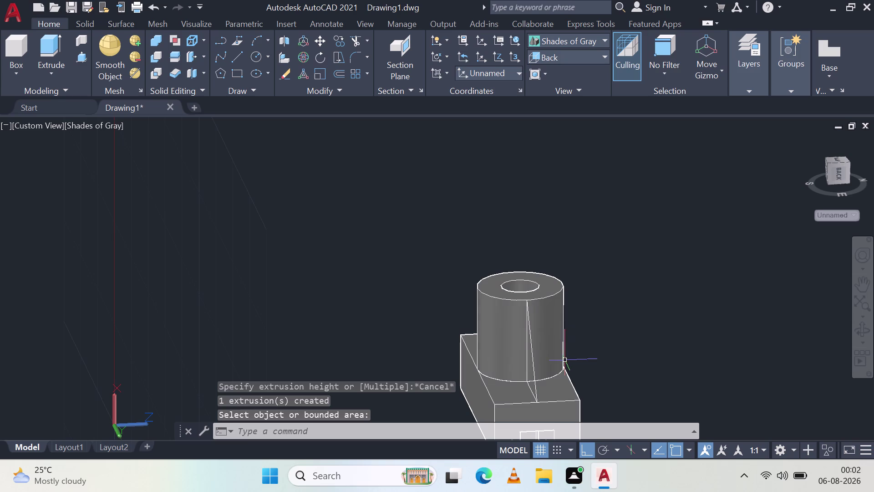
middle_drag(575, 360, 440, 304)
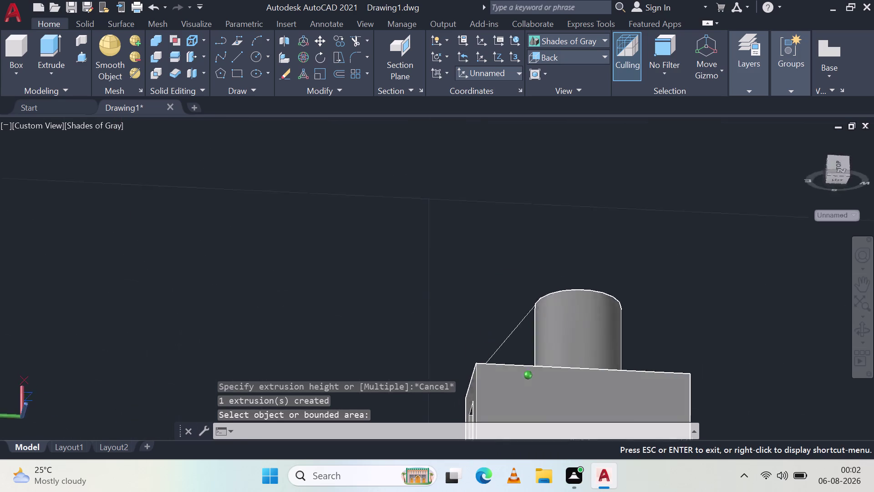
middle_drag(441, 304, 419, 357)
scroll(up, 3)
middle_drag(572, 380, 622, 309)
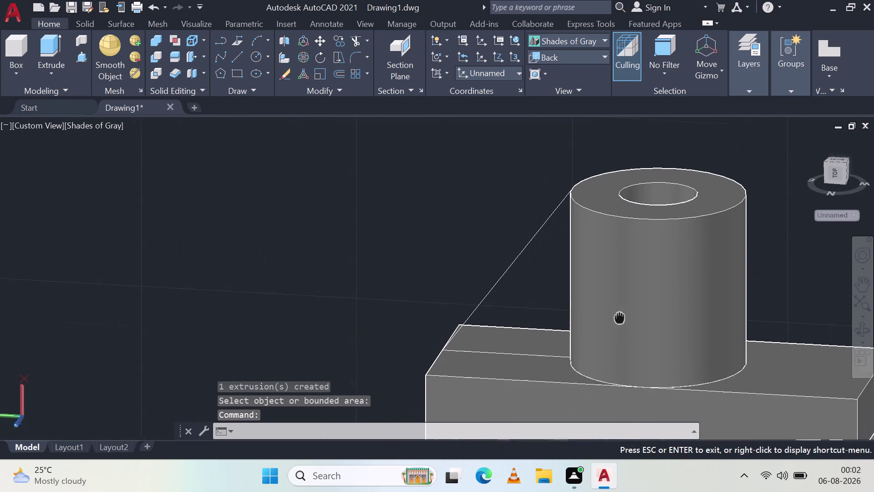
middle_drag(622, 309, 489, 308)
middle_drag(379, 324, 445, 361)
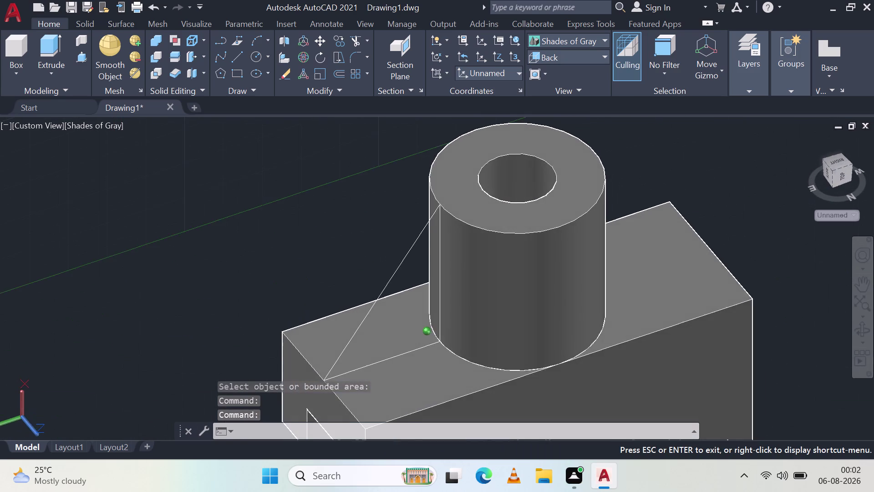
middle_drag(445, 361, 502, 325)
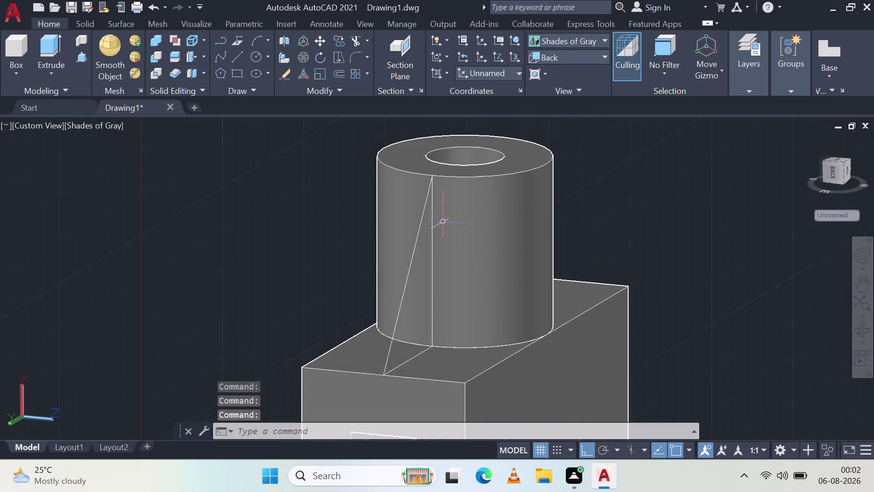
scroll(up, 3)
scroll(up, 3)
scroll(up, 3)
scroll(up, 3)
middle_drag(464, 122, 426, 227)
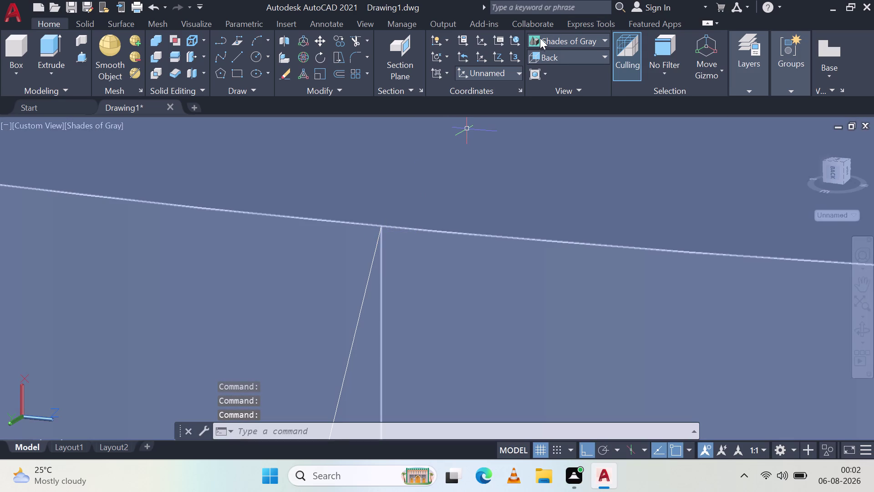
click(565, 35)
click(557, 63)
scroll(up, 3)
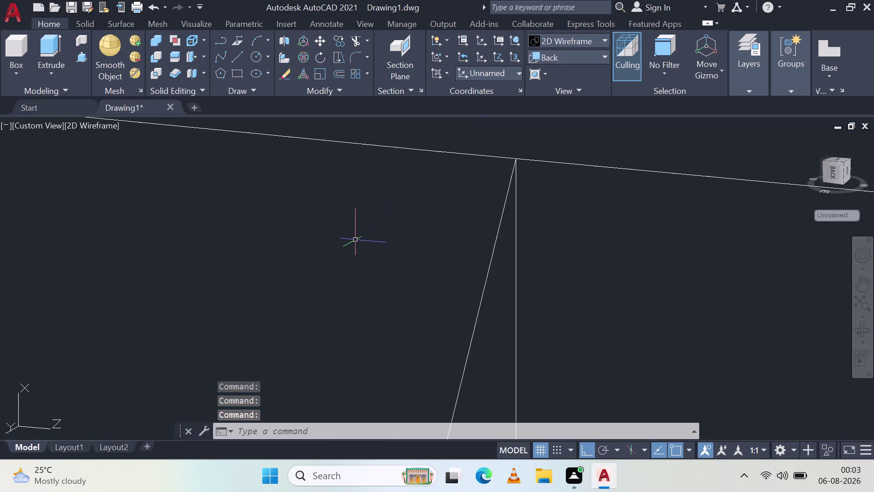
scroll(up, 3)
scroll(down, 3)
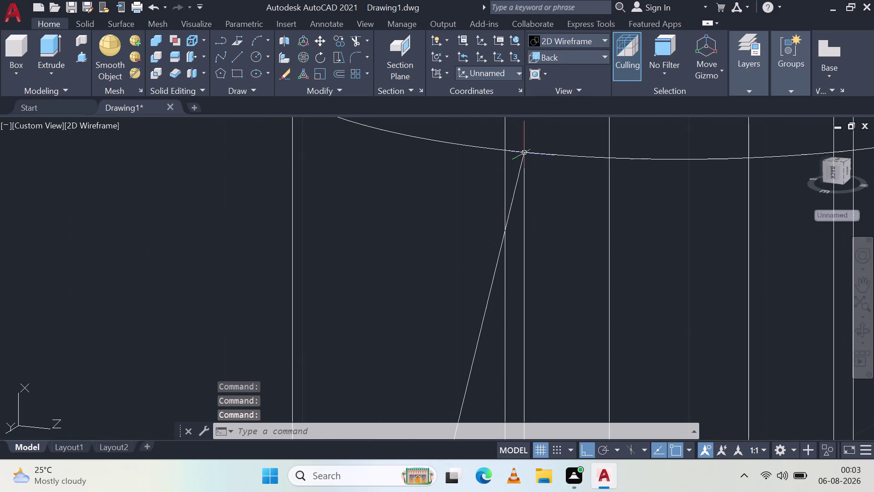
click(595, 36)
click(666, 126)
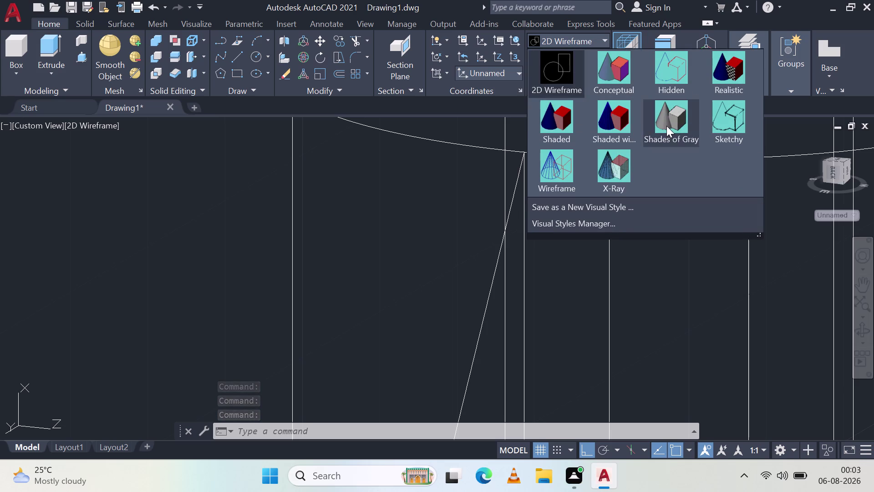
scroll(down, 3)
middle_drag(538, 146, 490, 205)
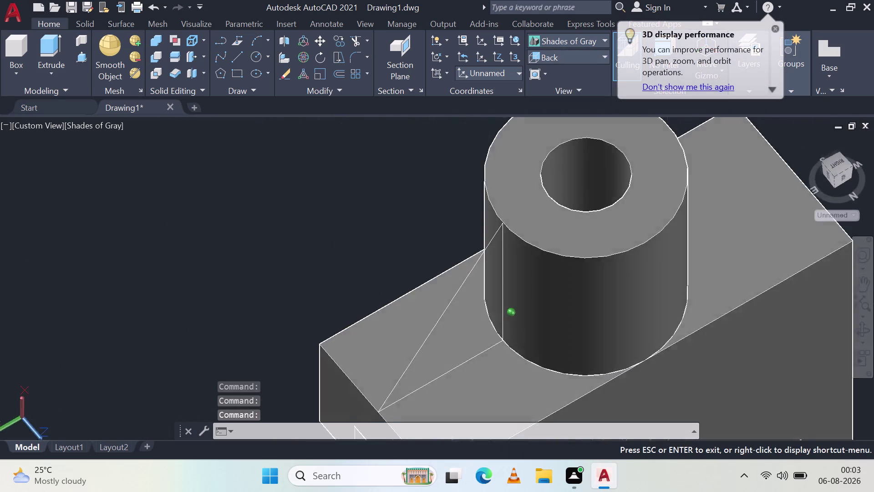
middle_drag(490, 205, 454, 230)
scroll(up, 3)
scroll(up, 3)
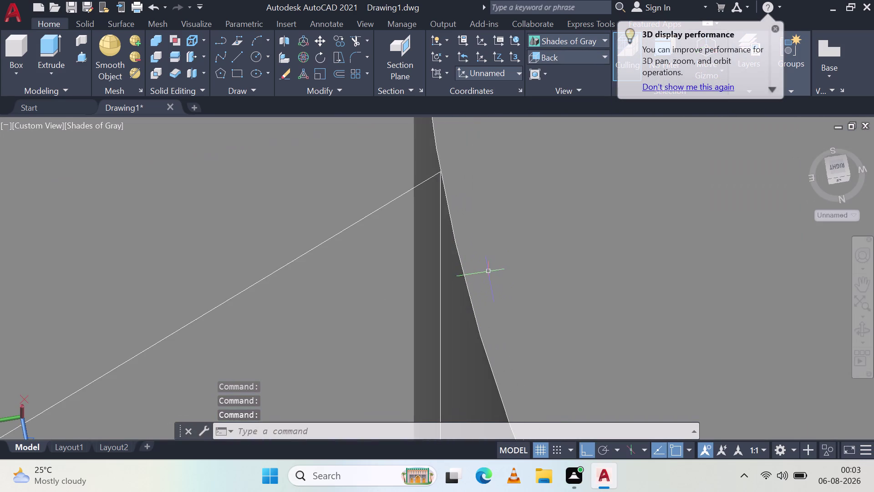
scroll(up, 3)
scroll(up, 3)
scroll(up, 3)
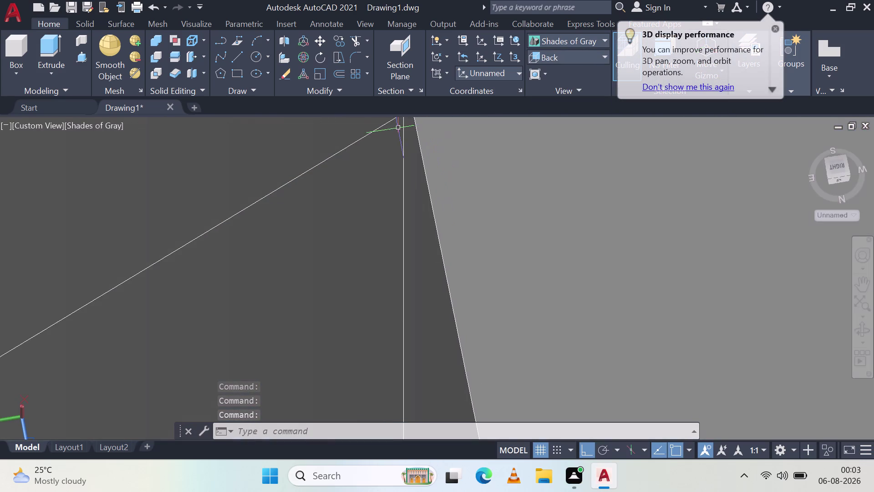
middle_drag(401, 123, 390, 260)
scroll(up, 3)
scroll(up, 3)
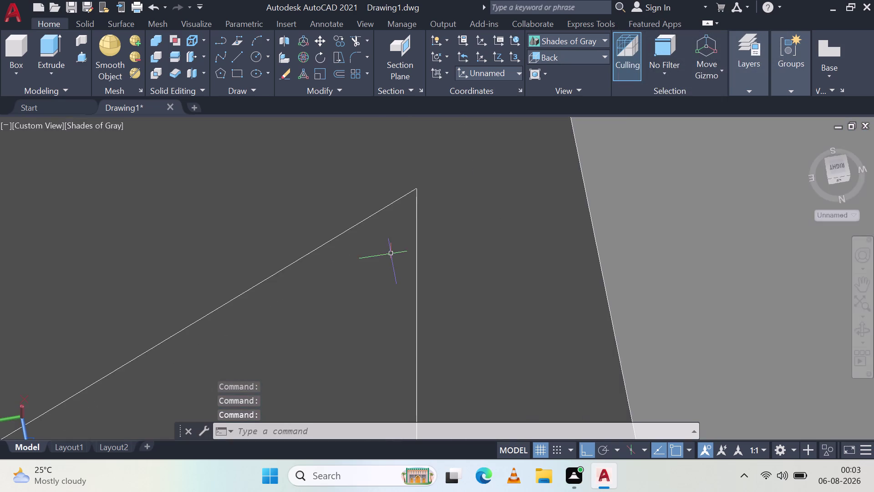
scroll(down, 3)
scroll(down, 3)
scroll(up, 3)
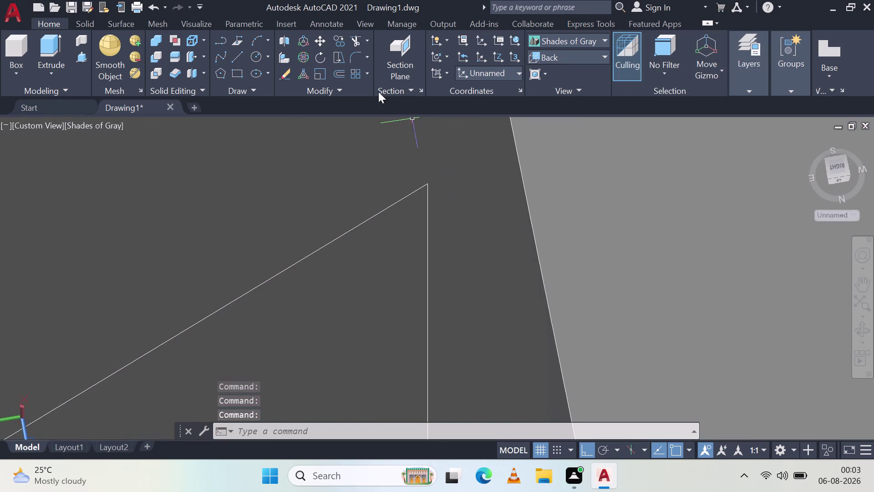
Try a line toward the triangle's top corner, pan along the outline, then cancel it.
click(235, 54)
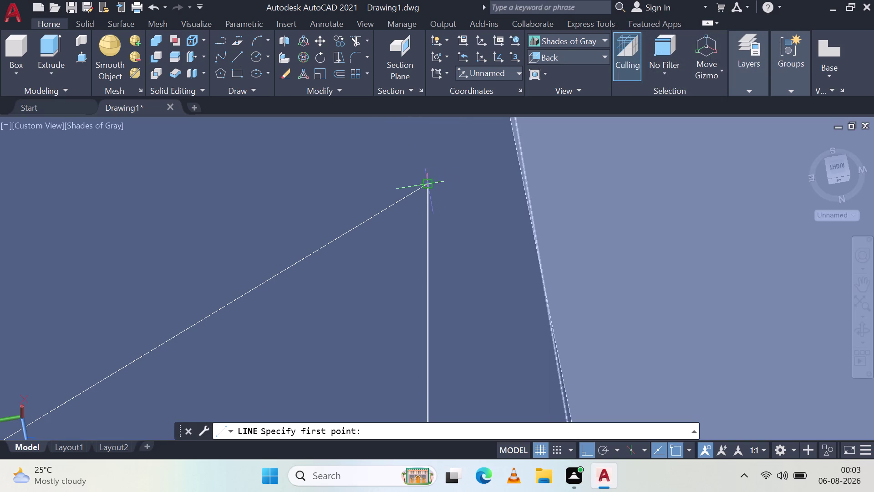
click(428, 185)
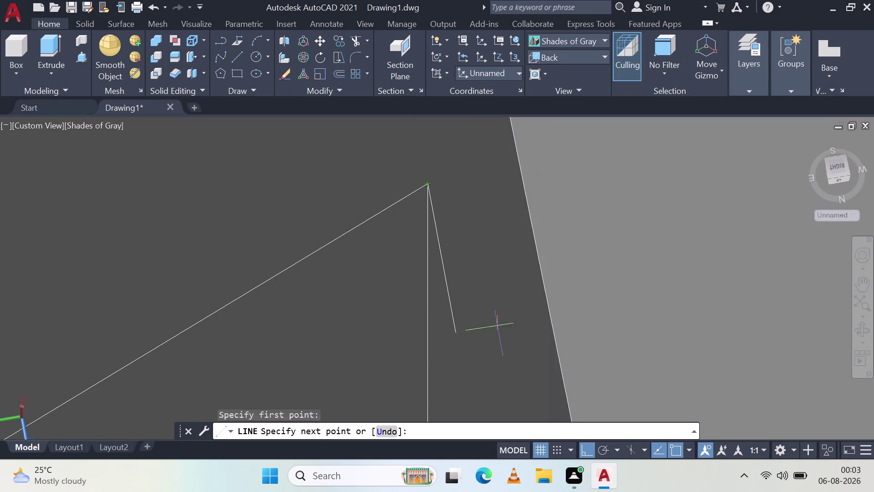
click(581, 450)
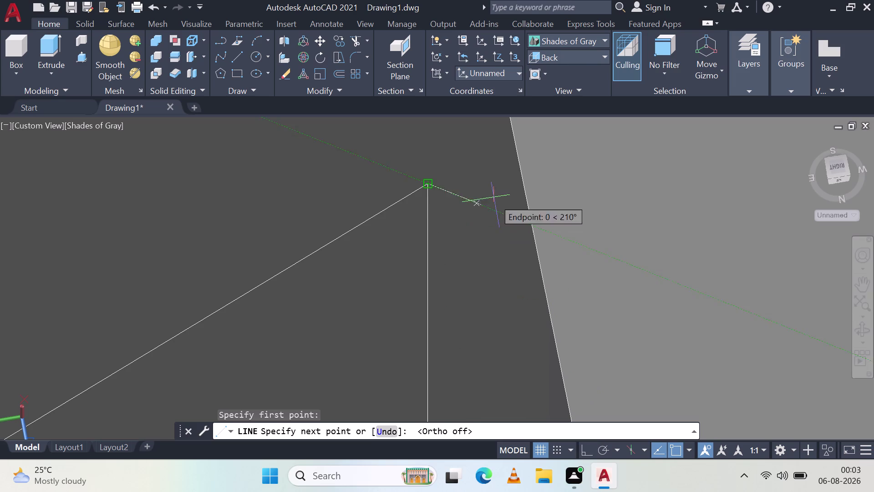
scroll(up, 3)
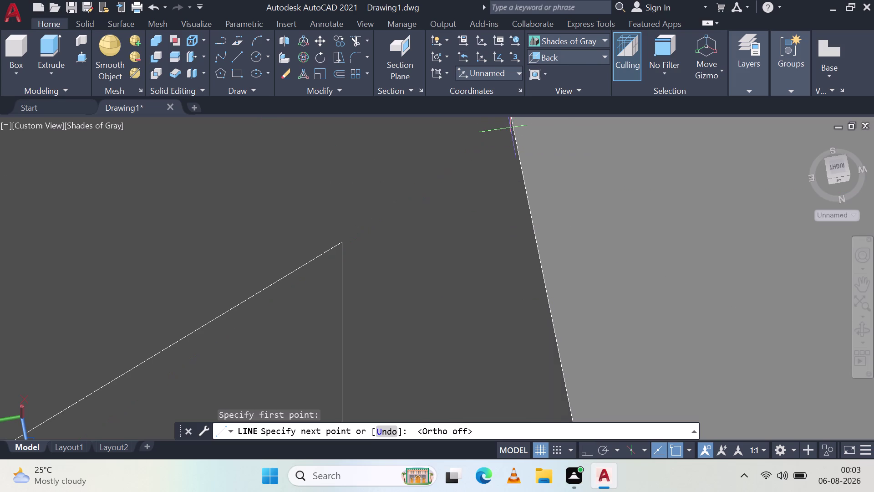
middle_drag(511, 127, 511, 248)
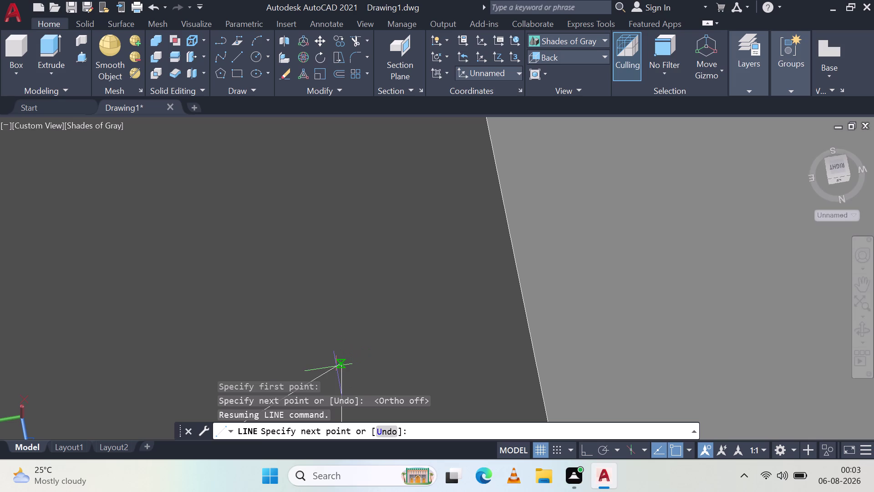
key(Escape)
Draw a line from the triangle's top corner to the boss's edge.
key(space)
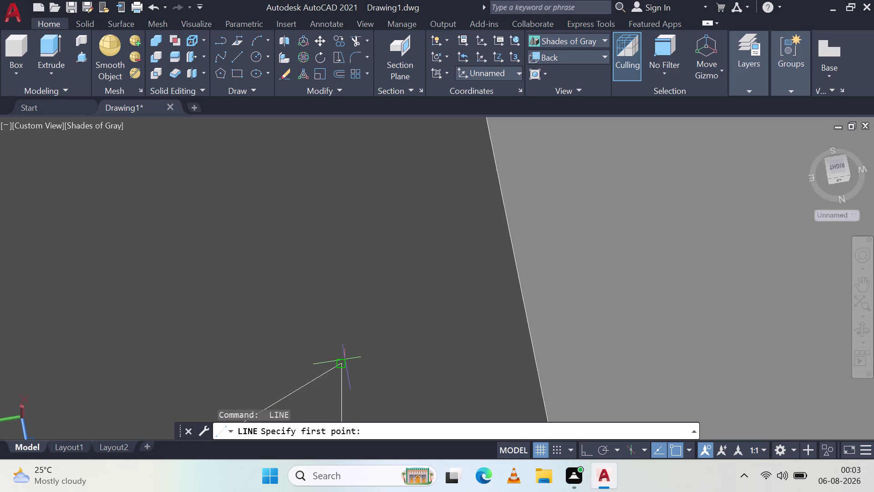
click(344, 361)
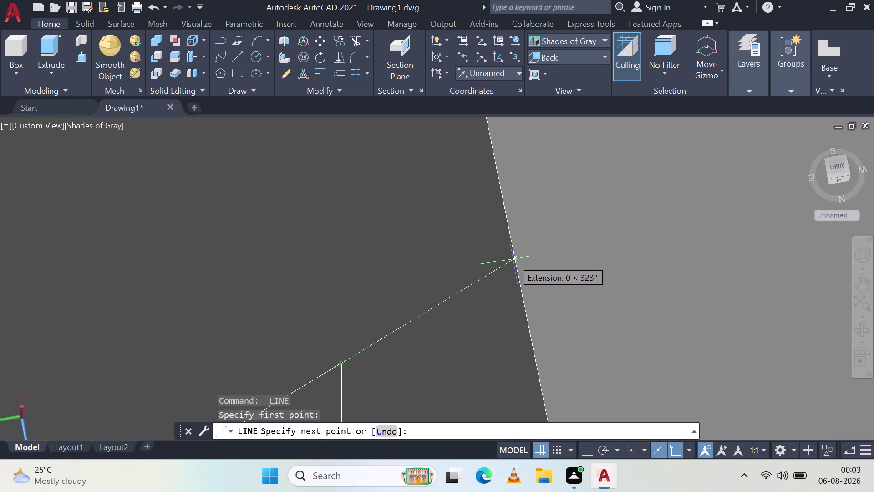
click(514, 259)
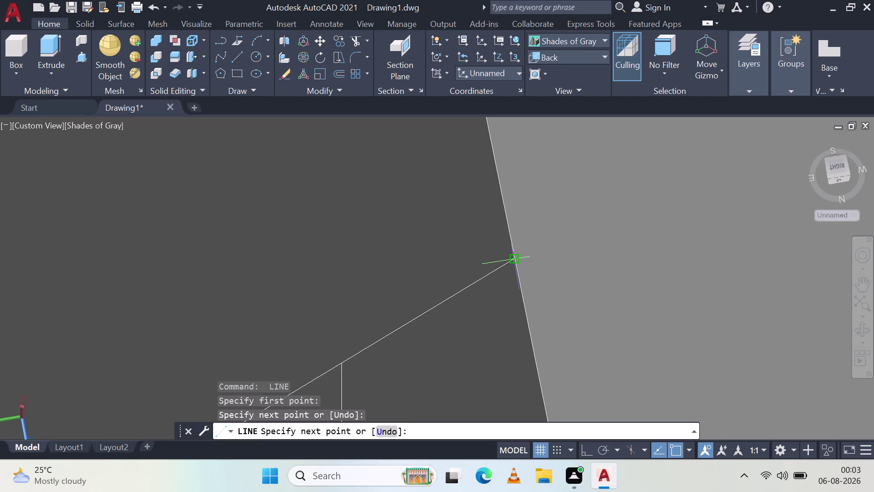
key(Escape)
scroll(down, 3)
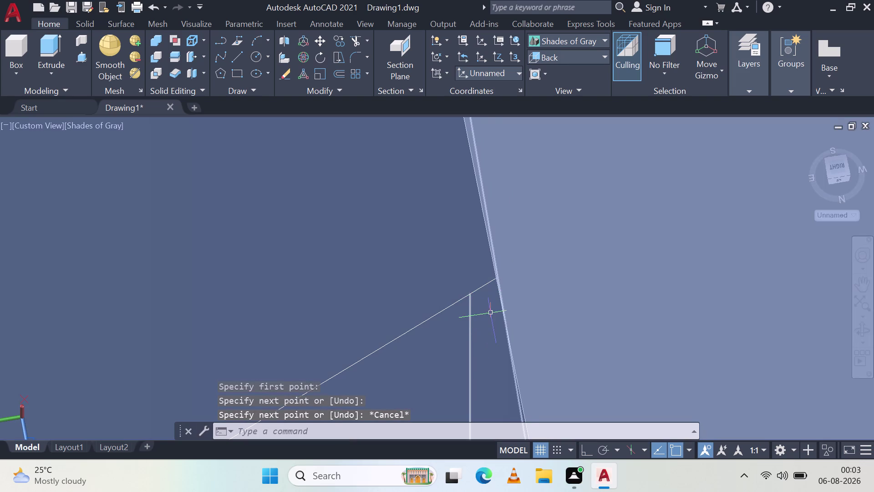
Zoom in and pan along the sloped line to where it meets the boss.
scroll(down, 3)
scroll(down, 3)
scroll(down, 3)
scroll(down, 3)
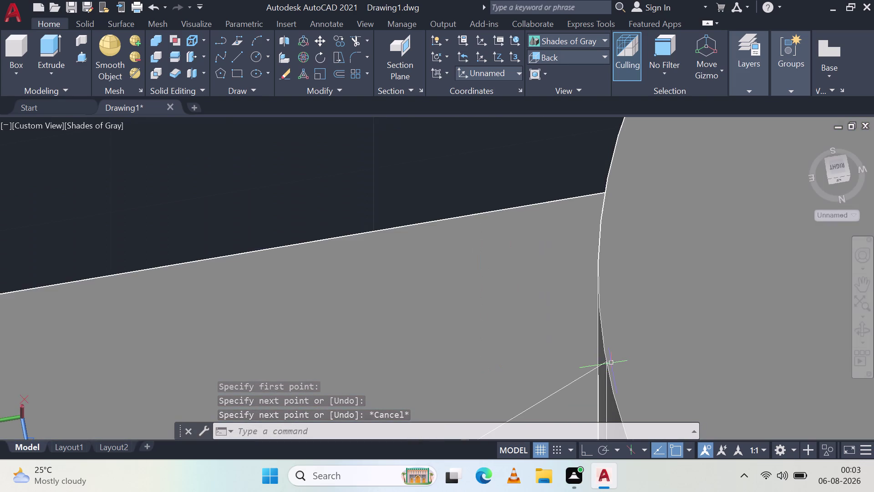
scroll(down, 3)
middle_drag(672, 384, 665, 316)
middle_drag(664, 310, 661, 294)
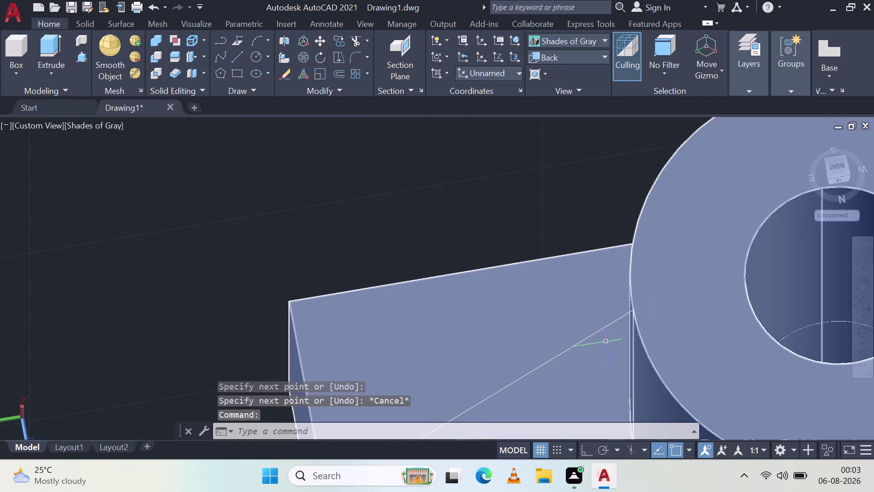
scroll(up, 3)
scroll(up, 3)
scroll(up, 3)
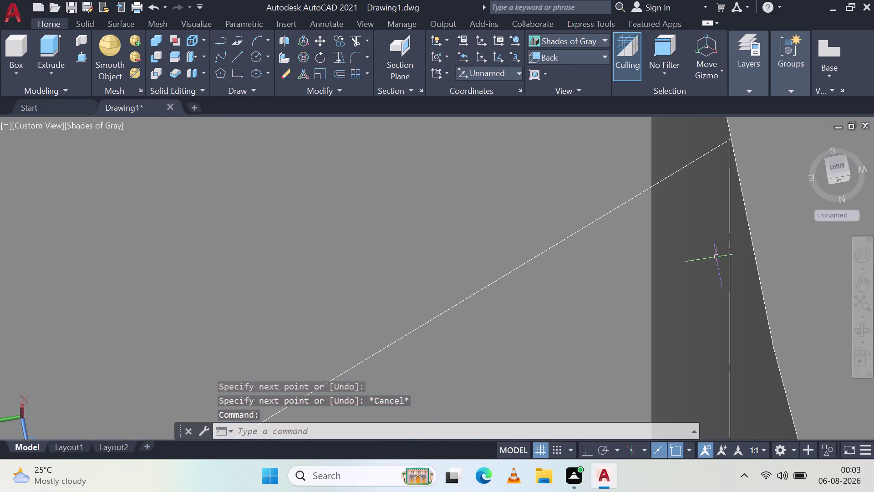
scroll(up, 3)
middle_drag(731, 159, 625, 408)
scroll(up, 3)
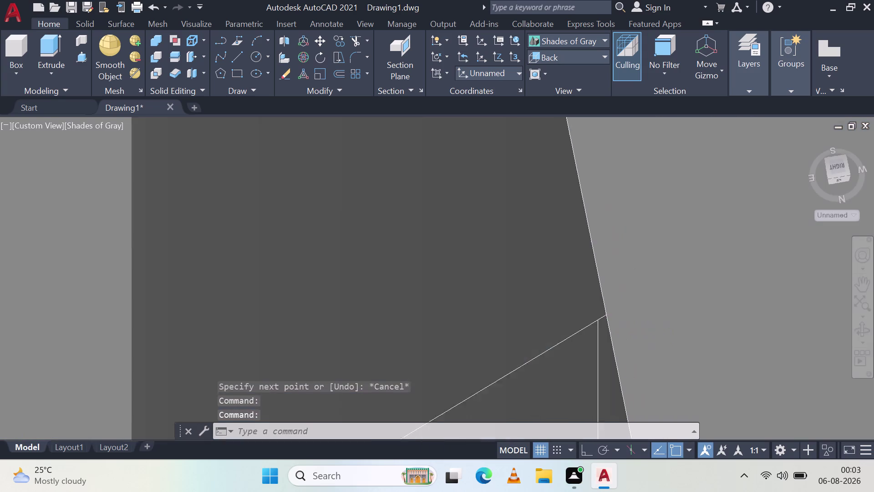
scroll(up, 3)
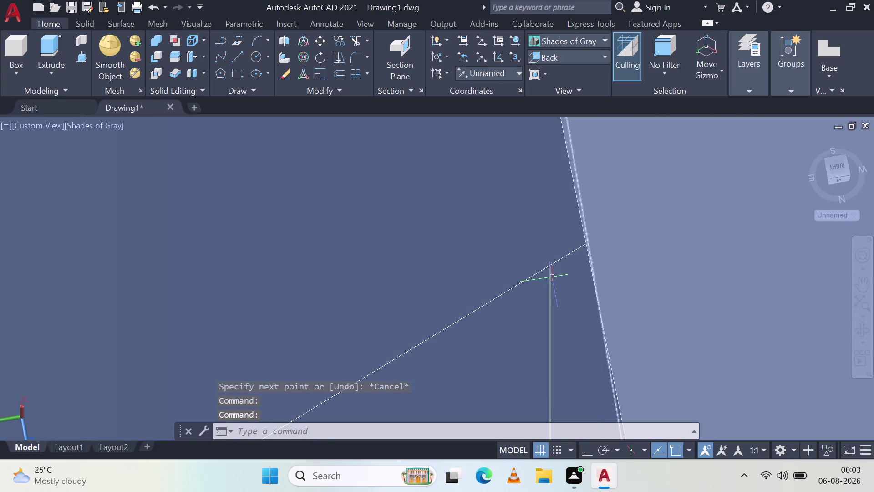
click(549, 276)
key(Escape)
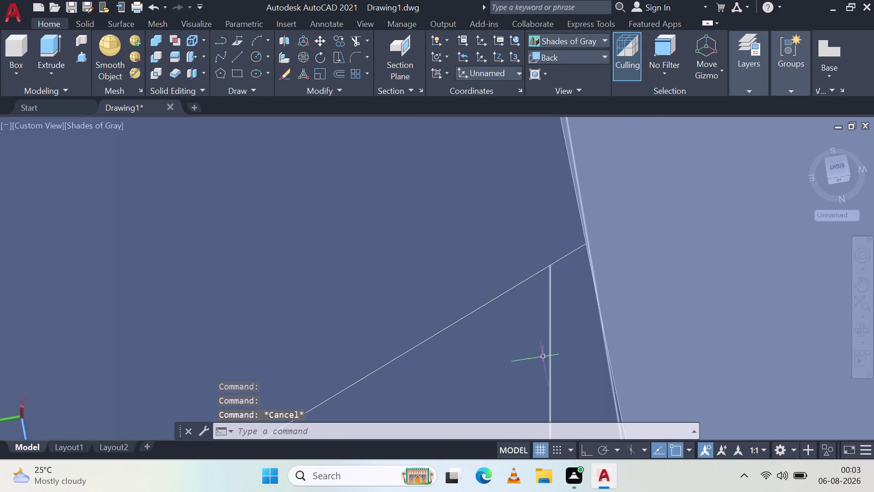
Inspect the sloped line's upper end and the vertical line junction up close.
scroll(up, 3)
scroll(down, 3)
scroll(up, 3)
middle_drag(563, 388, 647, 219)
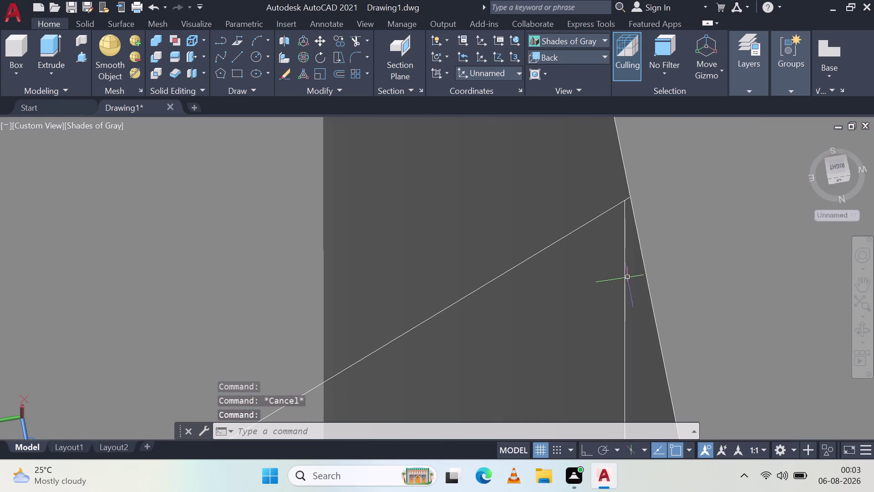
click(624, 342)
key(Escape)
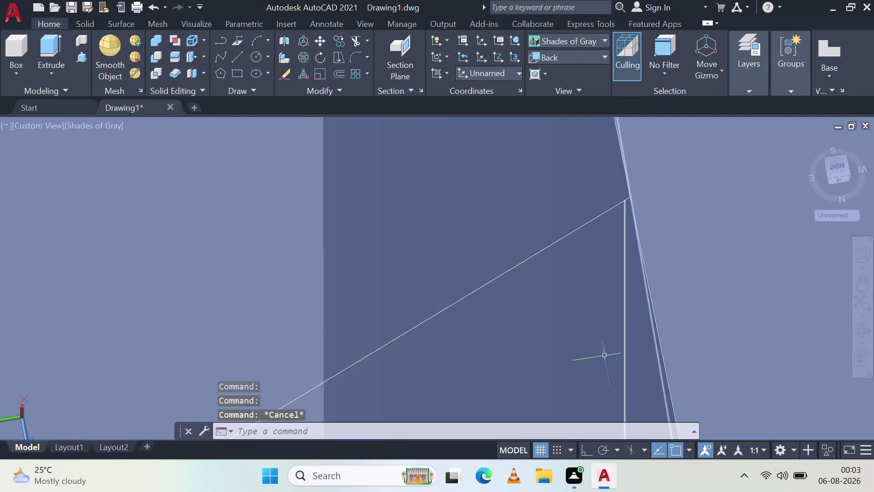
scroll(down, 3)
middle_drag(612, 363, 659, 188)
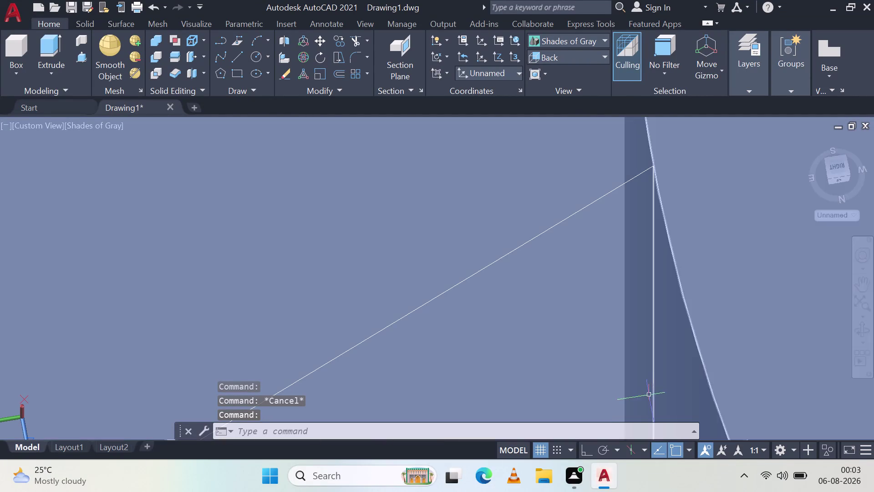
click(654, 381)
scroll(down, 3)
scroll(down, 3)
middle_drag(654, 384, 636, 167)
key(Escape)
scroll(up, 3)
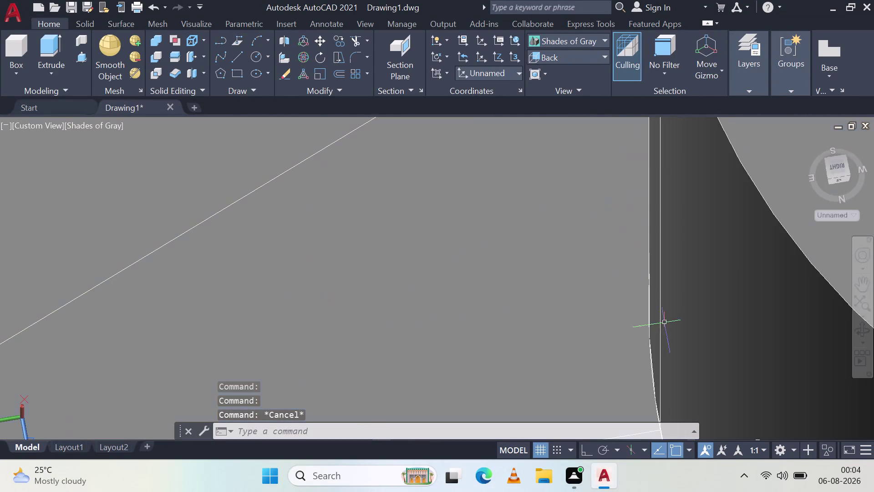
middle_drag(667, 313, 675, 189)
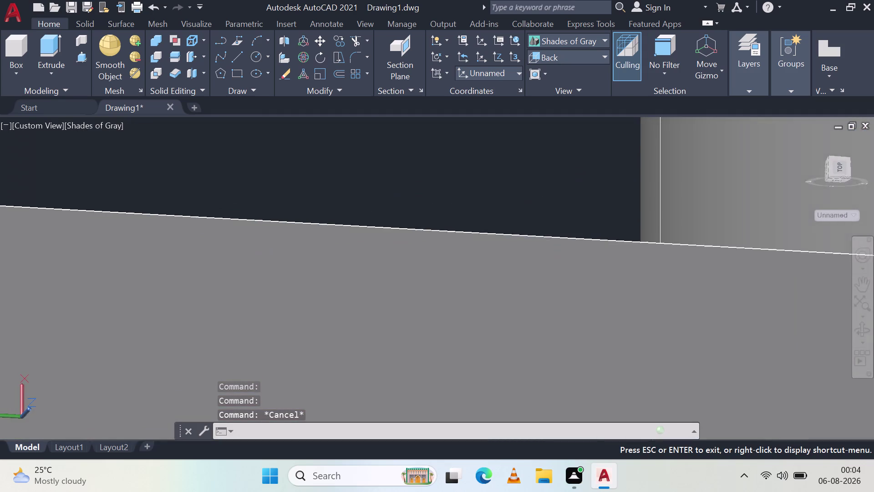
middle_drag(675, 189, 687, 228)
scroll(up, 3)
scroll(down, 3)
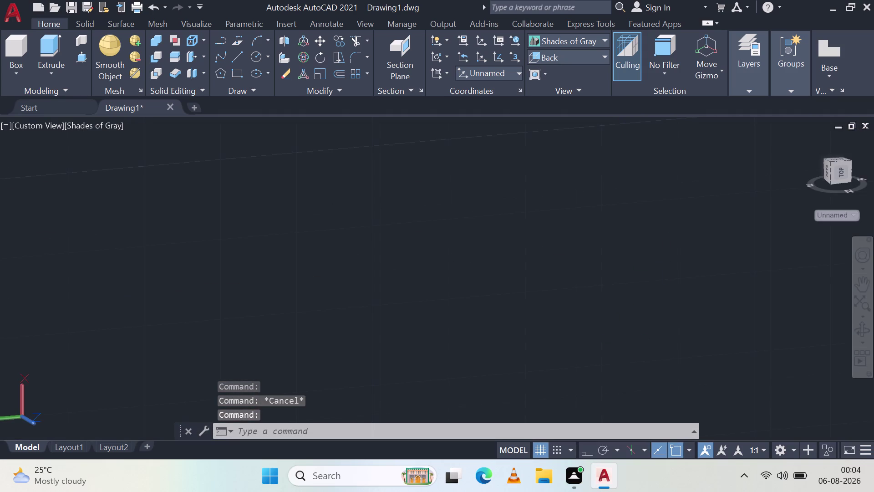
Zoom out to the whole bracket and open the Visual Styles list.
click(858, 302)
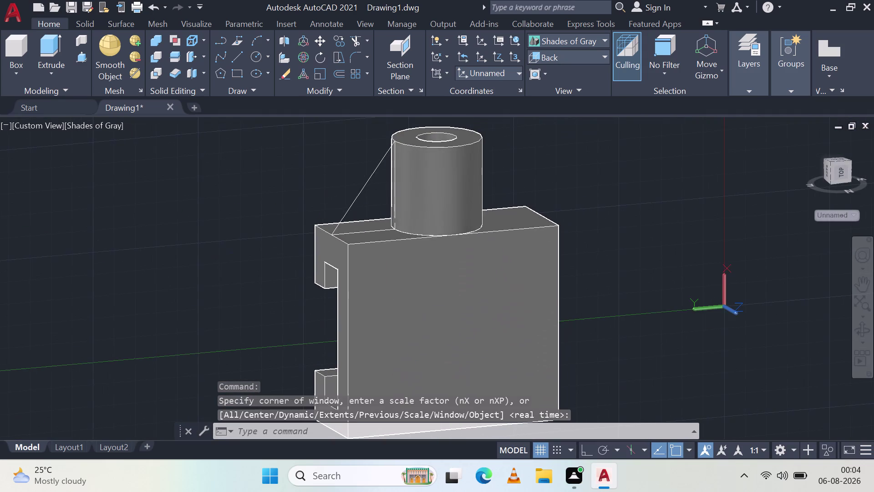
scroll(up, 3)
scroll(up, 3)
scroll(up, 3)
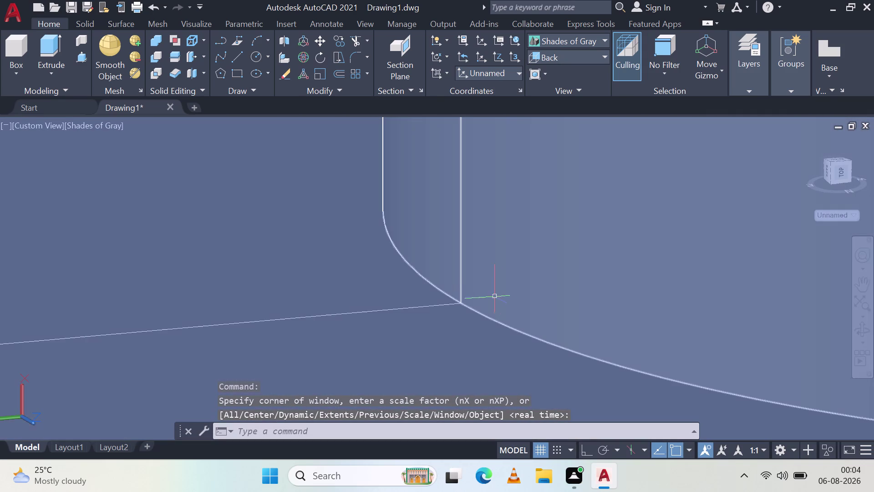
scroll(up, 3)
scroll(up, 3)
scroll(up, 3)
scroll(up, 3)
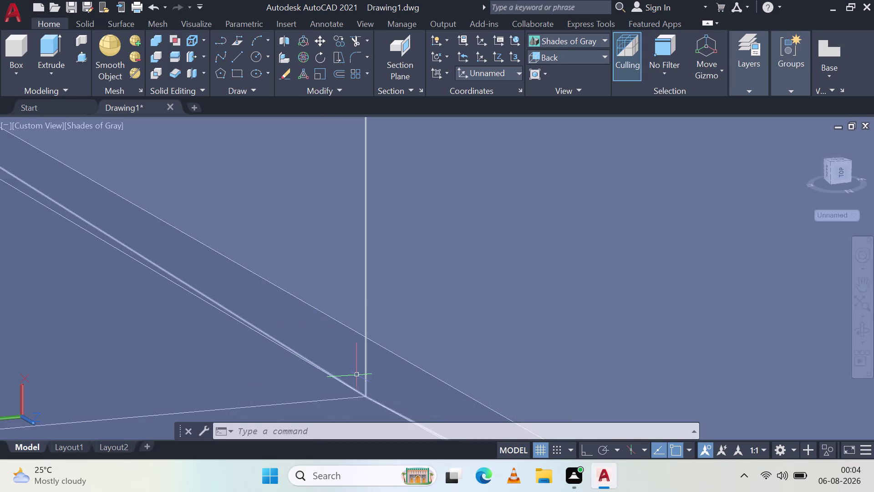
click(560, 36)
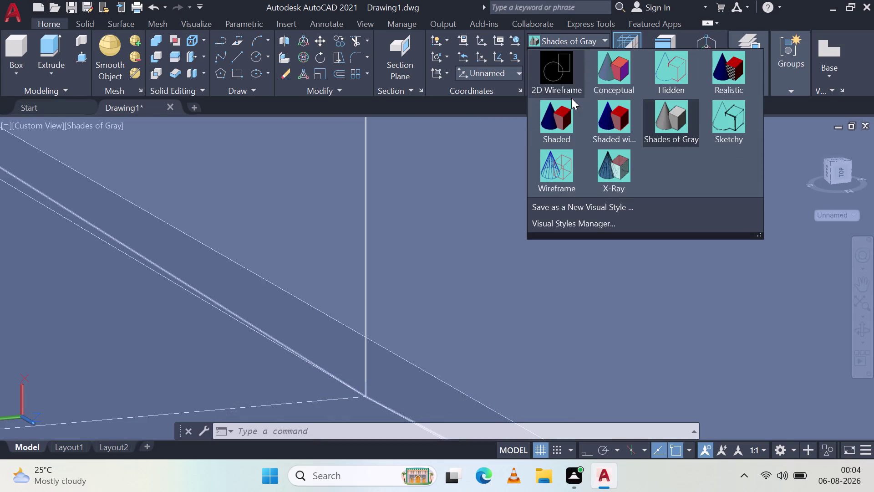
Switch to wireframe and delete the vertical web line.
click(566, 85)
click(364, 350)
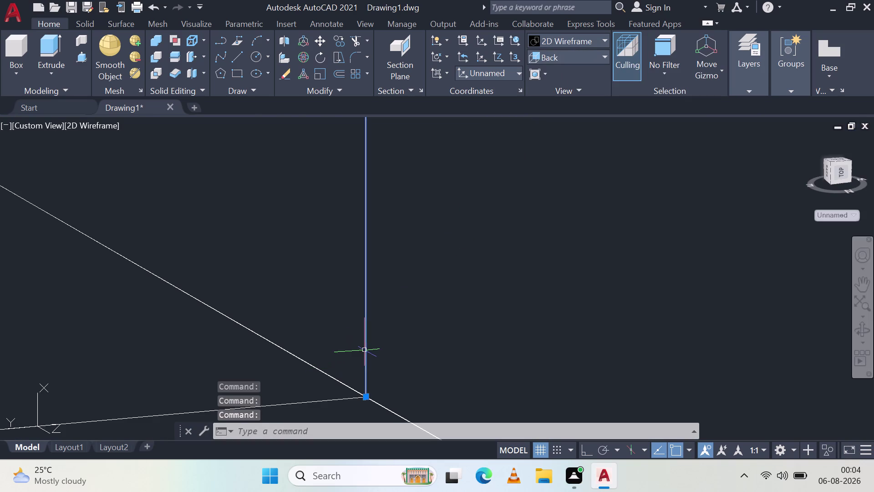
scroll(down, 3)
scroll(down, 3)
scroll(down, 3)
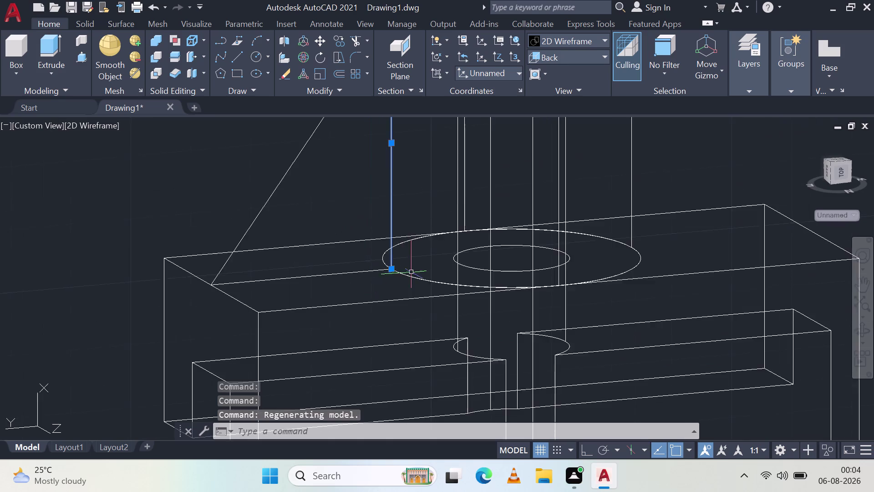
scroll(down, 3)
key(Delete)
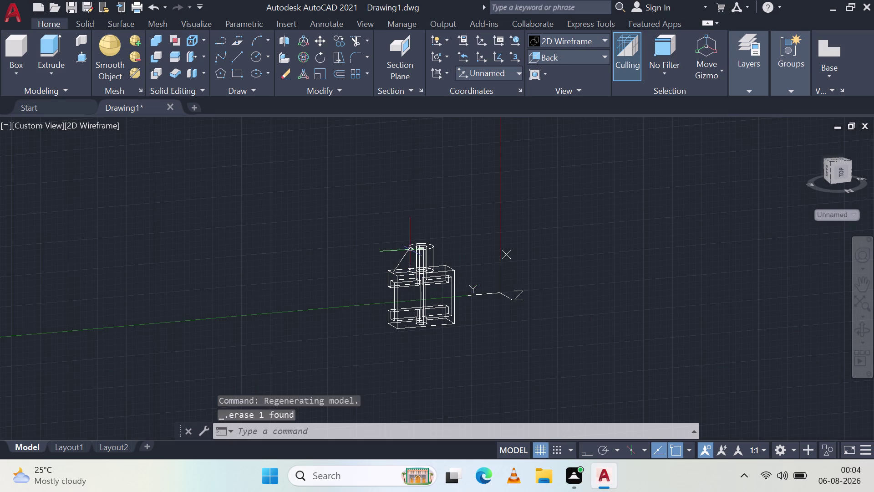
Pan toward the body's top and select the line along its top edge.
scroll(up, 3)
scroll(up, 3)
middle_drag(422, 371, 596, 141)
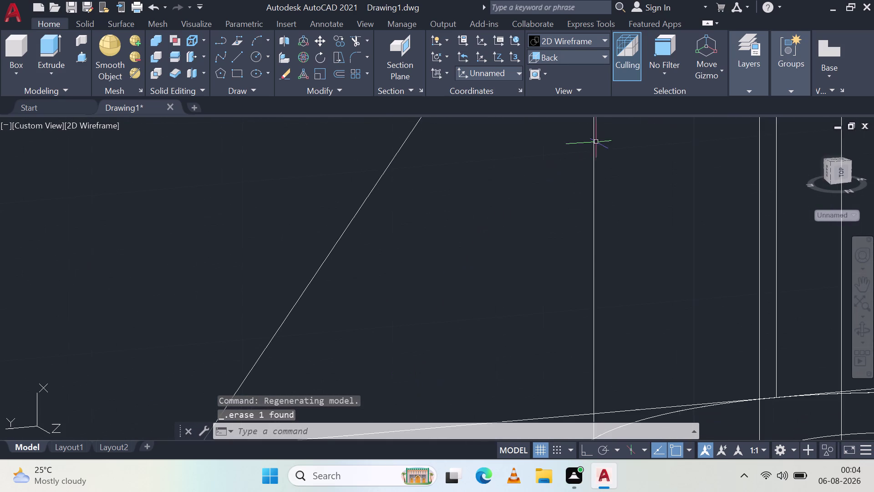
scroll(down, 3)
scroll(up, 3)
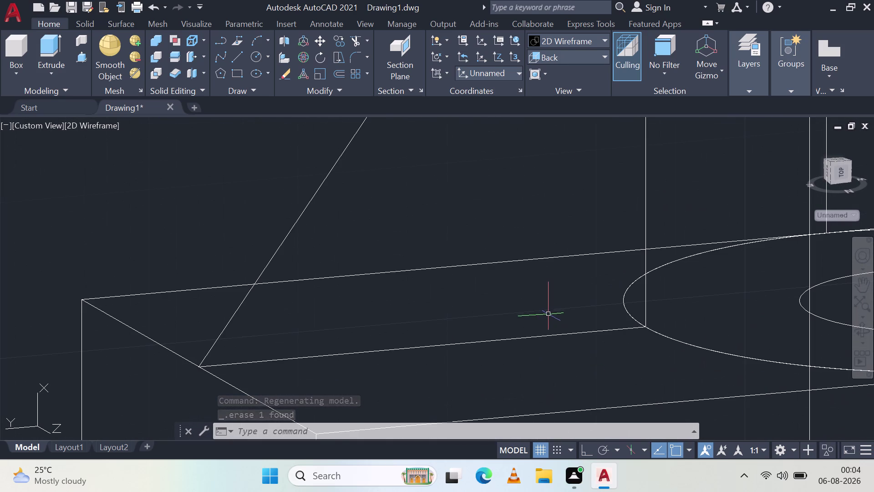
click(549, 338)
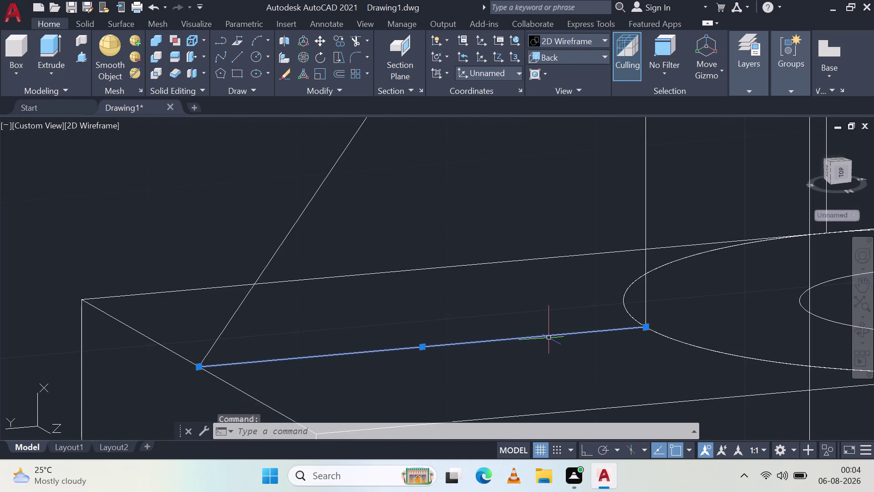
scroll(down, 3)
scroll(down, 3)
scroll(up, 3)
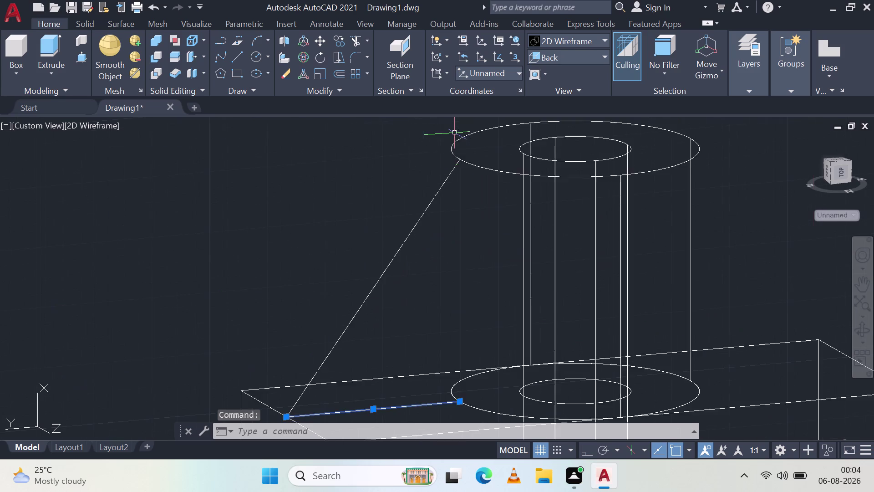
scroll(up, 3)
scroll(up, 3)
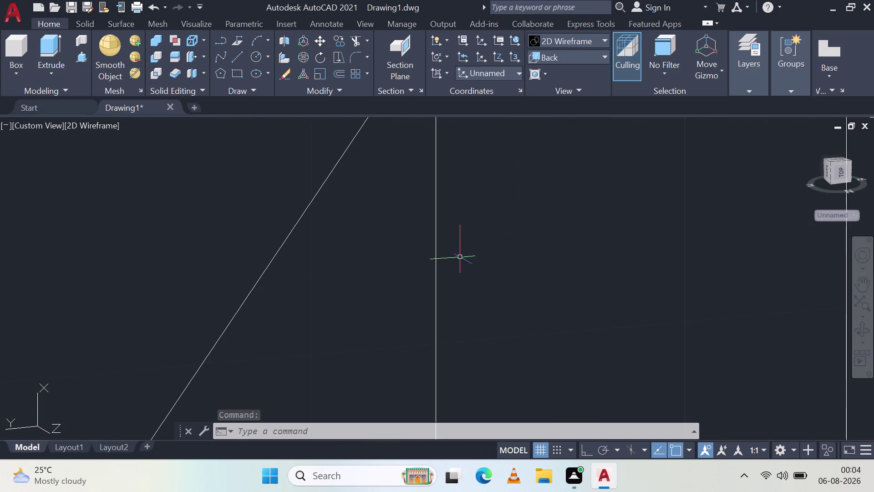
scroll(down, 3)
Pan along the sloped line toward where the lines meet, then clear the selection.
click(440, 219)
scroll(up, 3)
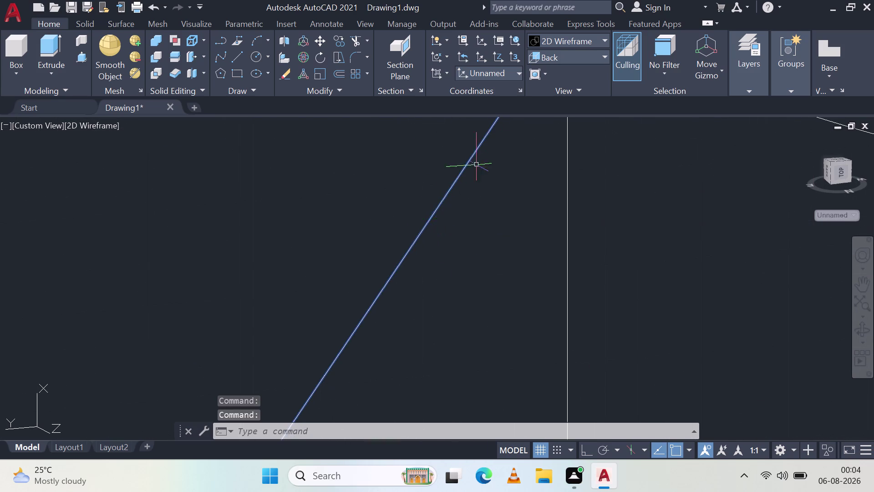
middle_drag(506, 122, 480, 374)
scroll(up, 3)
scroll(up, 3)
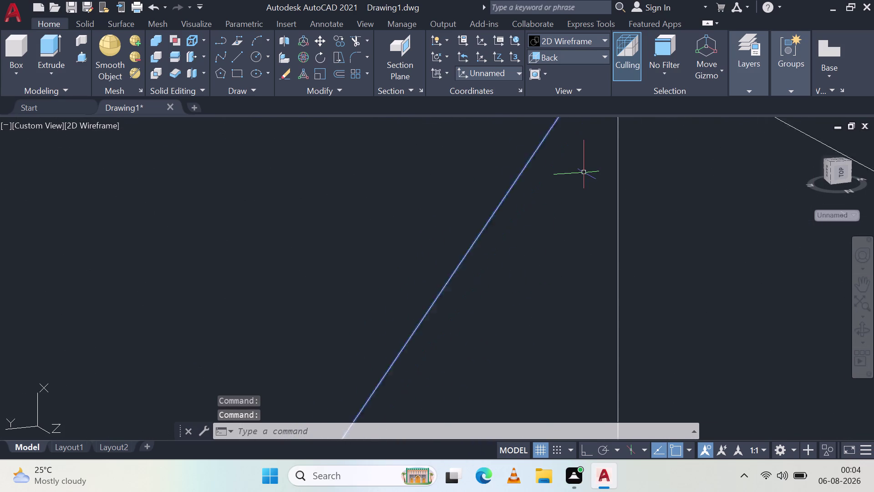
scroll(up, 3)
middle_drag(584, 172, 517, 456)
scroll(down, 3)
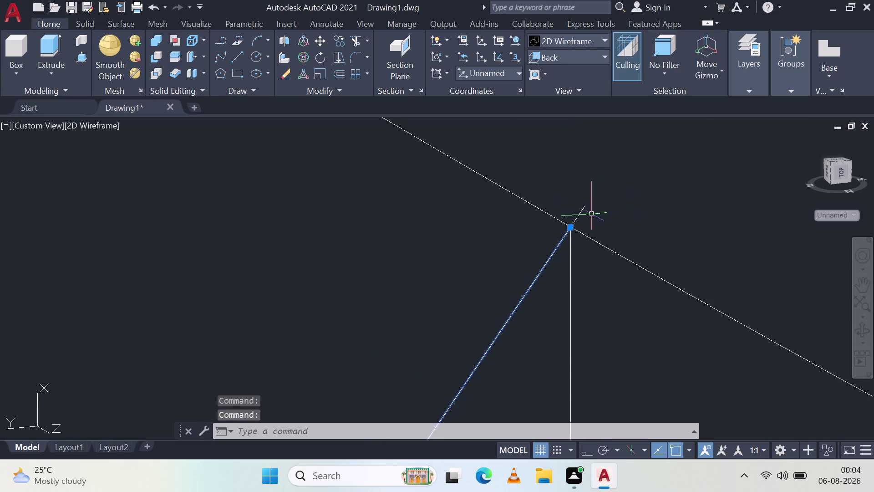
scroll(up, 3)
scroll(up, 3)
scroll(down, 3)
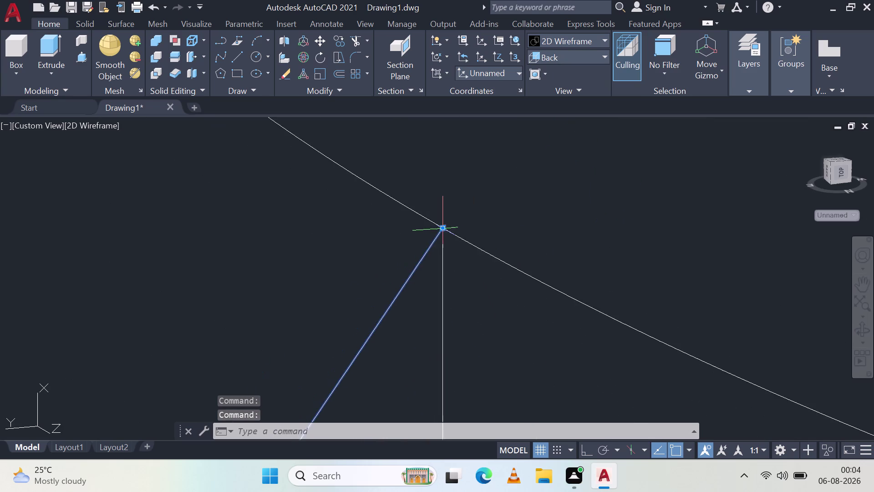
scroll(down, 3)
scroll(up, 3)
scroll(up, 3)
key(Escape)
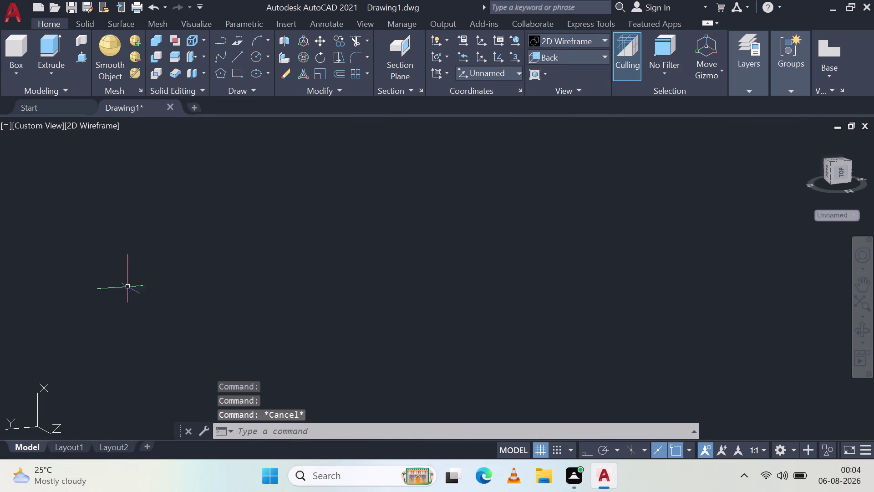
Erase the short stray line at the junction of the lines.
scroll(down, 3)
scroll(up, 3)
middle_drag(113, 318, 513, 242)
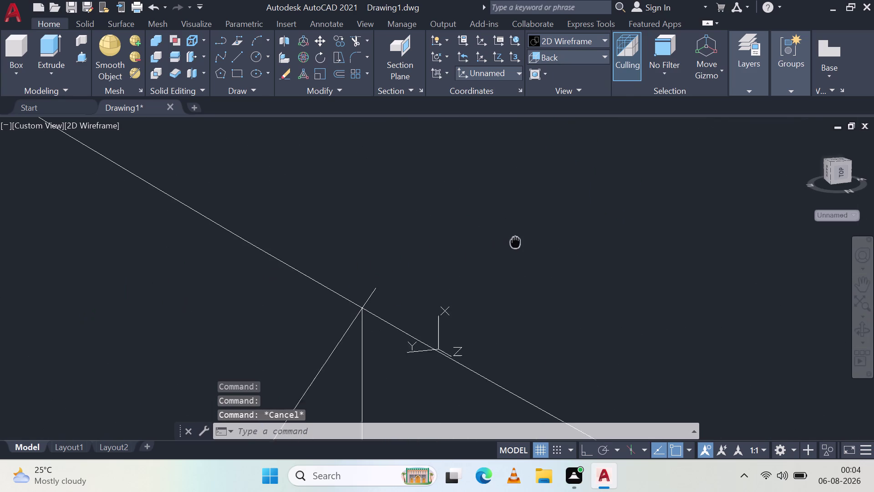
middle_drag(513, 242, 521, 238)
scroll(up, 3)
click(290, 297)
click(259, 262)
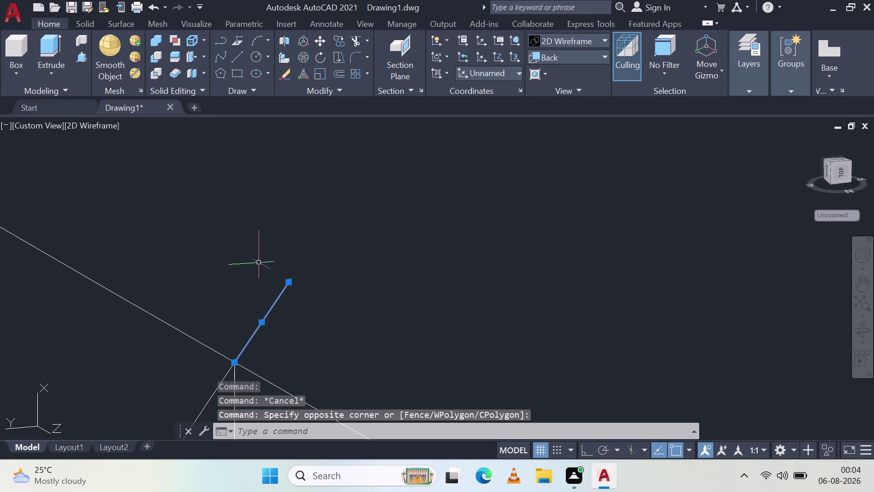
key(Delete)
Zoom out and start the Copy command.
scroll(down, 3)
scroll(down, 3)
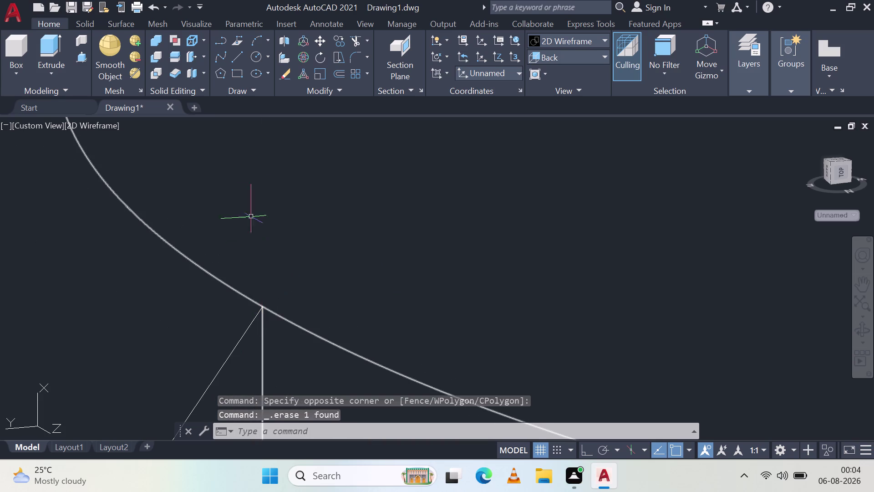
click(331, 35)
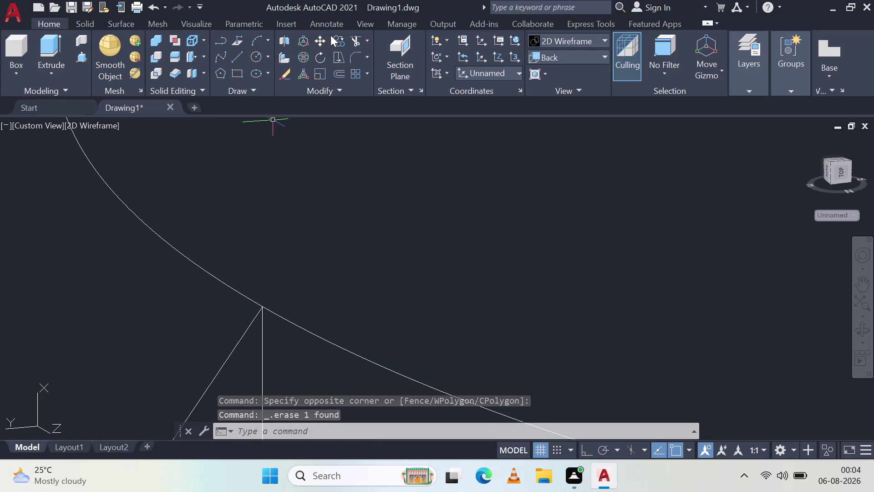
click(337, 40)
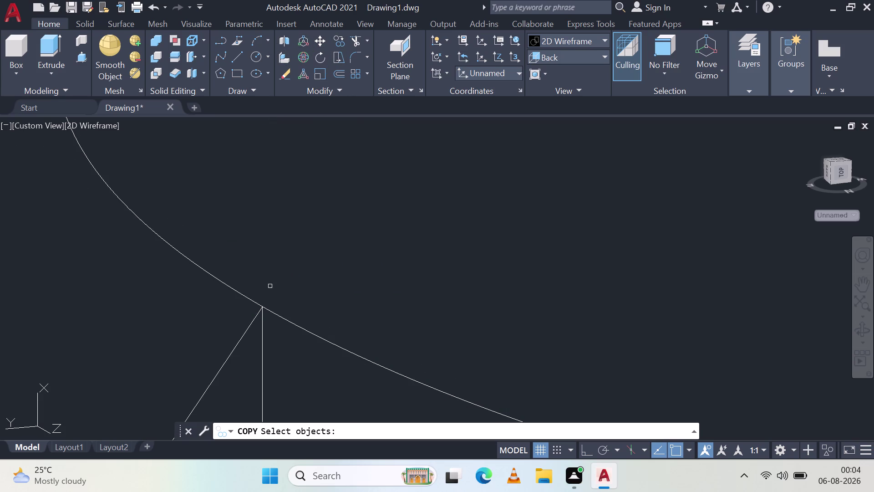
Copy the sloped support line 4.5 units from its upper endpoint.
click(232, 346)
click(239, 354)
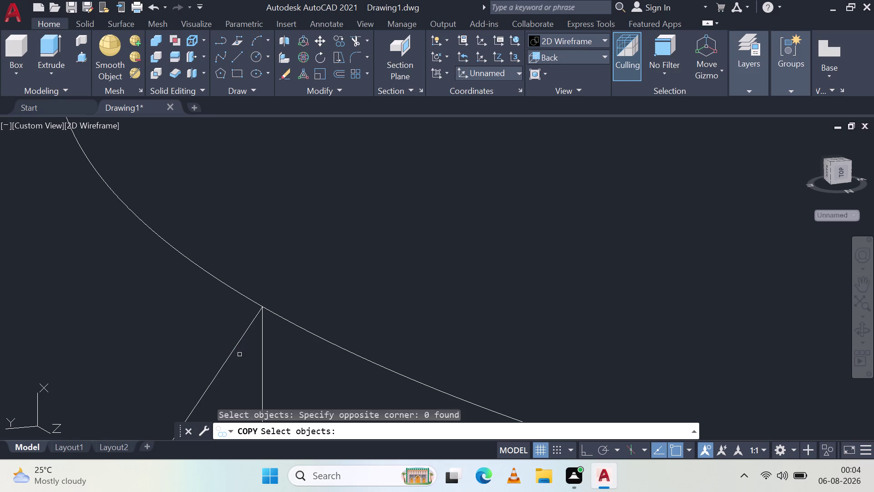
click(238, 348)
key(space)
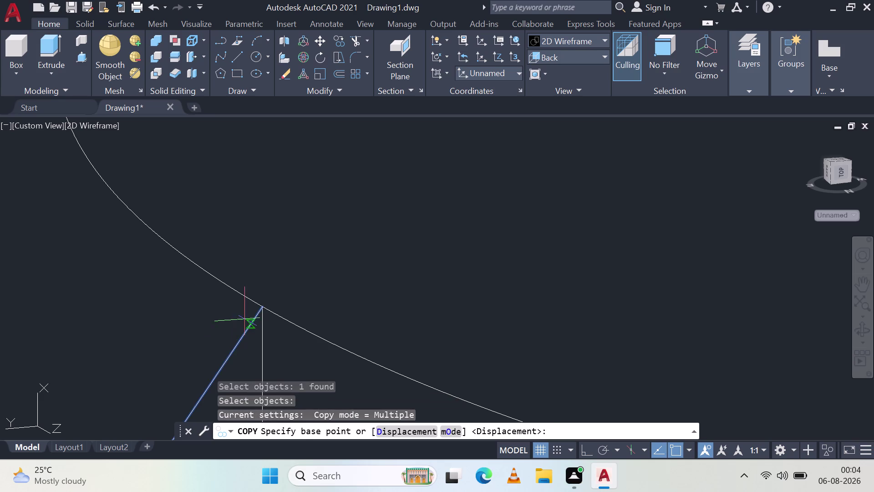
click(259, 308)
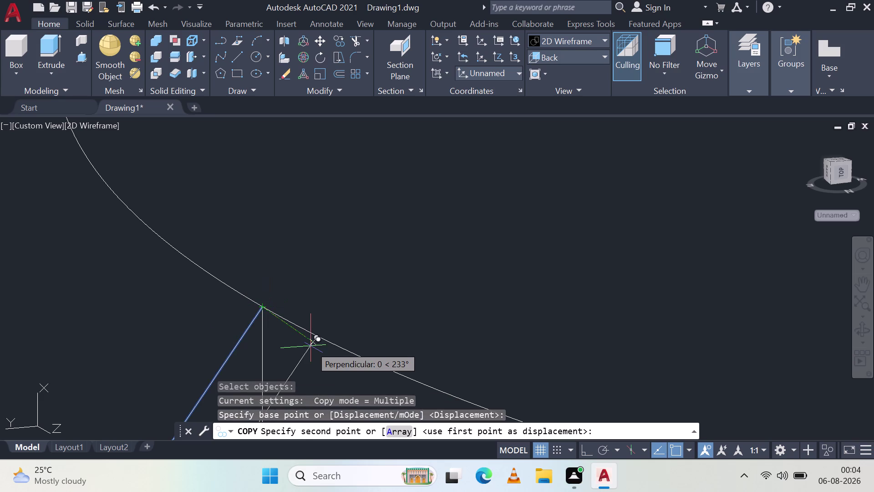
text(4.5)
key(space)
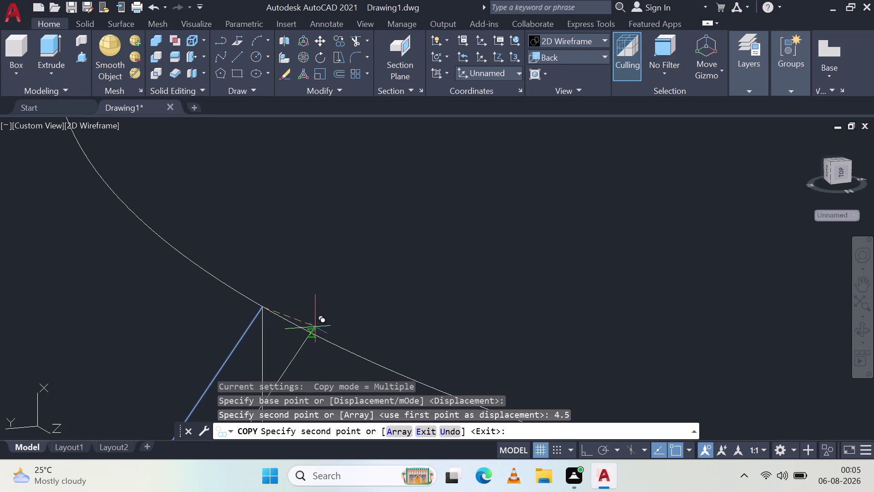
Pan toward the new copy, then start a second 4.5 copy and cancel it.
scroll(down, 3)
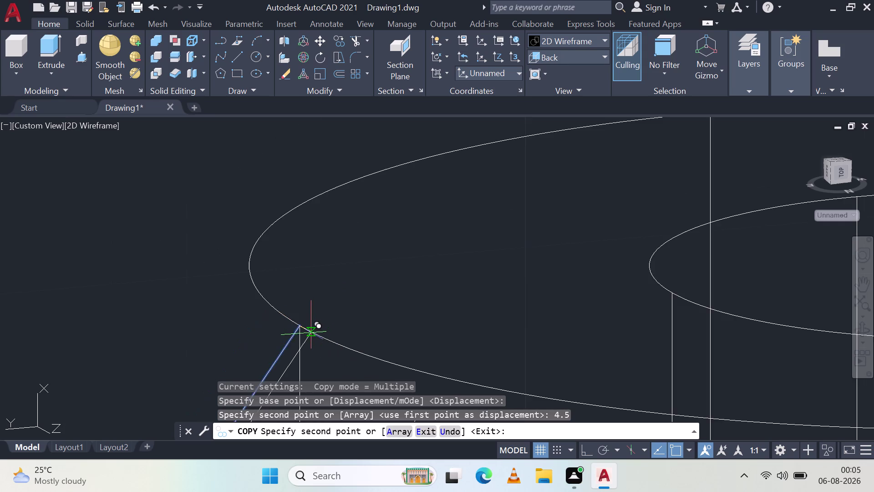
scroll(down, 3)
scroll(down, 3)
middle_drag(374, 354, 435, 319)
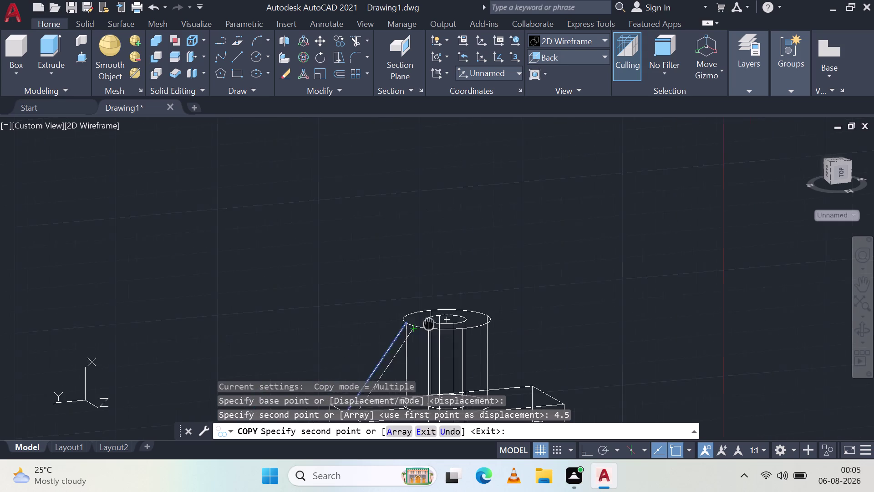
middle_drag(435, 320, 567, 234)
scroll(up, 3)
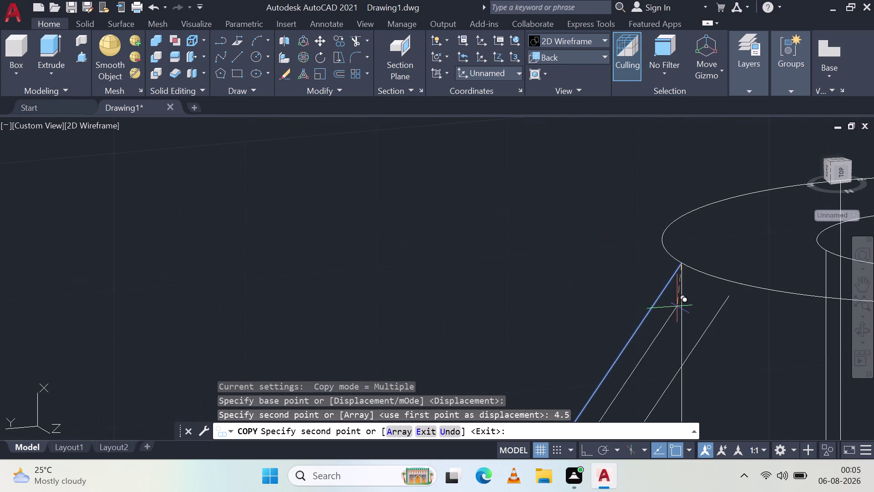
middle_drag(659, 292, 735, 298)
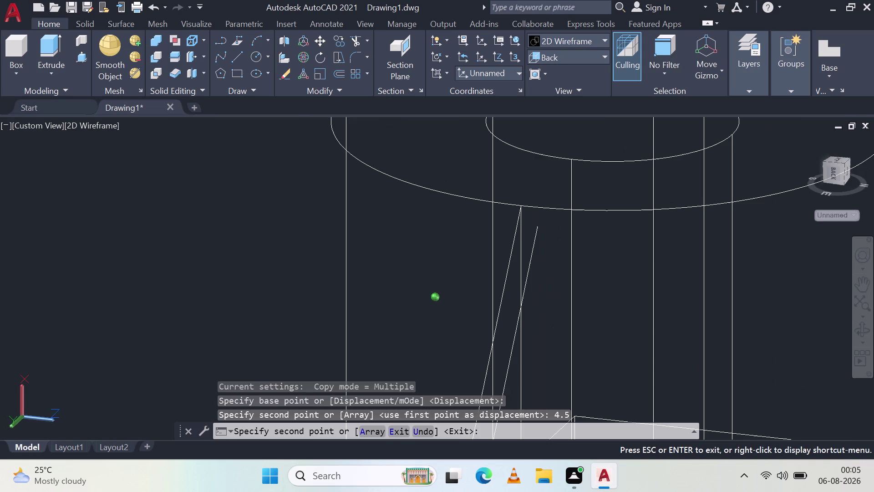
middle_drag(735, 297, 735, 296)
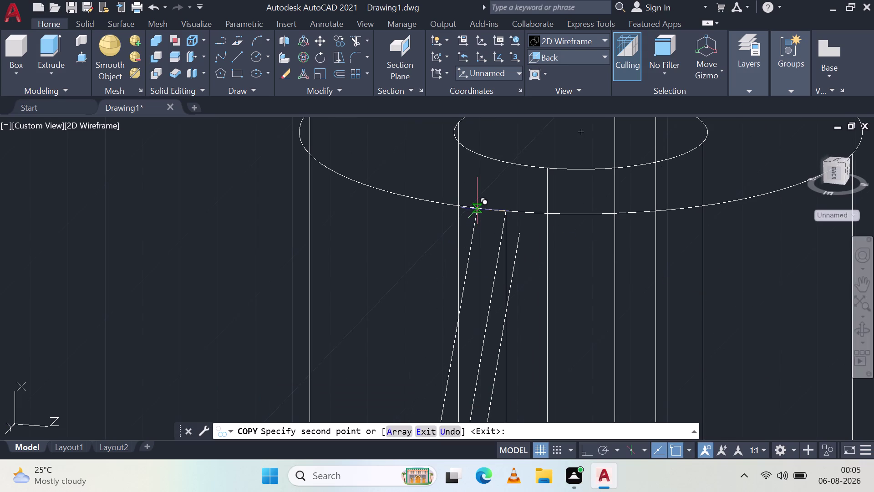
key(4)
key(period)
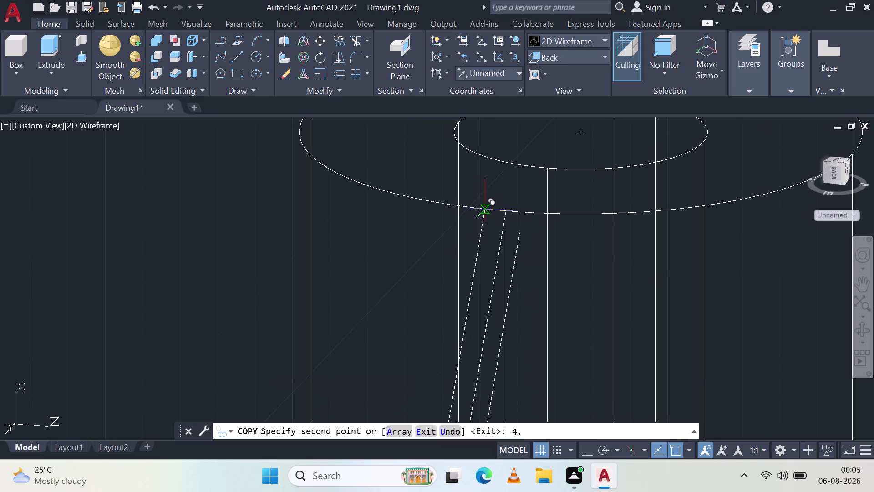
key(5)
key(space)
key(Escape)
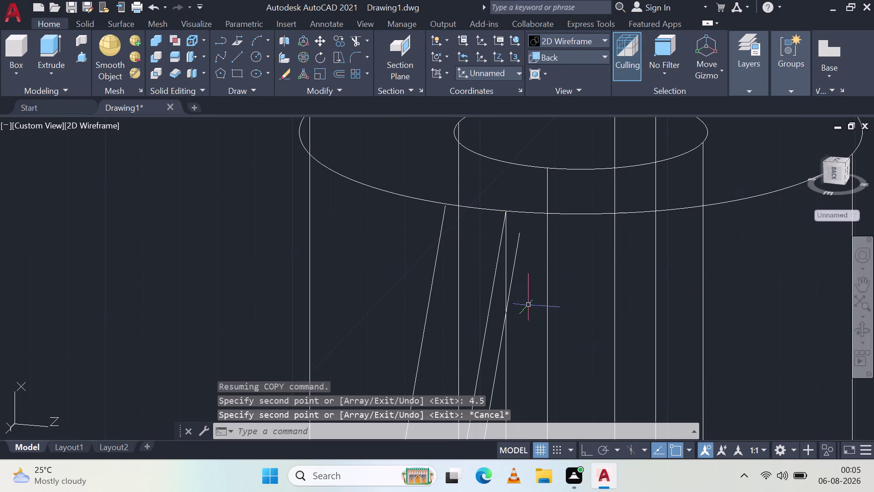
Orbit around the boss to inspect the sloped support lines from another side.
scroll(up, 3)
scroll(down, 3)
scroll(down, 3)
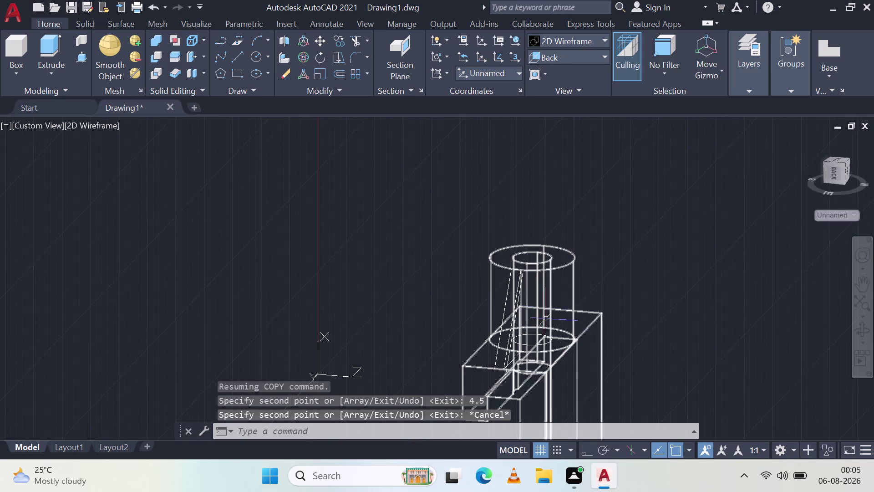
middle_drag(501, 348, 573, 313)
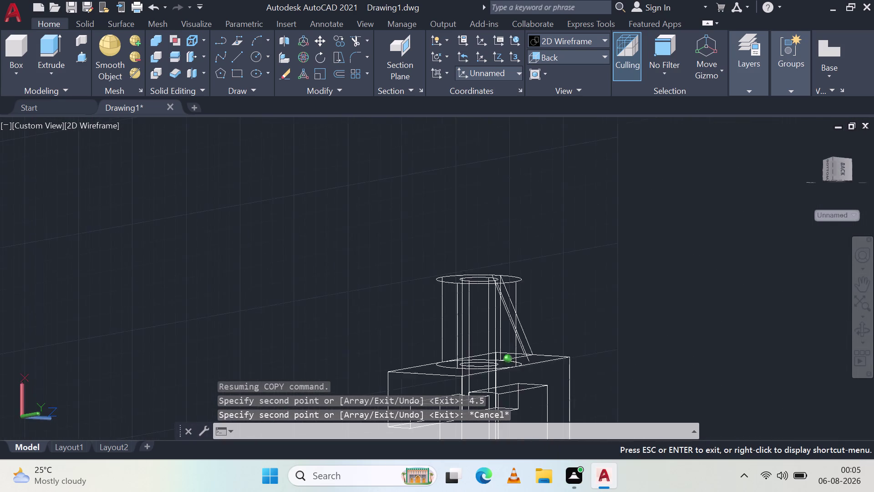
middle_drag(573, 312, 453, 347)
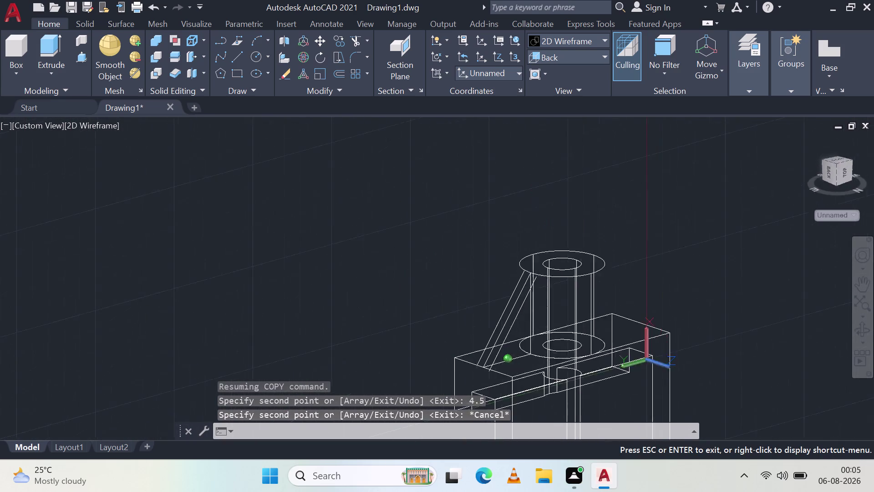
middle_drag(453, 346, 423, 370)
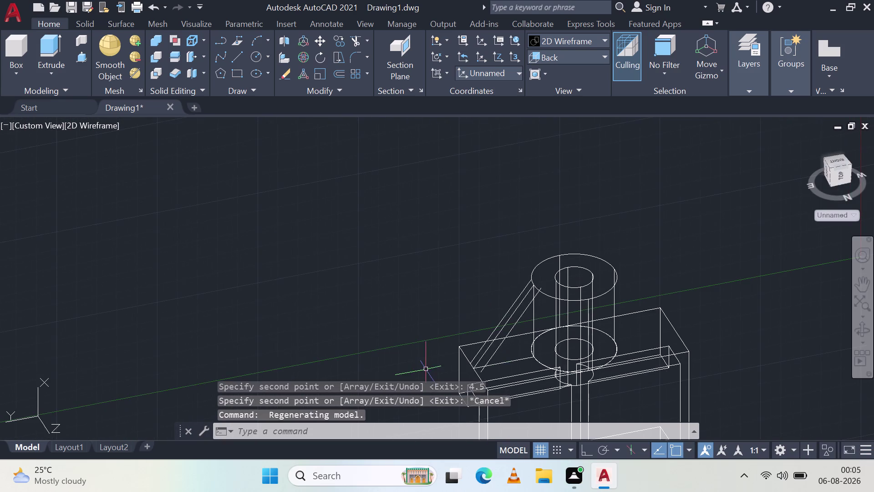
scroll(up, 3)
scroll(down, 3)
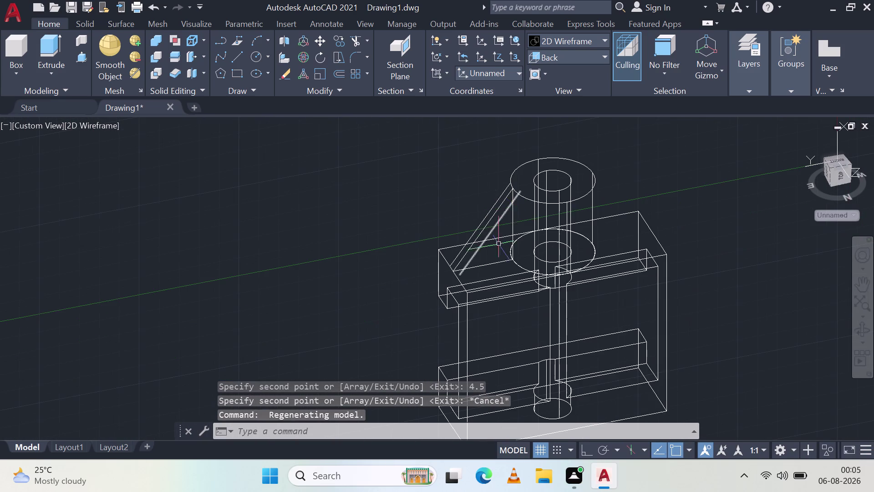
scroll(up, 3)
Drag the copied line's lower grip onto the slotted body's edge, then clear the selection.
click(275, 257)
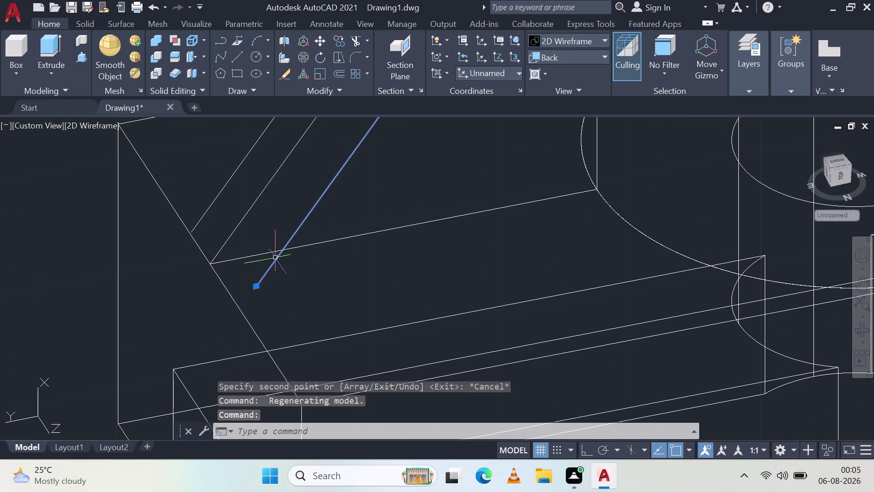
click(257, 287)
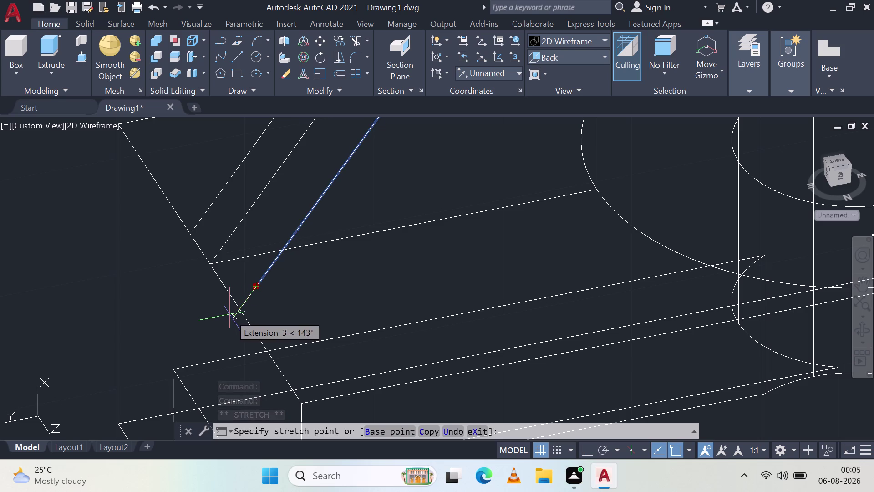
click(239, 311)
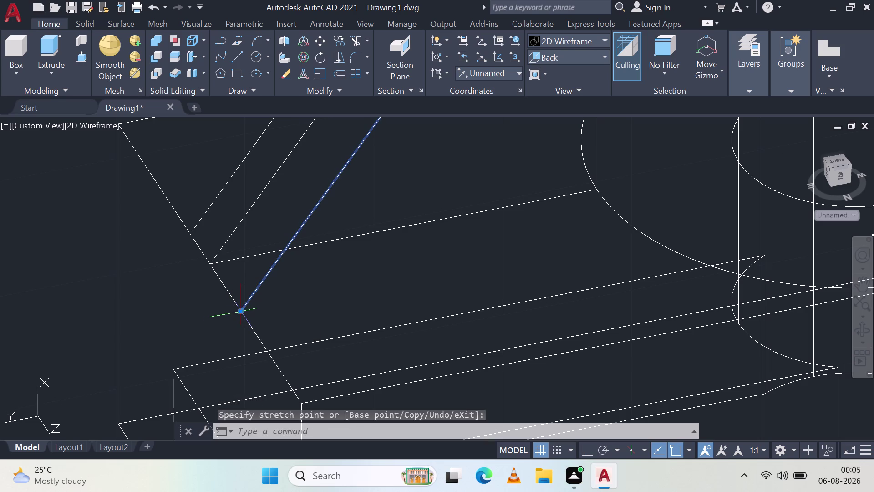
key(Escape)
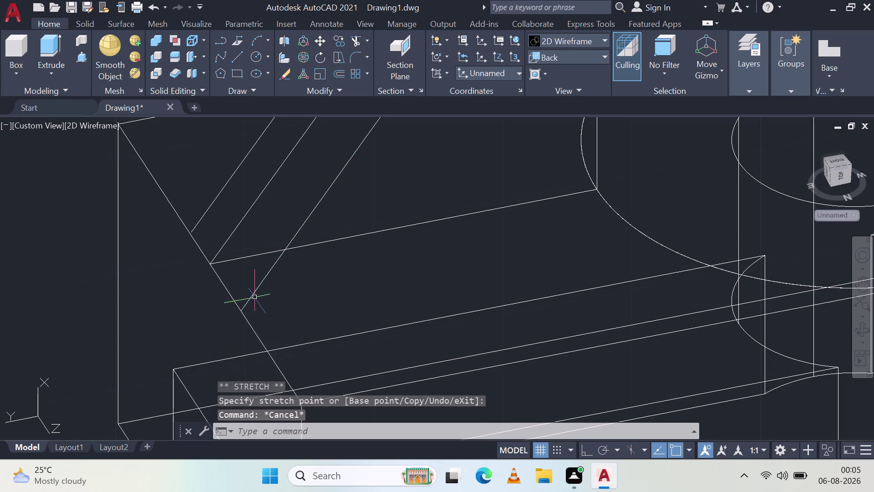
Orbit the model to an overall view of the bracket.
middle_drag(258, 292, 444, 300)
middle_click(444, 300)
middle_drag(442, 301, 426, 284)
middle_click(425, 284)
middle_click(425, 285)
middle_click(425, 285)
middle_click(422, 284)
middle_drag(417, 290, 395, 312)
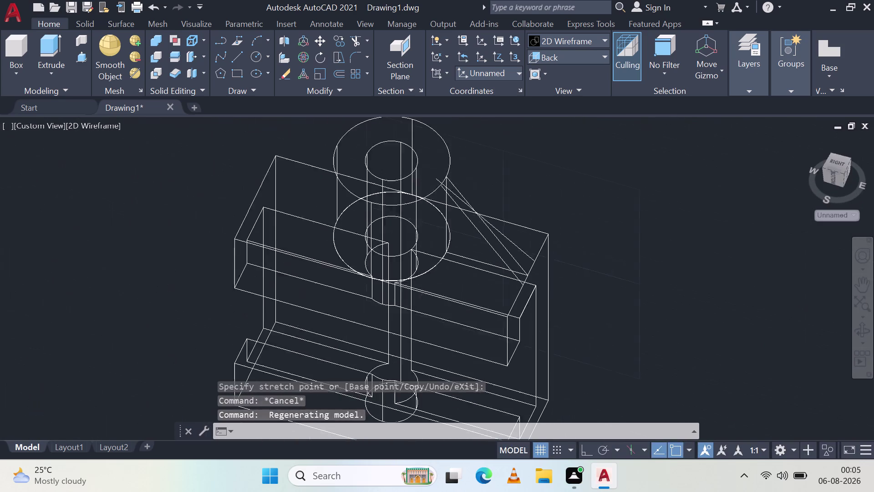
middle_drag(395, 312, 392, 314)
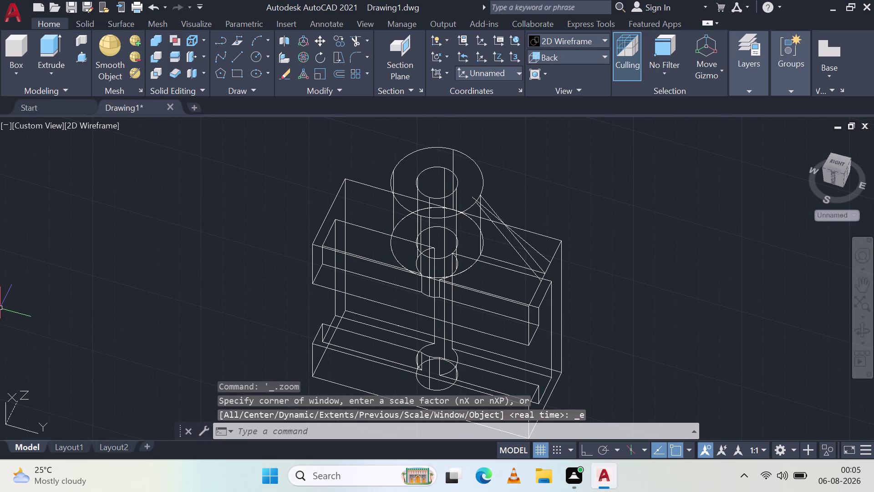
click(0, 314)
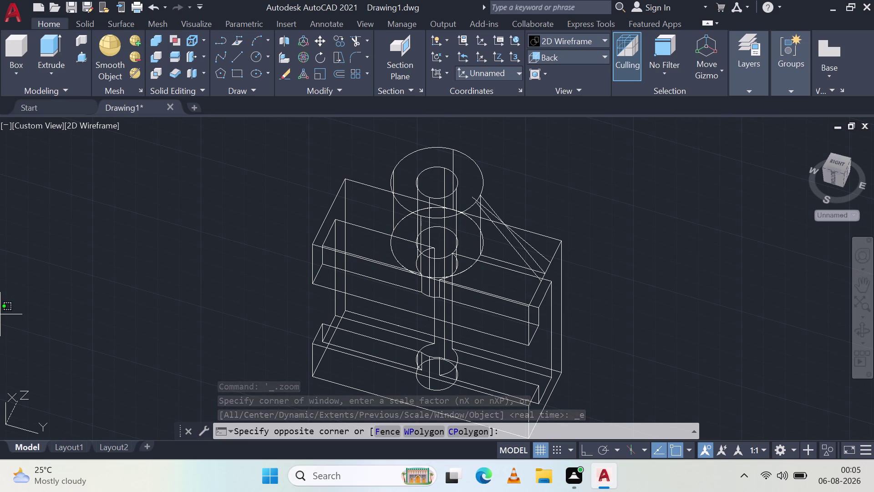
Orbit around the boss base to bring the stray diagonal line into view.
key(Escape)
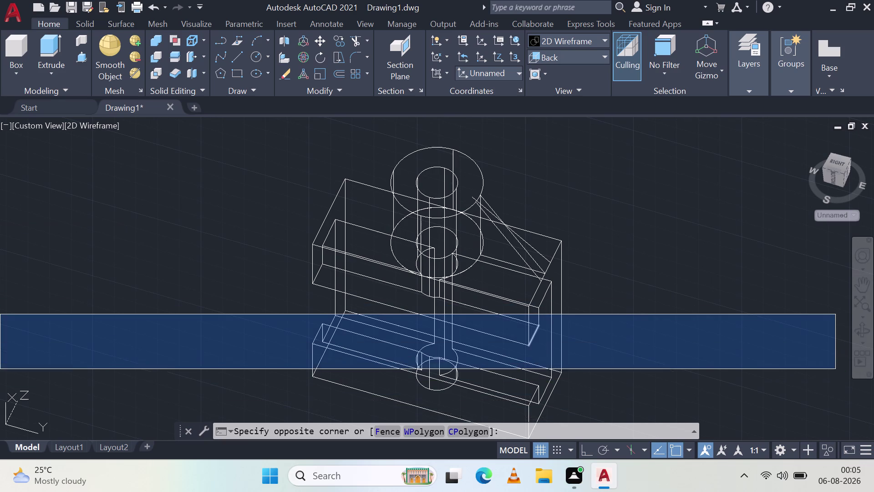
middle_drag(588, 286, 431, 211)
scroll(down, 3)
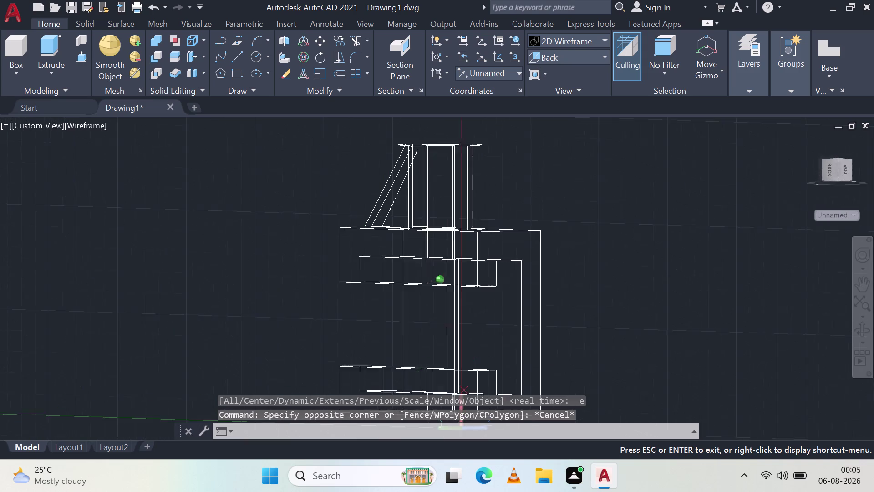
middle_drag(430, 211, 442, 226)
scroll(up, 3)
middle_drag(353, 184, 425, 297)
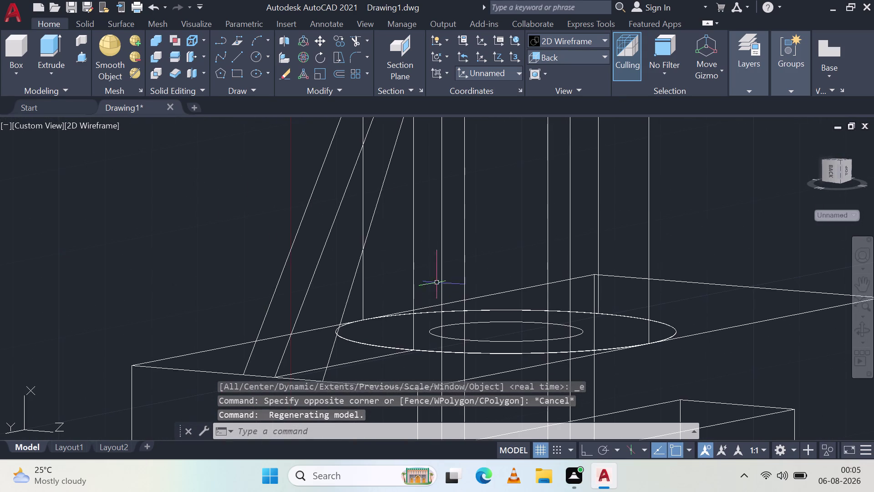
middle_drag(411, 237, 474, 256)
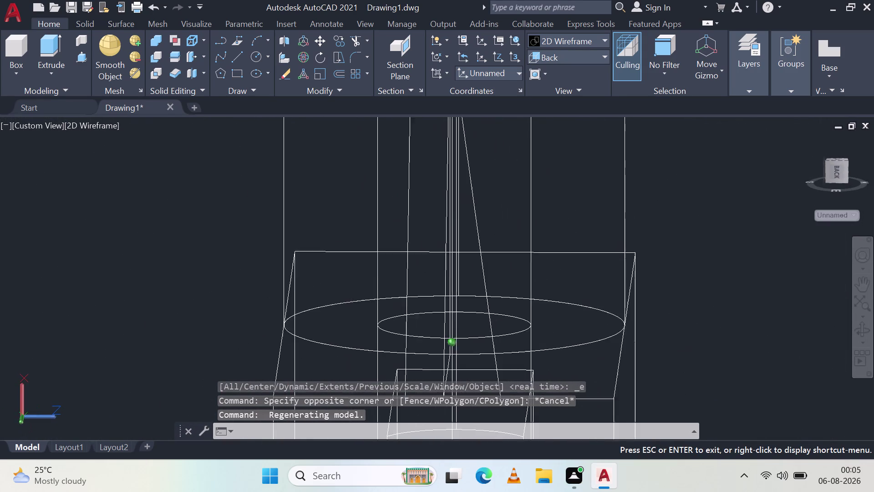
middle_drag(474, 256, 416, 215)
Window-select the stray diagonal line beside the boss and delete it.
click(312, 195)
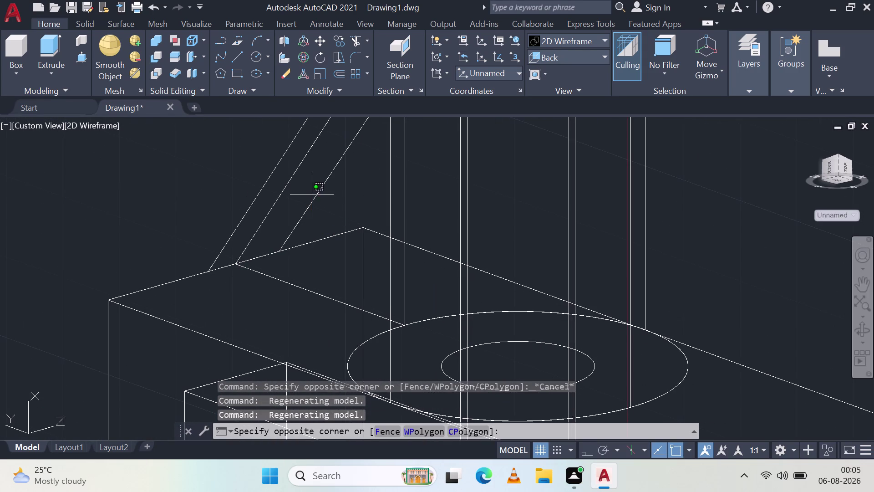
click(311, 200)
key(Delete)
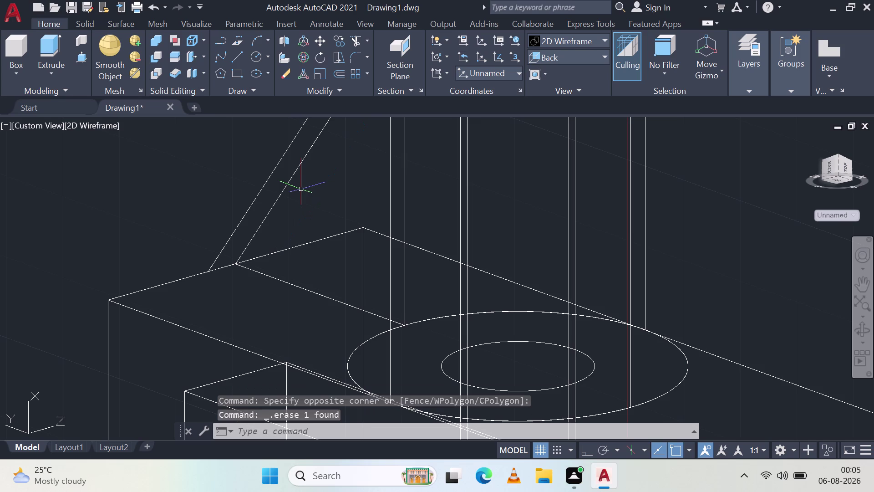
click(583, 49)
click(581, 58)
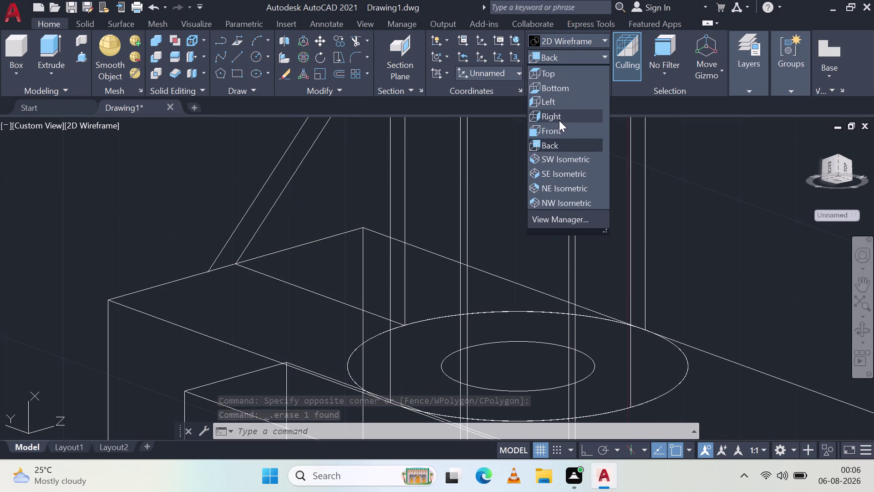
Switch to the Front then Back preset view, and orbit to the leftover diagonal lines.
click(563, 130)
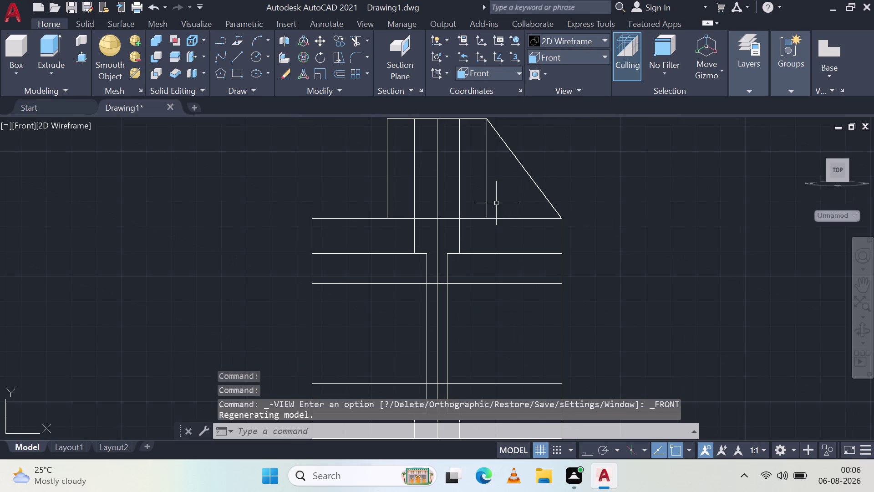
click(561, 58)
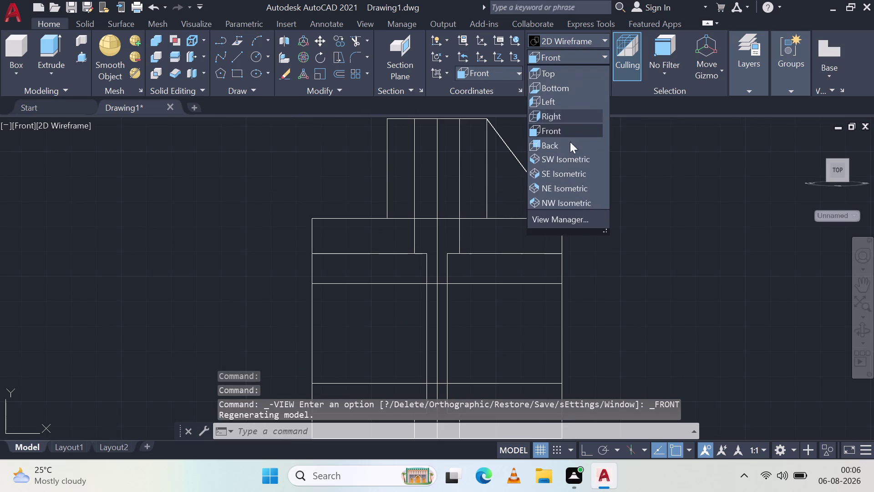
click(572, 145)
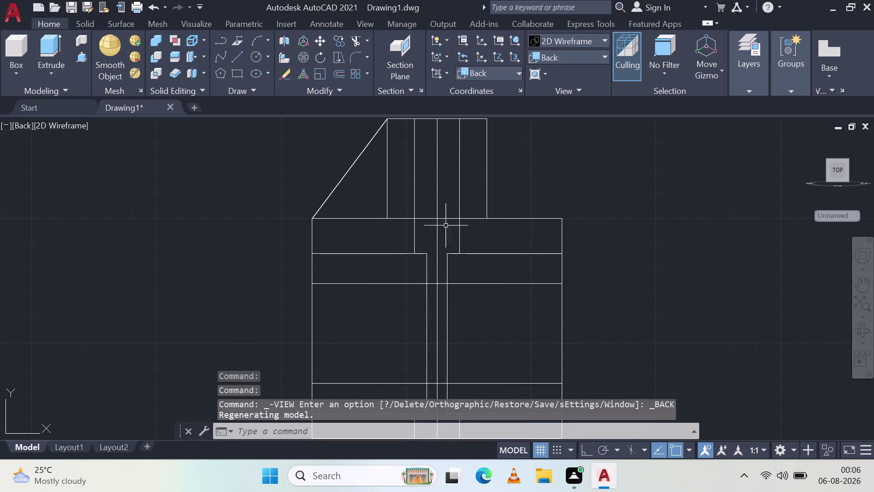
middle_drag(377, 186, 441, 249)
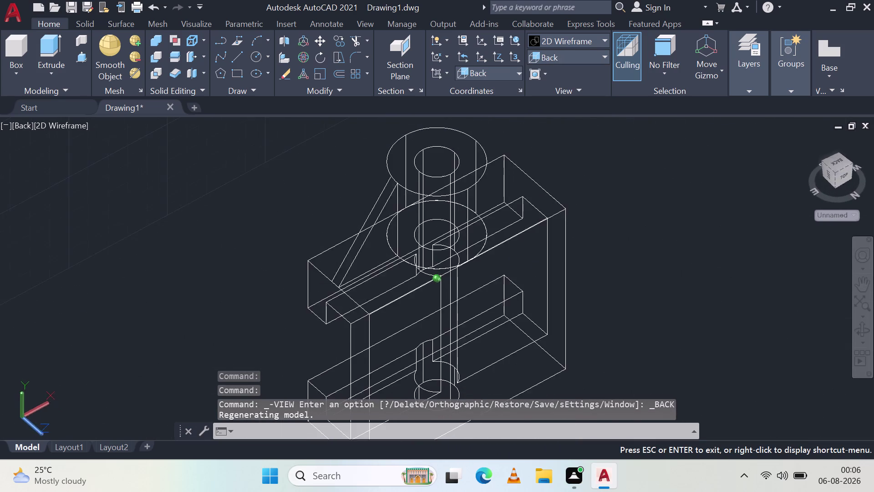
middle_drag(440, 249, 538, 200)
scroll(up, 3)
middle_drag(376, 193, 378, 193)
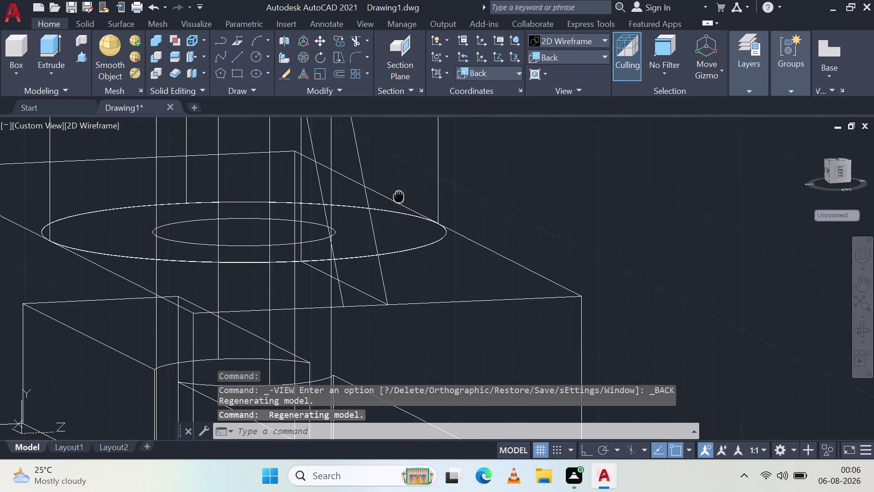
middle_drag(378, 193, 638, 233)
middle_drag(690, 234, 516, 286)
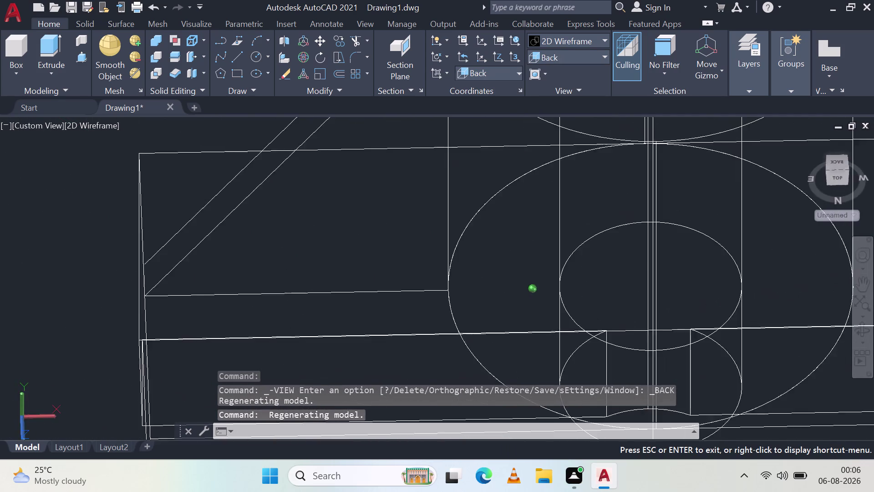
middle_drag(517, 287, 516, 287)
scroll(up, 3)
middle_drag(68, 217, 300, 325)
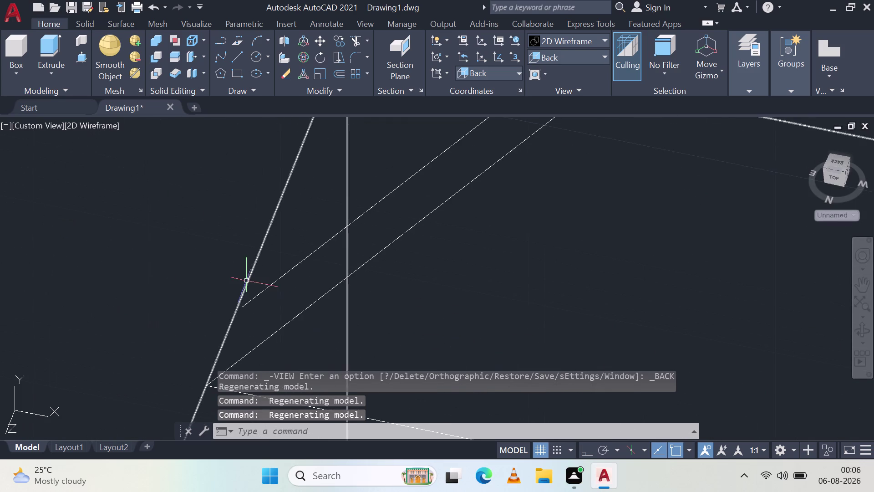
scroll(up, 3)
Erase the leftover diagonal line and the short line on the body's top.
click(298, 299)
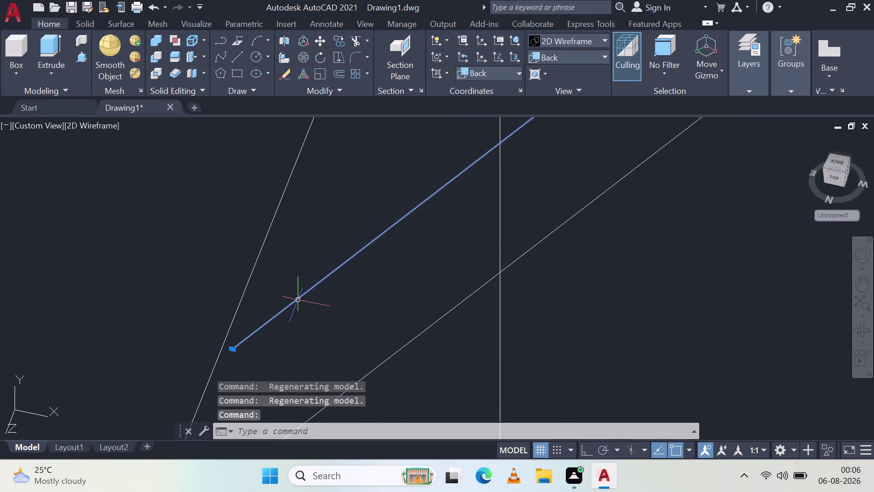
key(Delete)
scroll(down, 3)
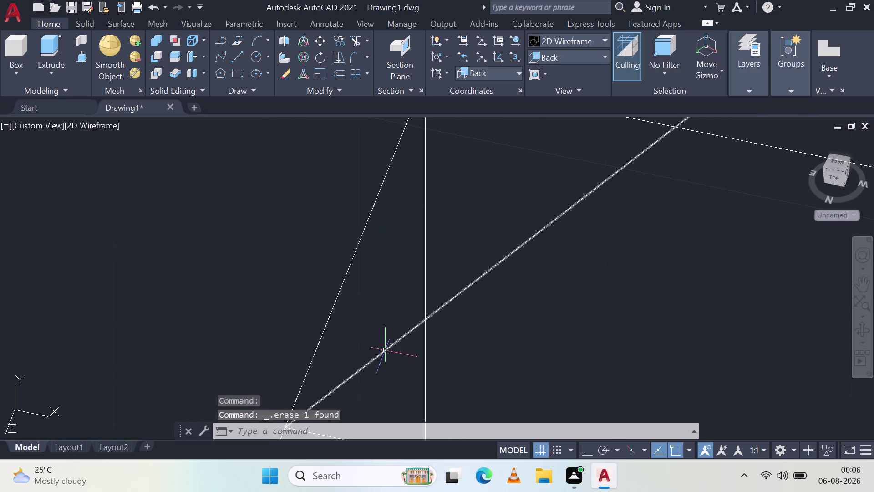
click(385, 350)
key(Delete)
scroll(down, 3)
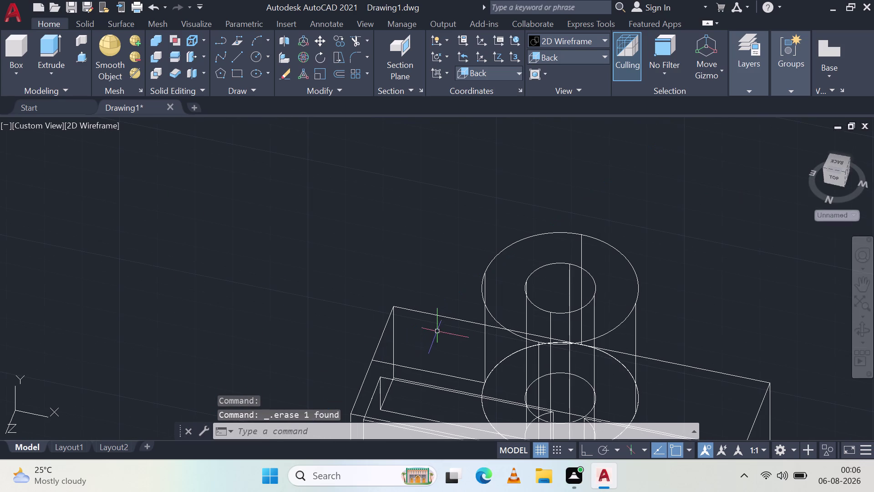
click(422, 368)
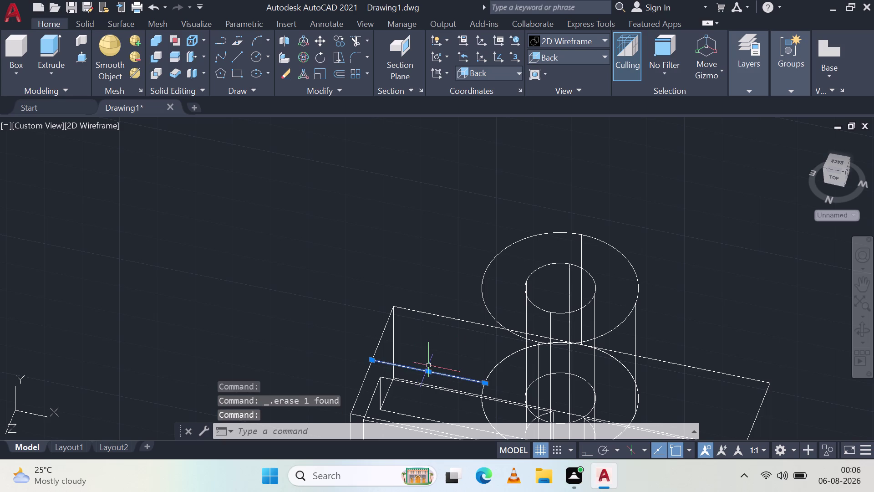
key(Delete)
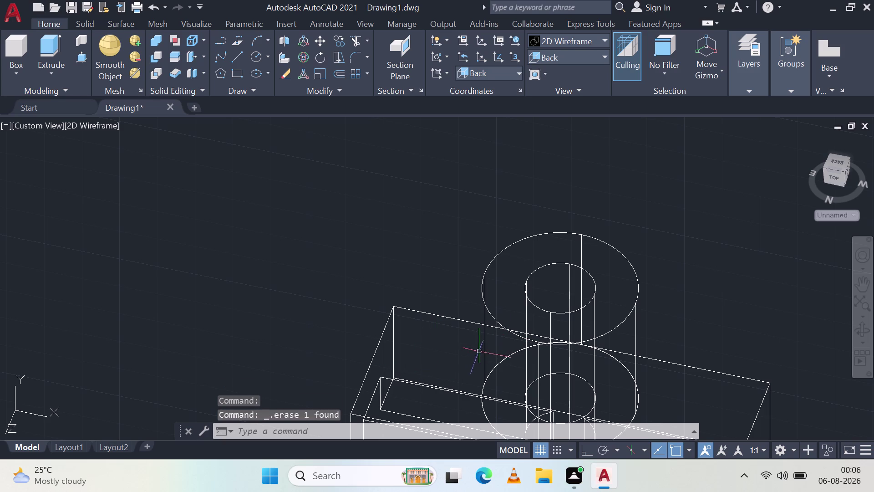
middle_drag(480, 350, 551, 281)
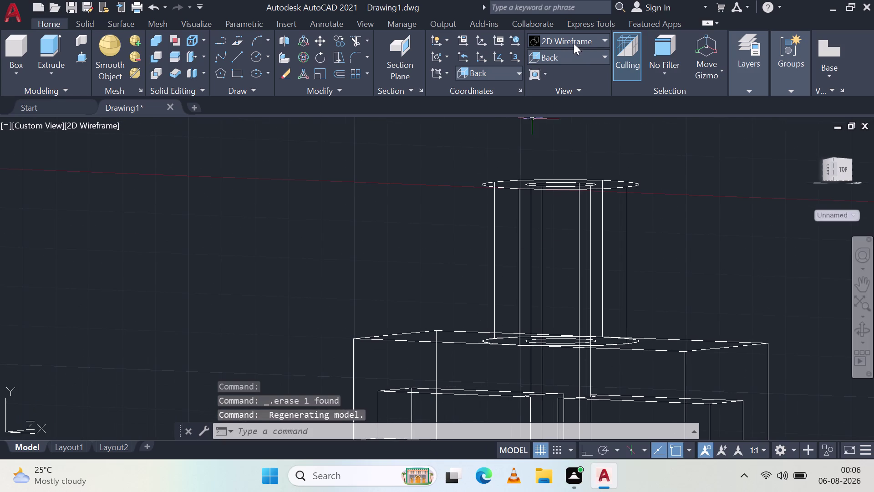
Set the visual style to Shades of Gray and orbit to view the boss from above.
click(574, 43)
click(679, 131)
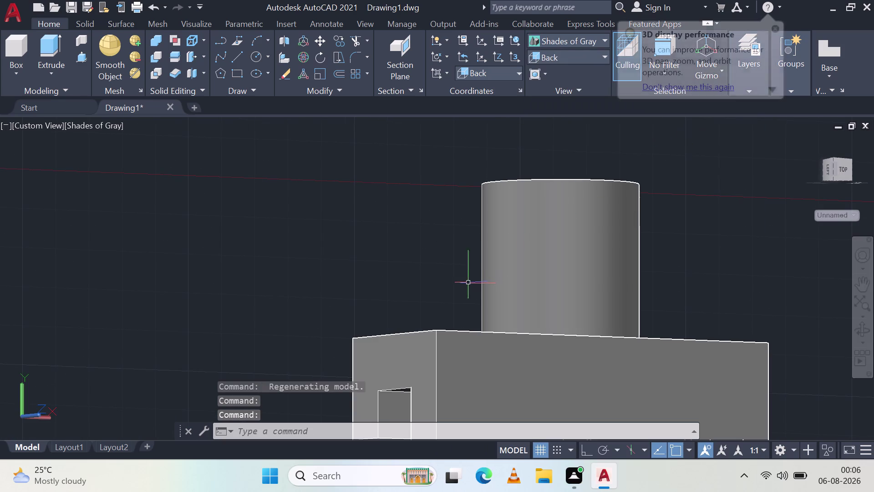
middle_drag(453, 246, 445, 301)
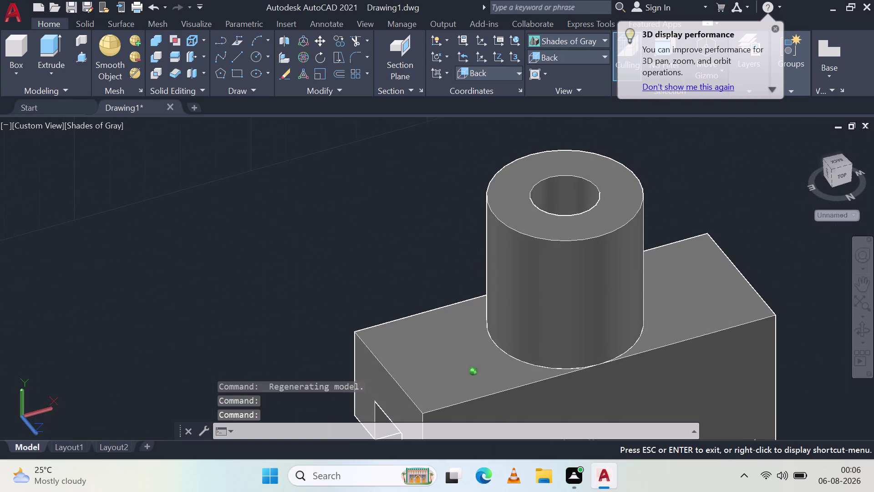
middle_drag(446, 302, 445, 302)
Start a line on the base's top edge, then cancel it with Esc.
click(241, 50)
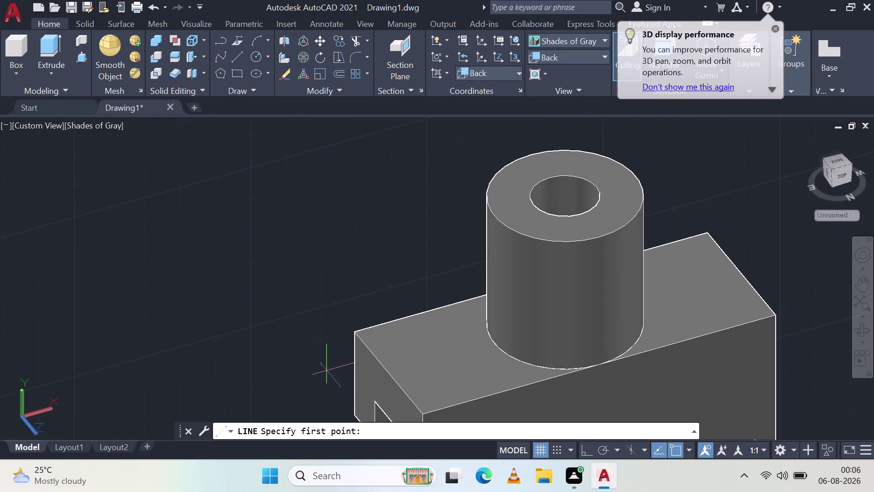
click(389, 373)
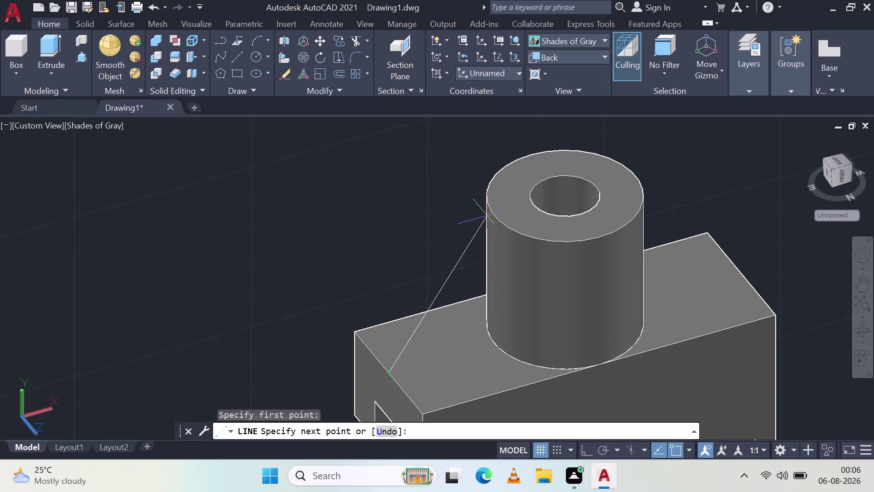
scroll(up, 3)
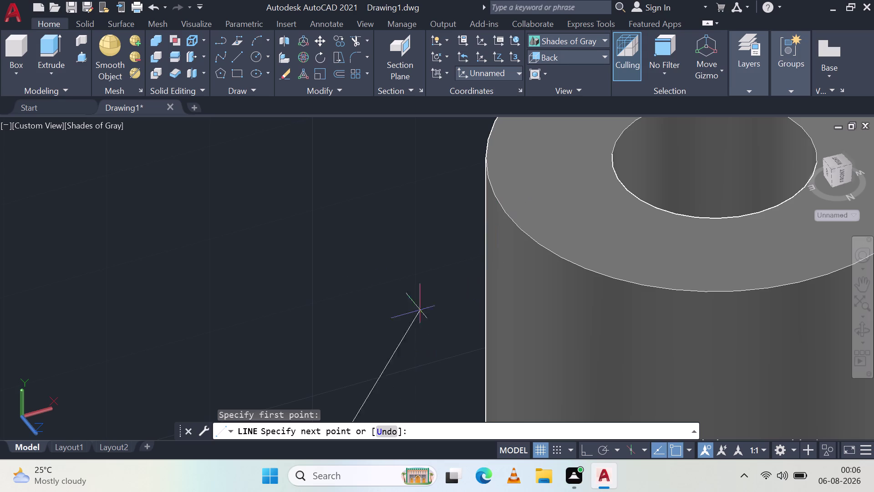
key(Escape)
key(Escape)
key(Escape)
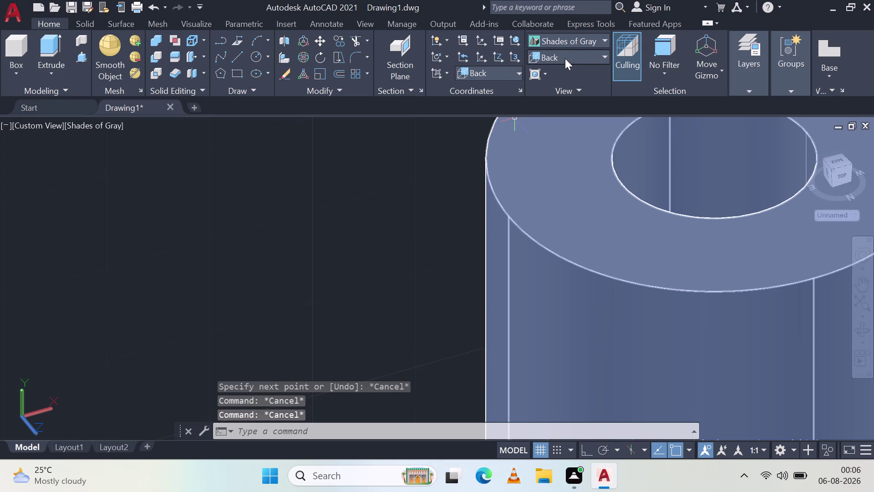
click(590, 55)
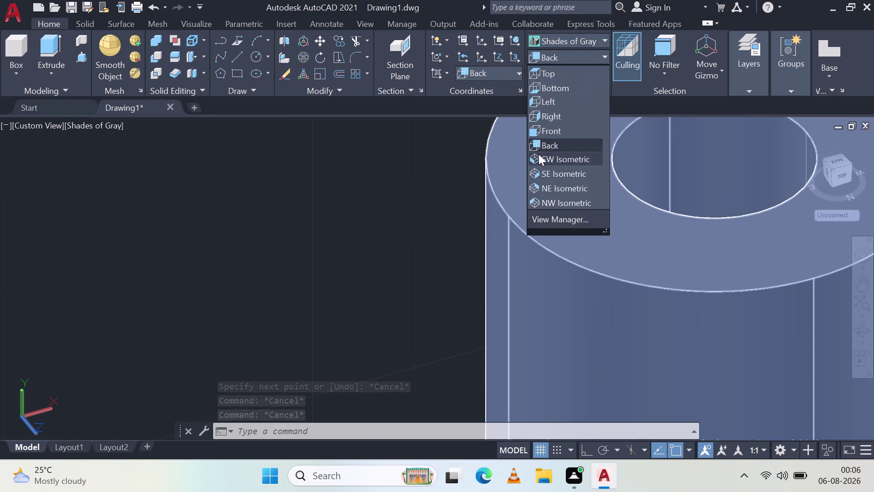
In the Back view, draw a line from the body's top-left corner up the web outline.
click(541, 141)
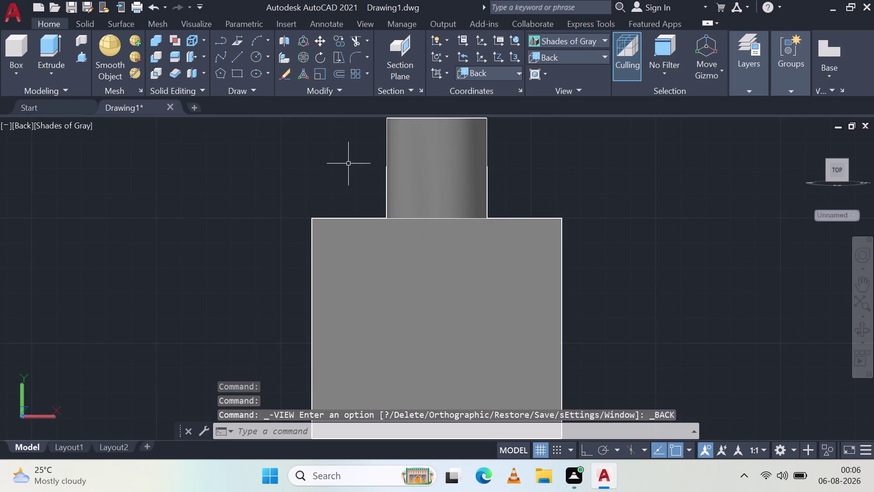
middle_drag(349, 162, 385, 251)
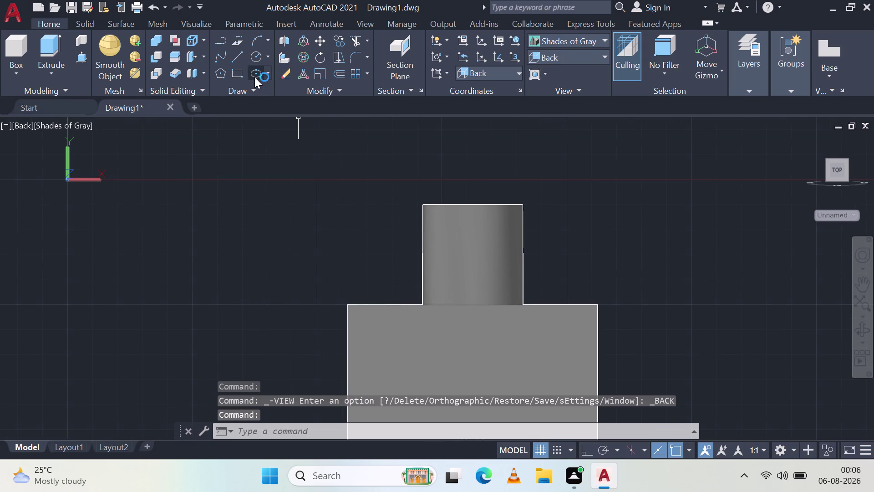
click(242, 53)
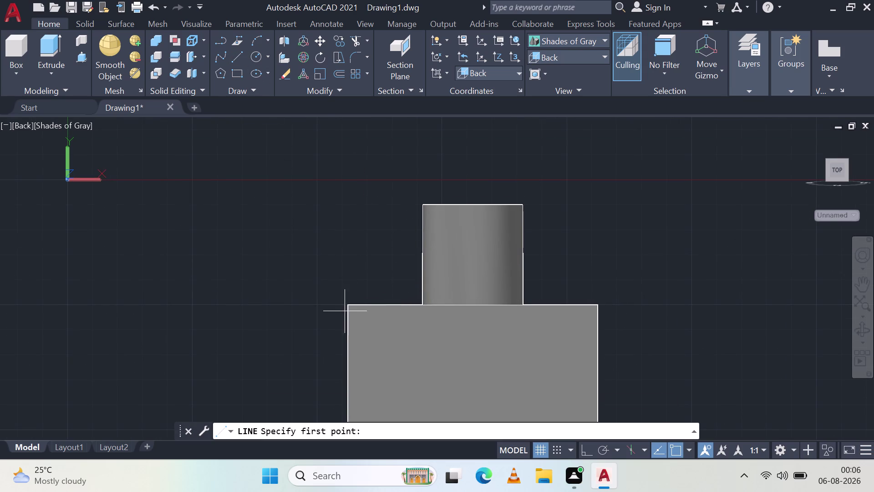
click(350, 305)
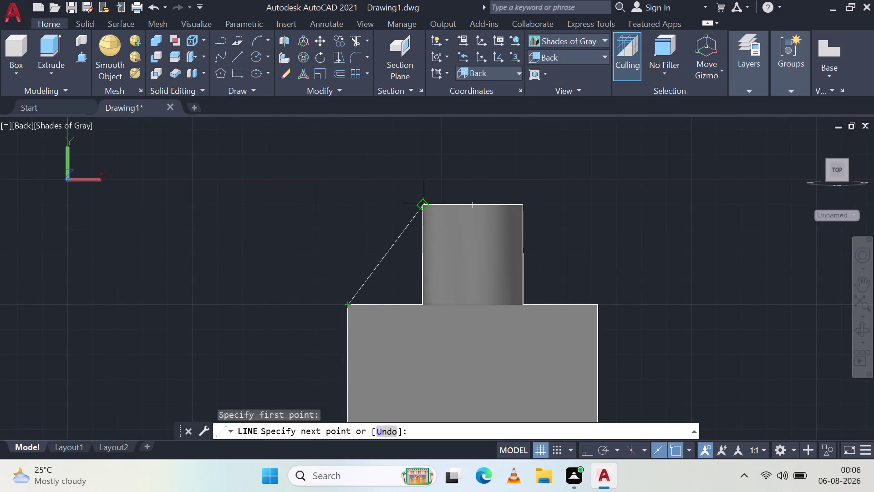
click(421, 207)
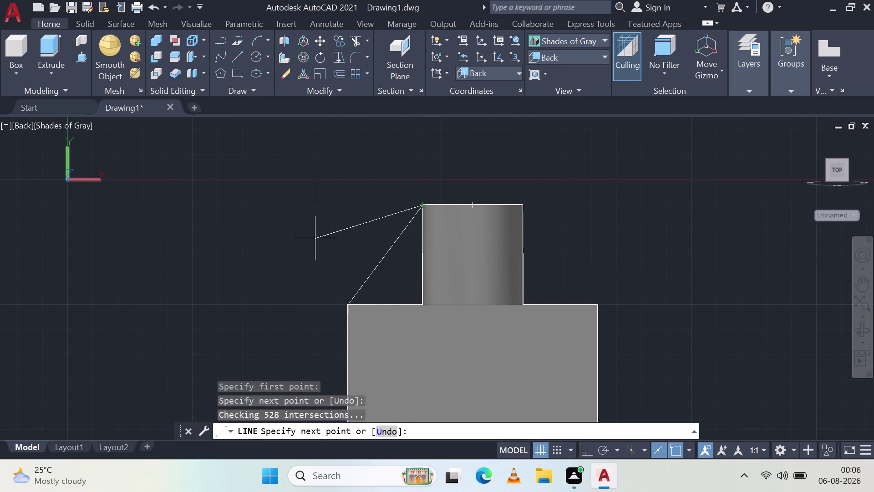
key(Escape)
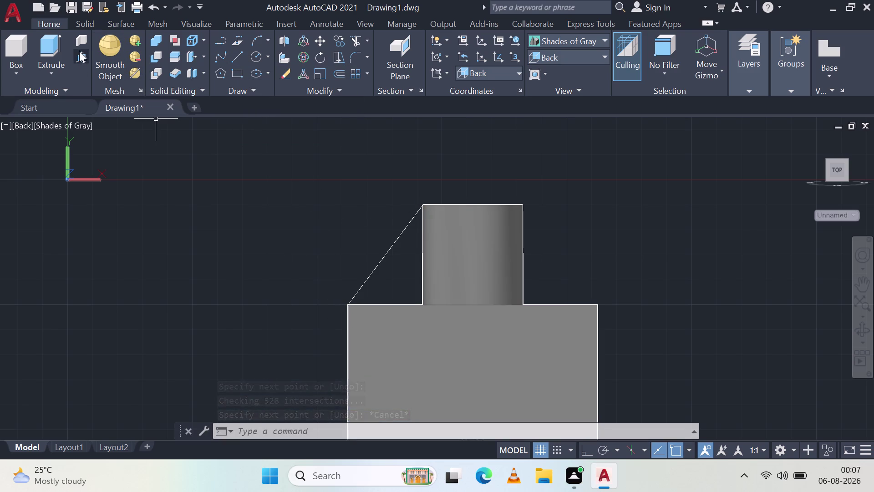
Draw a line from the boss top down its side to the body's corner.
click(229, 57)
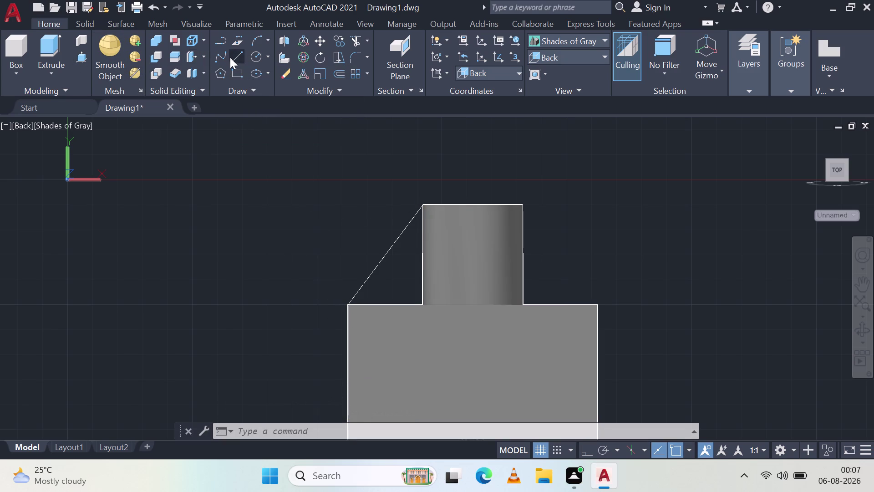
click(425, 206)
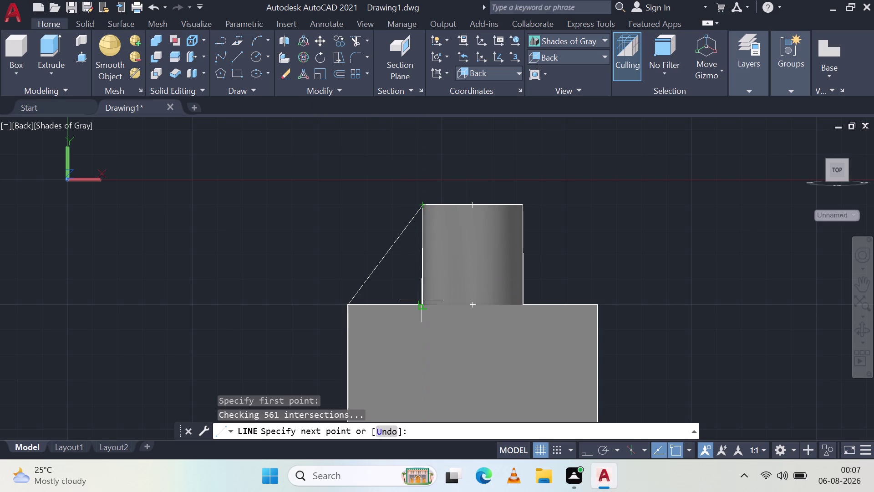
click(422, 301)
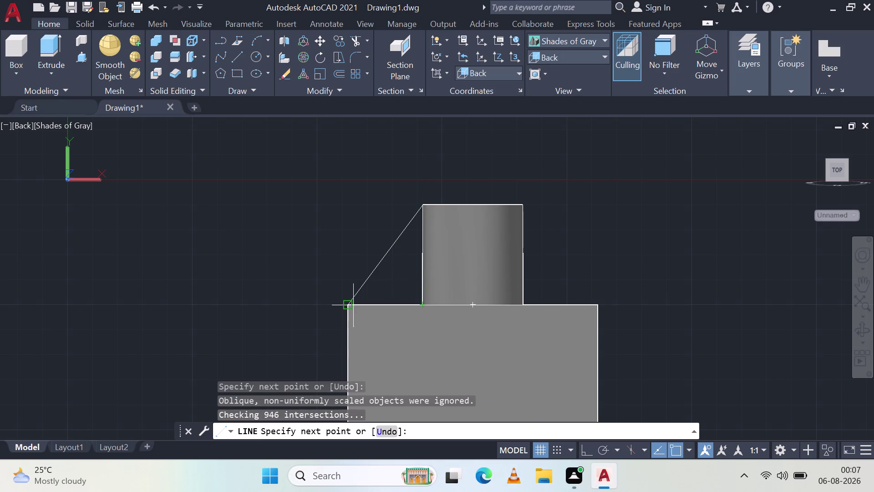
click(350, 307)
key(Escape)
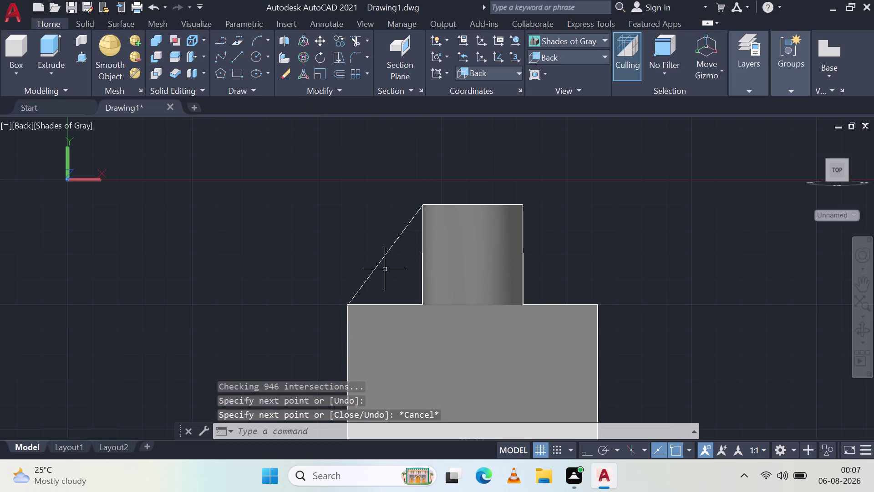
Select the diagonal web line and body solid, then orbit to an angled view.
click(382, 262)
scroll(up, 3)
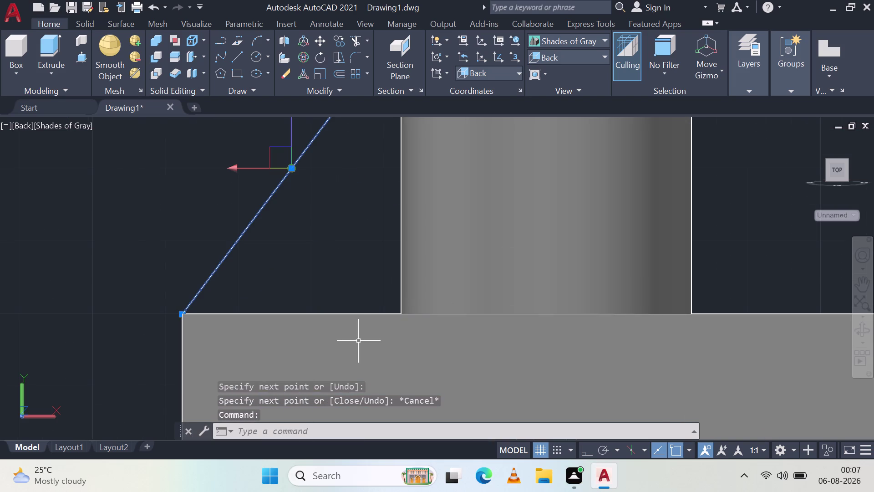
click(348, 313)
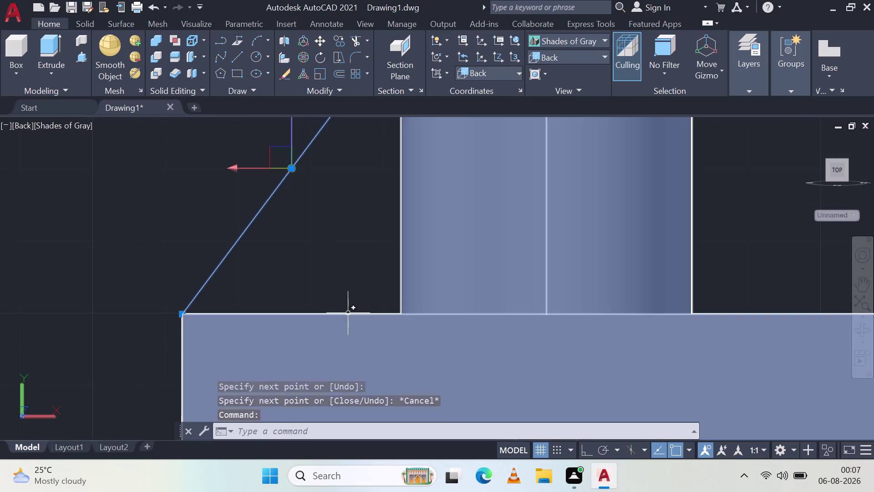
key(Escape)
middle_drag(318, 280, 327, 288)
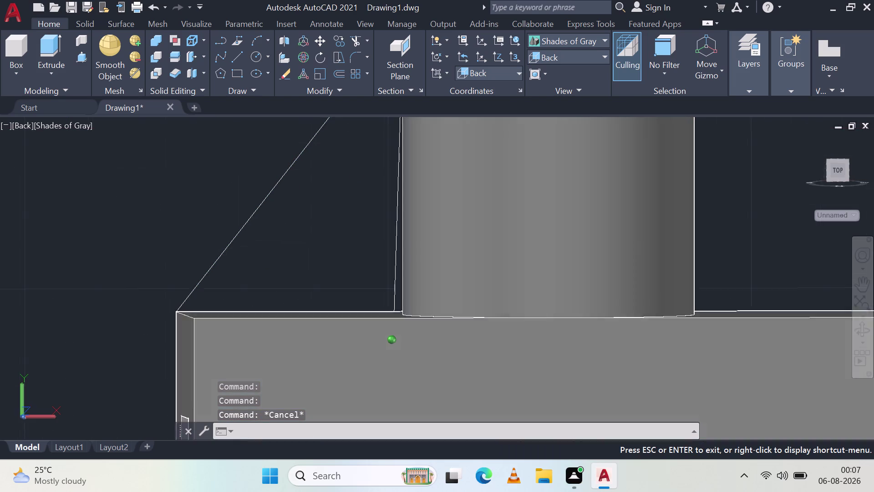
middle_drag(326, 288, 467, 398)
click(332, 329)
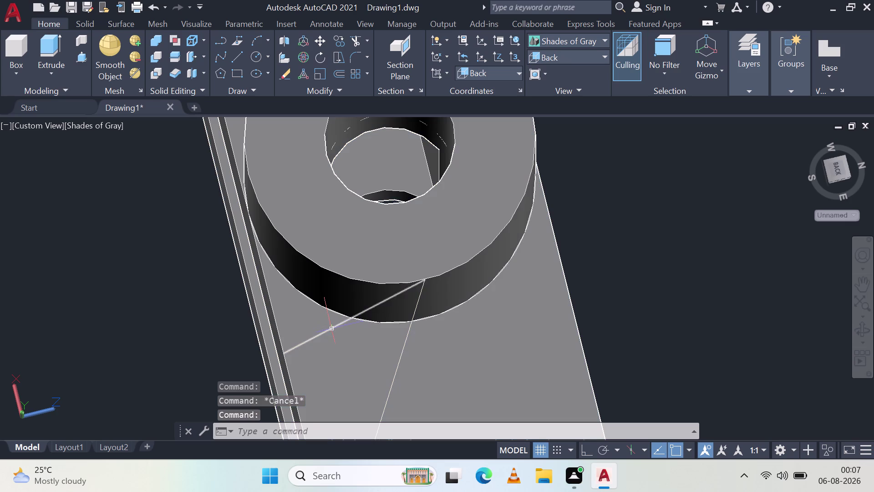
Delete the two selected web sketch lines.
key(Delete)
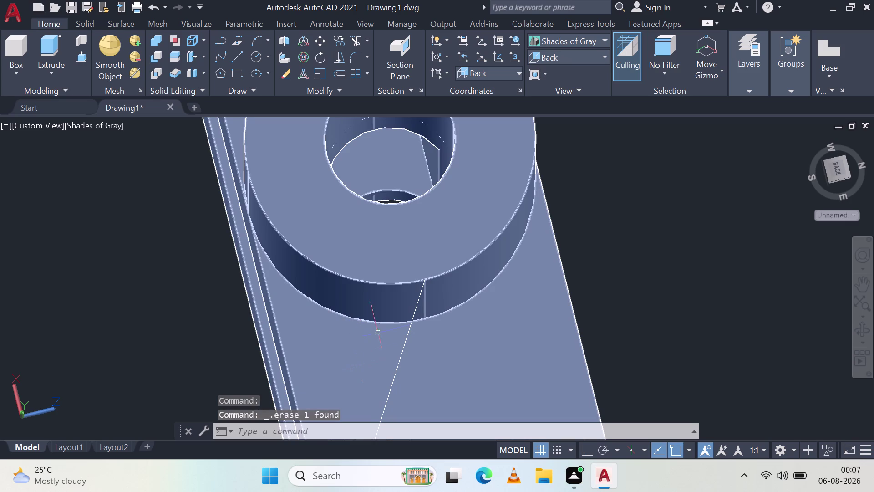
click(407, 337)
key(Delete)
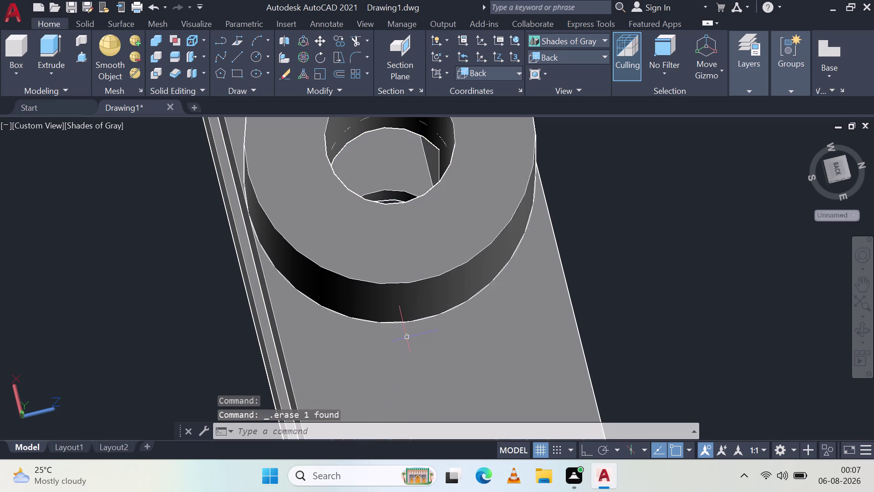
Undo nine times to remove the erase and the web sketch lines, then orbit to a top view.
key(ctrl+z)
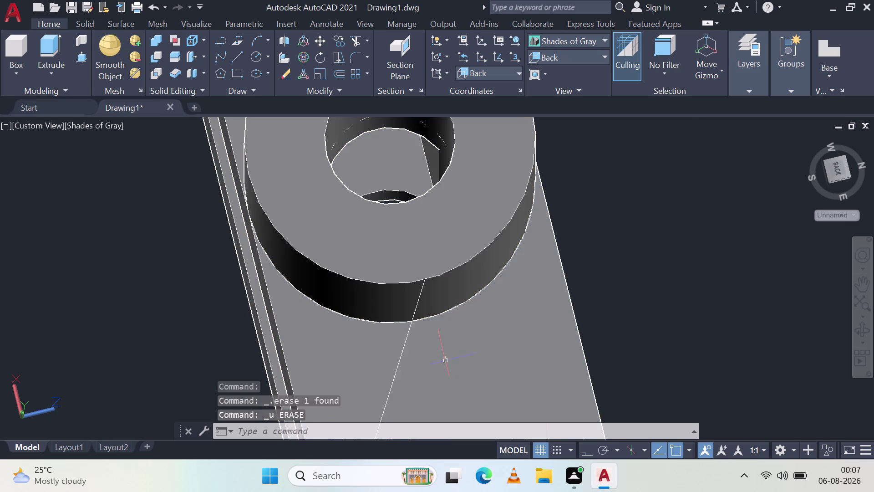
key(ctrl+z)
key(ctrl+z)
key(ctrl+z)
key(ctrl+z)
key(ctrl+z)
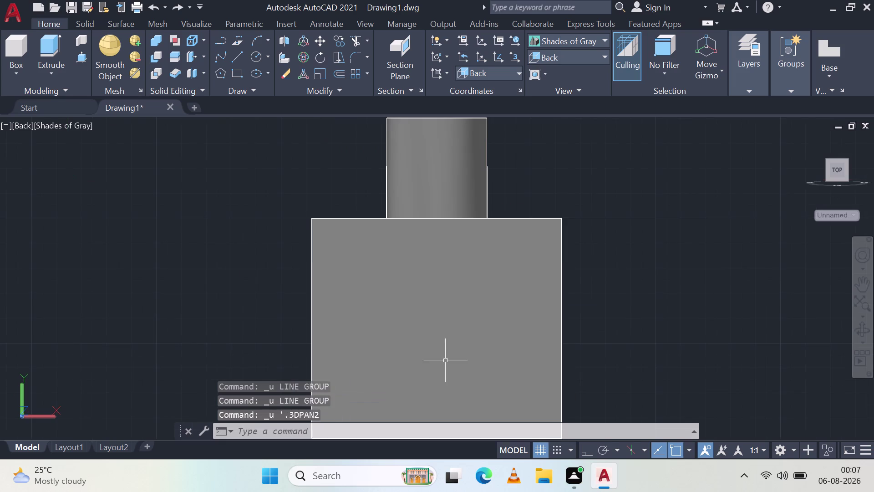
key(ctrl+z)
key(ctrl+z)
key(ctrl+z)
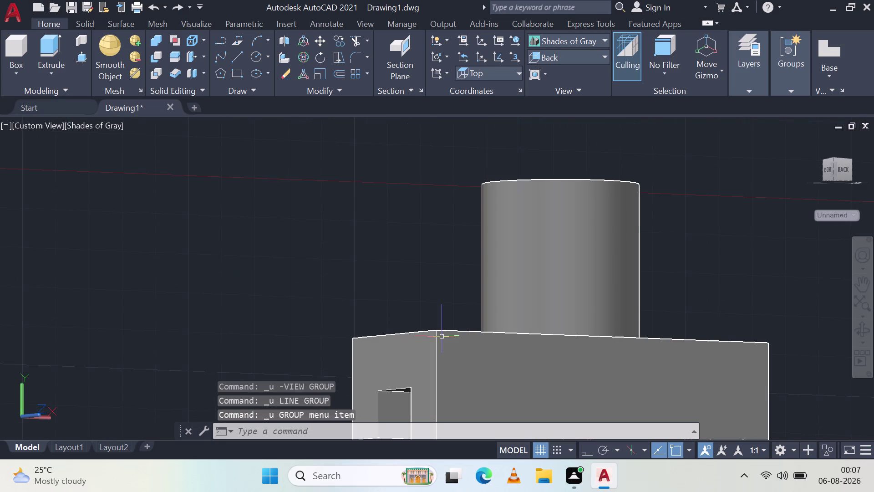
middle_drag(464, 261, 456, 357)
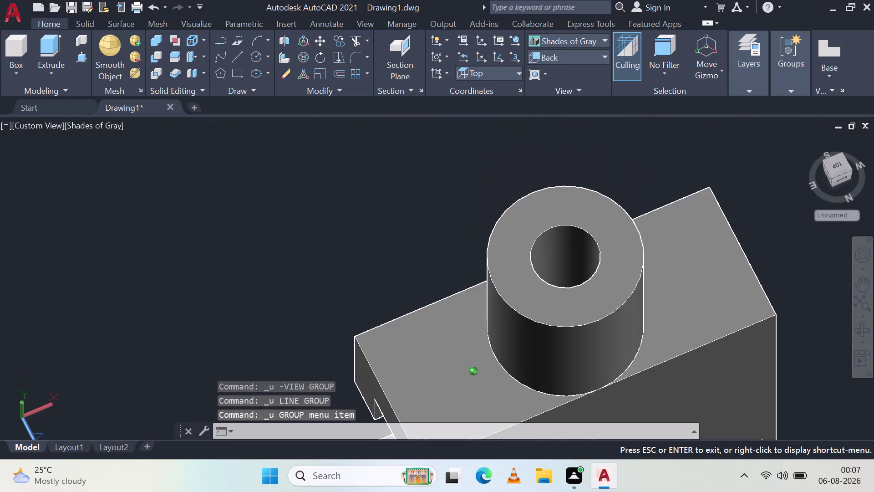
middle_drag(456, 357, 454, 358)
Switch the visual style to 2D Wireframe and orbit to an angled view.
click(540, 41)
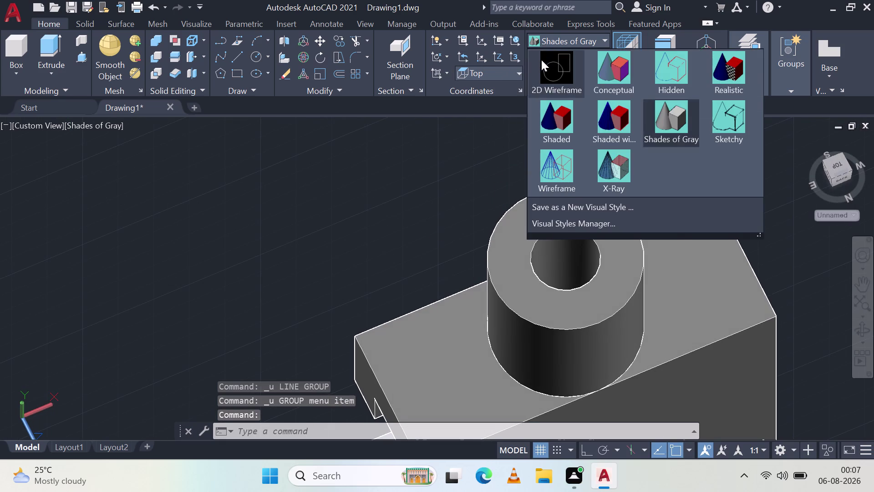
click(541, 60)
middle_drag(521, 351, 504, 273)
scroll(down, 3)
middle_drag(490, 290, 577, 235)
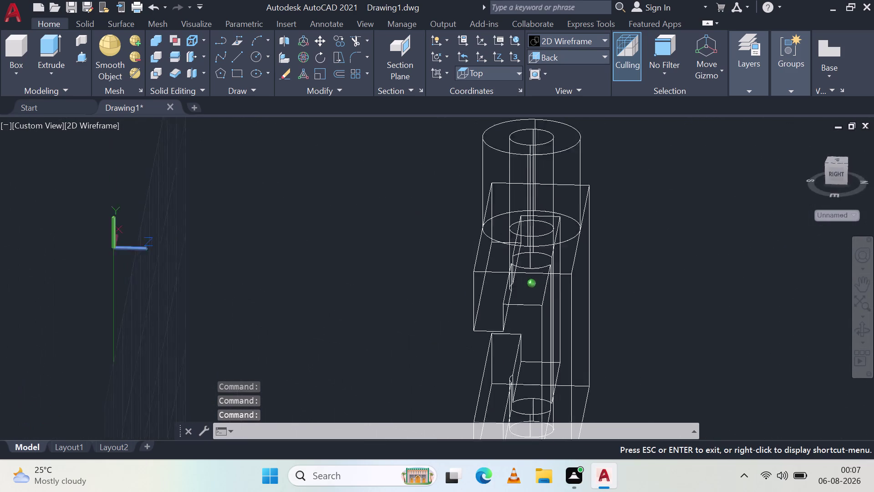
middle_drag(577, 235, 544, 233)
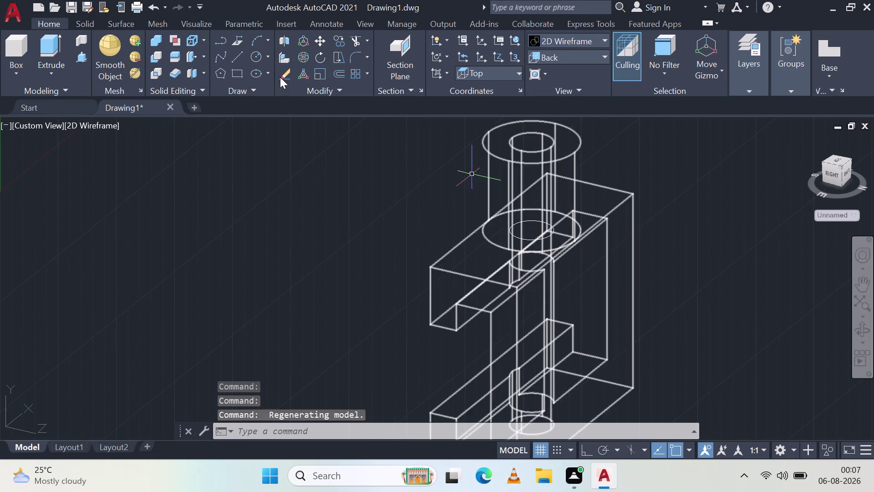
Draw a diagonal line from the body's top edge to the boss top, then orbit to check it.
click(238, 52)
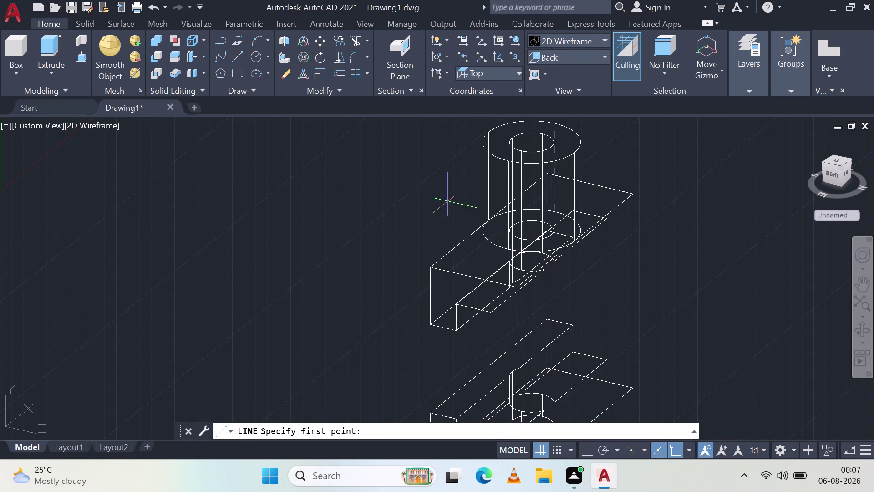
click(474, 279)
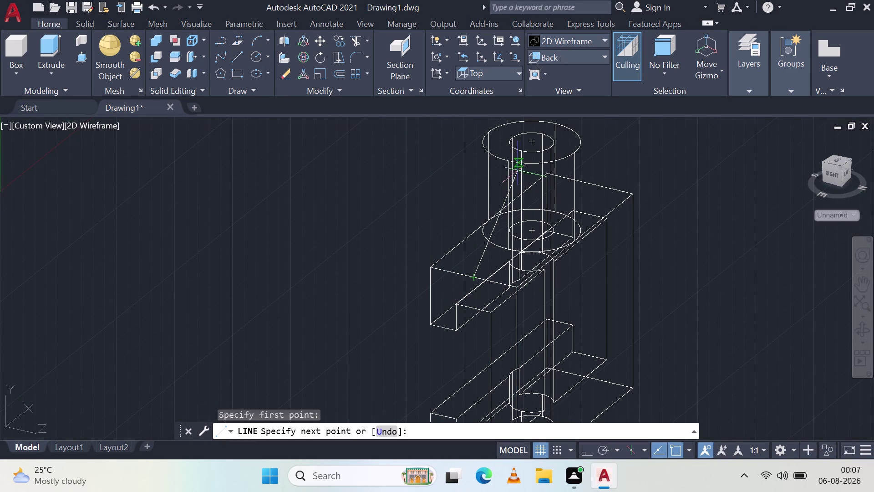
click(511, 159)
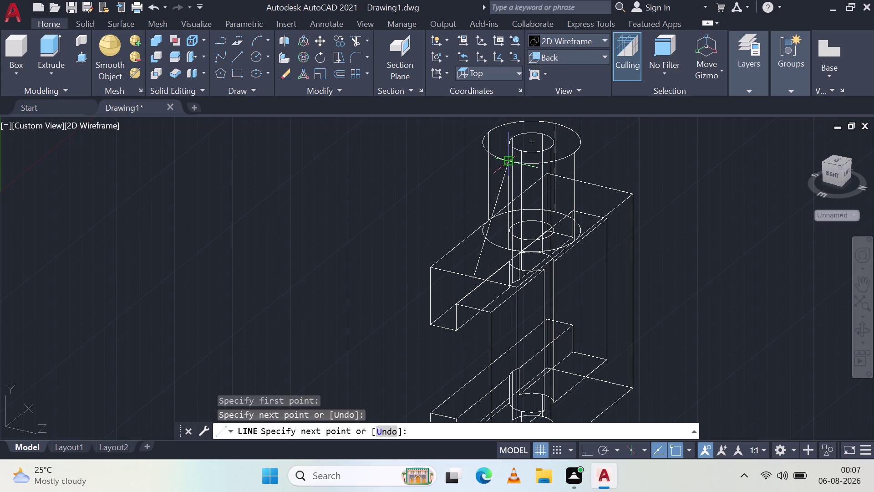
key(Escape)
middle_drag(462, 225, 527, 217)
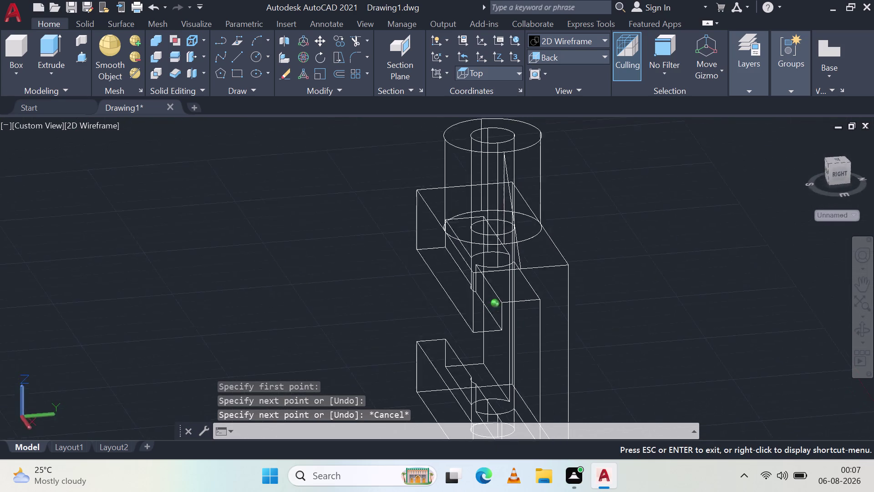
middle_drag(527, 217, 455, 277)
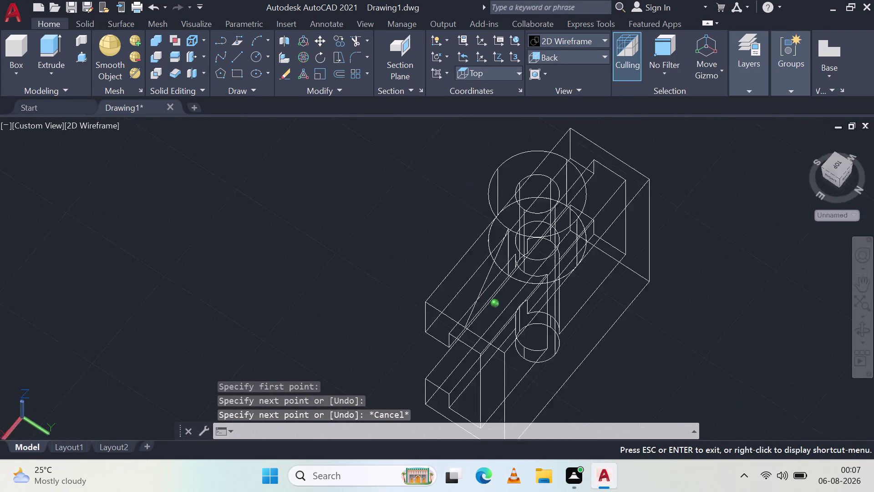
middle_drag(455, 276, 370, 191)
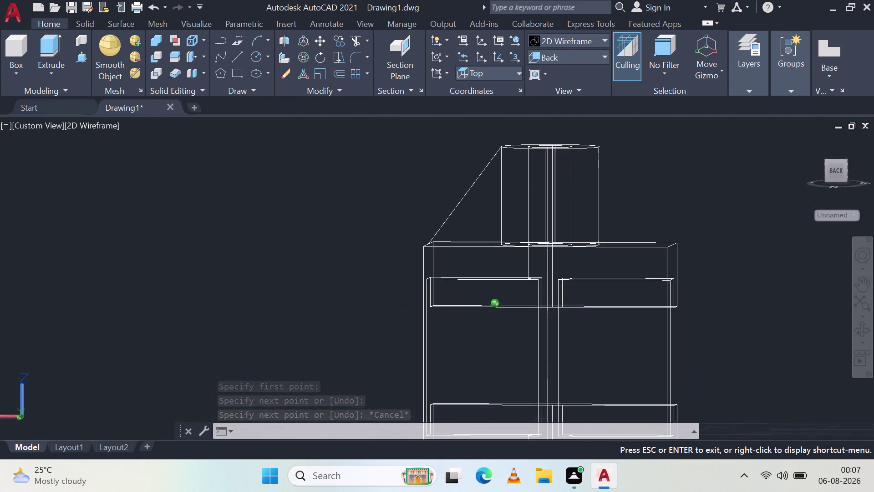
middle_drag(370, 191, 369, 188)
scroll(down, 3)
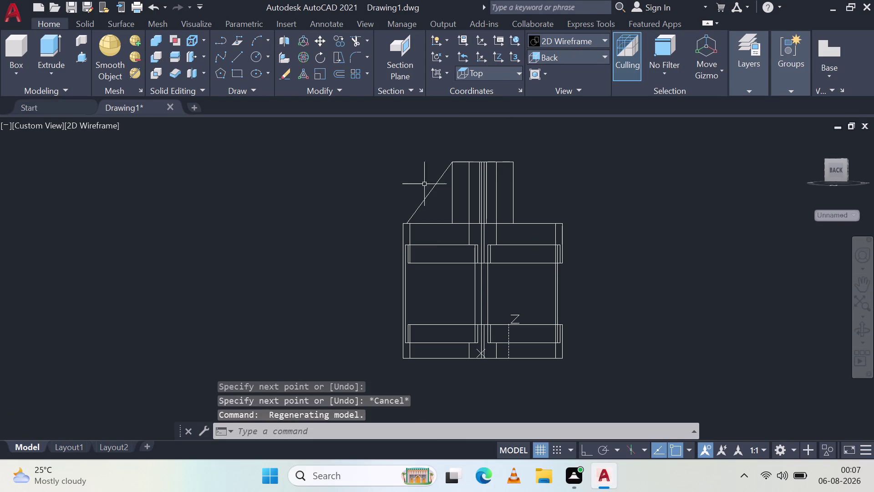
scroll(up, 3)
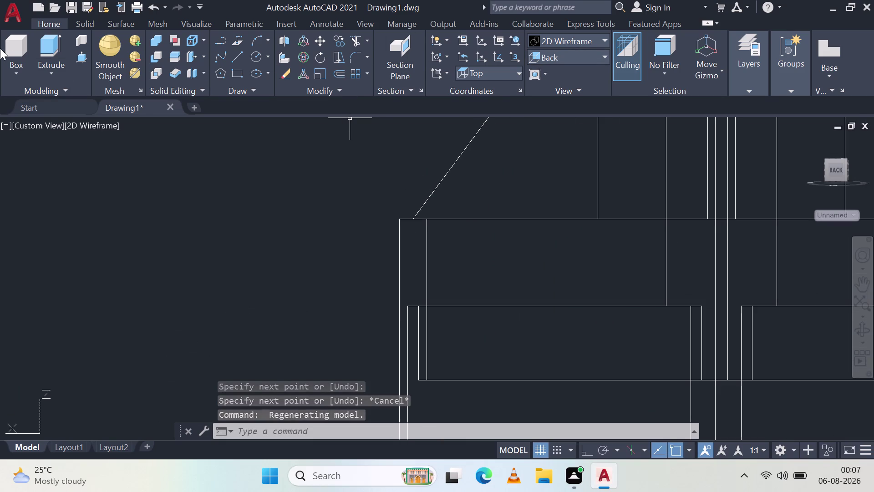
click(234, 58)
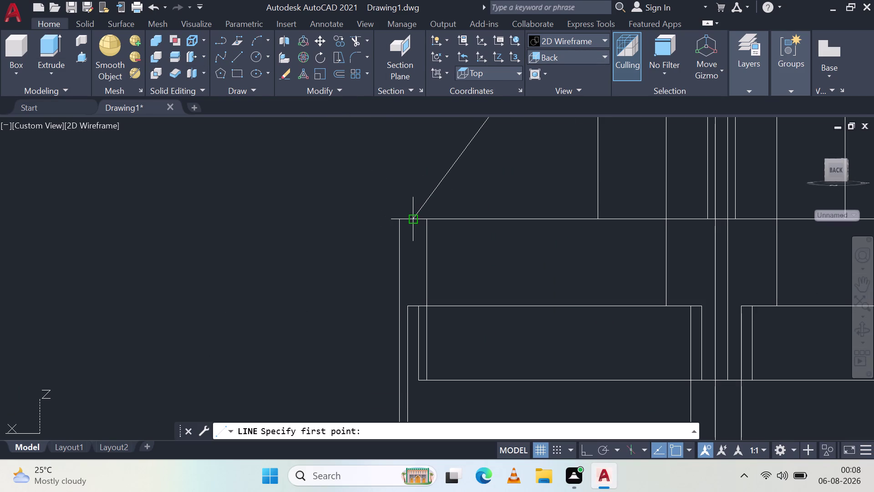
Draw the triangle lines from the web's lower corner to the boss base and side.
middle_drag(410, 216, 438, 267)
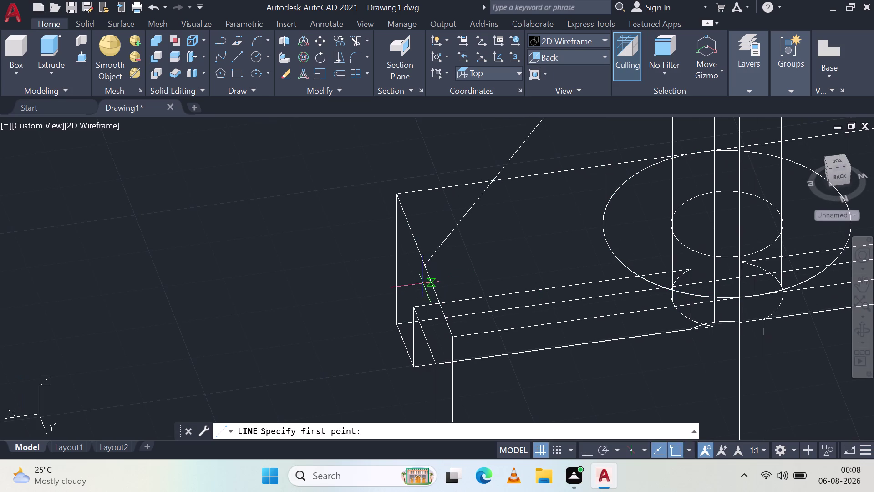
click(425, 265)
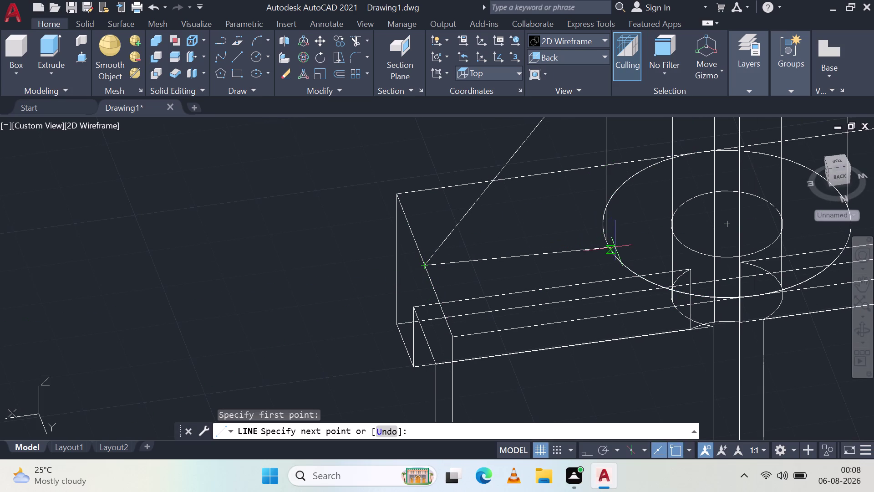
click(603, 237)
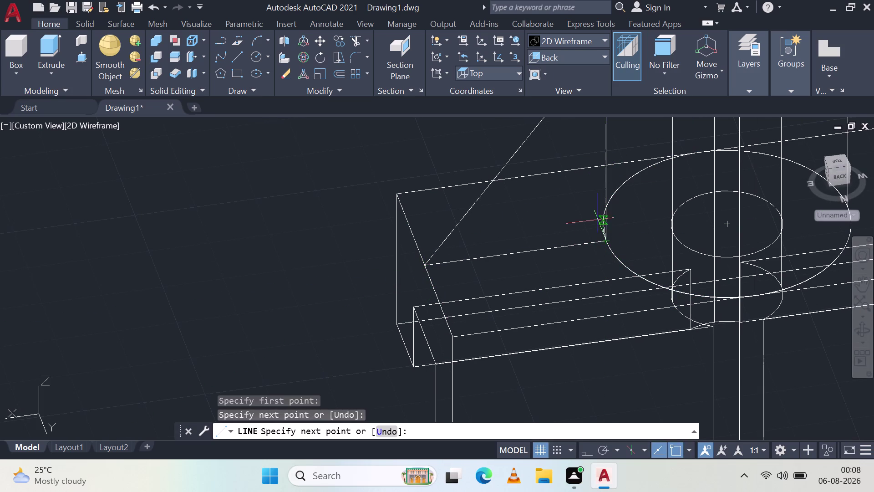
middle_drag(610, 154, 615, 320)
scroll(down, 3)
middle_click(615, 319)
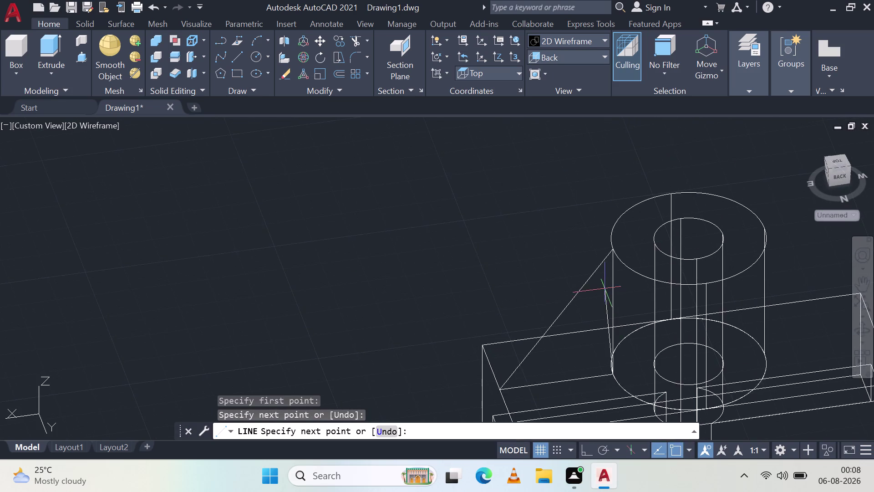
scroll(up, 3)
scroll(up, 3)
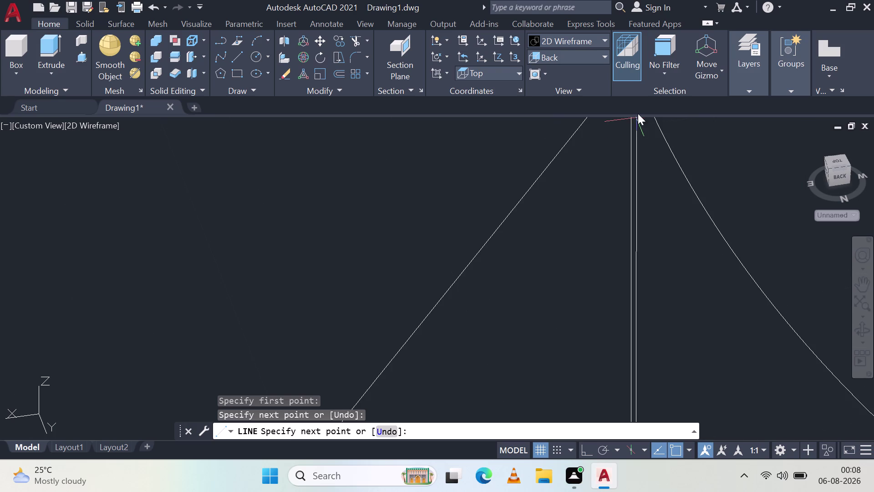
middle_drag(637, 113, 666, 334)
middle_drag(656, 316, 652, 310)
middle_drag(650, 304, 647, 297)
middle_drag(639, 159, 691, 372)
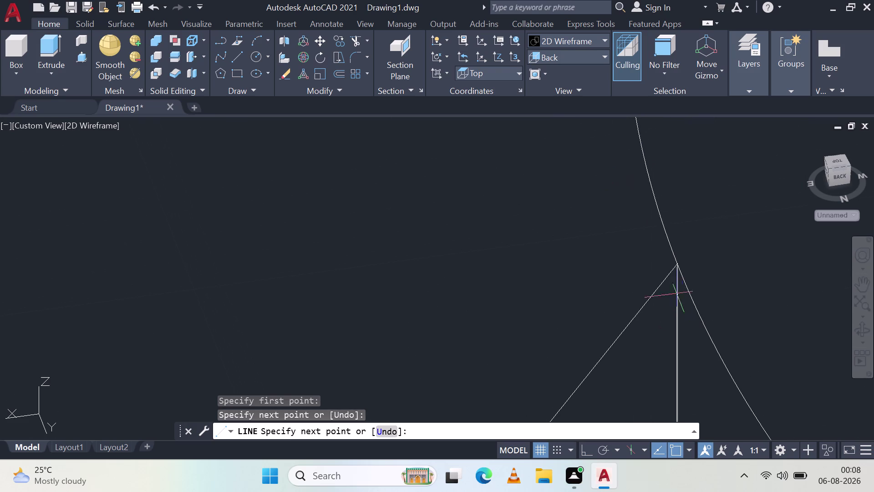
click(677, 264)
key(Escape)
Select the slanted, vertical and bottom triangle lines and JOIN them.
scroll(down, 3)
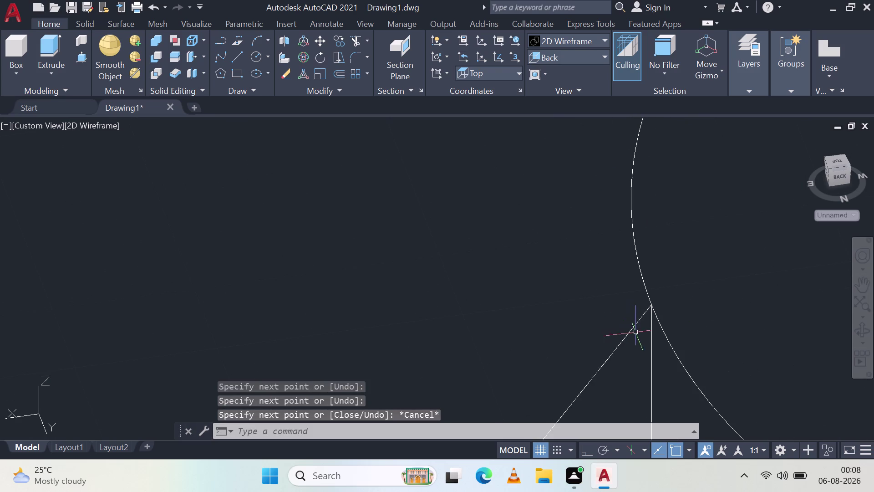
click(652, 359)
click(632, 330)
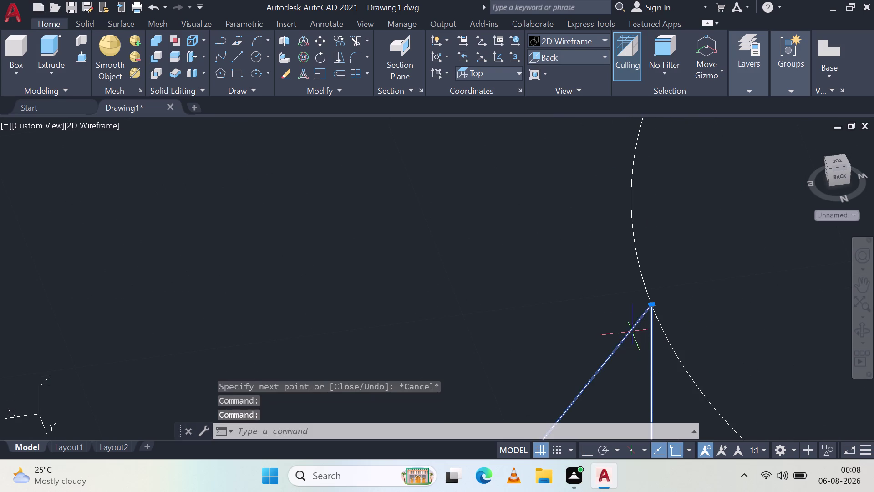
scroll(down, 3)
middle_drag(636, 358, 631, 178)
scroll(down, 3)
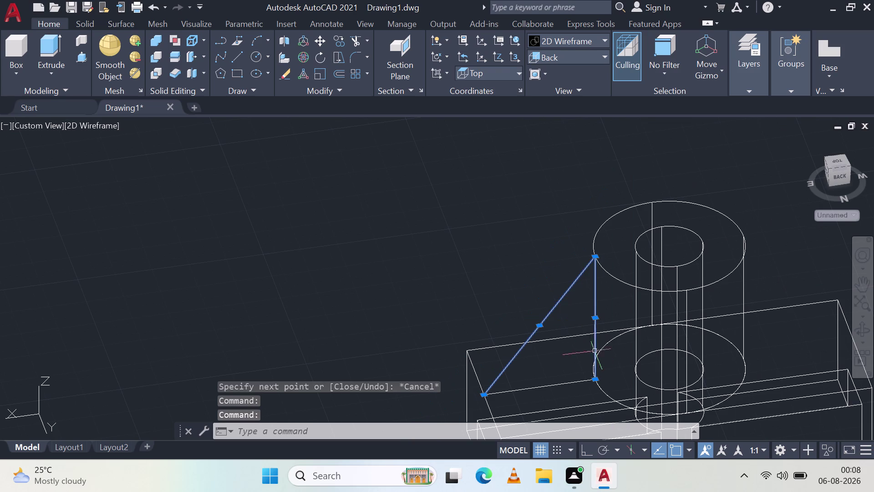
click(572, 382)
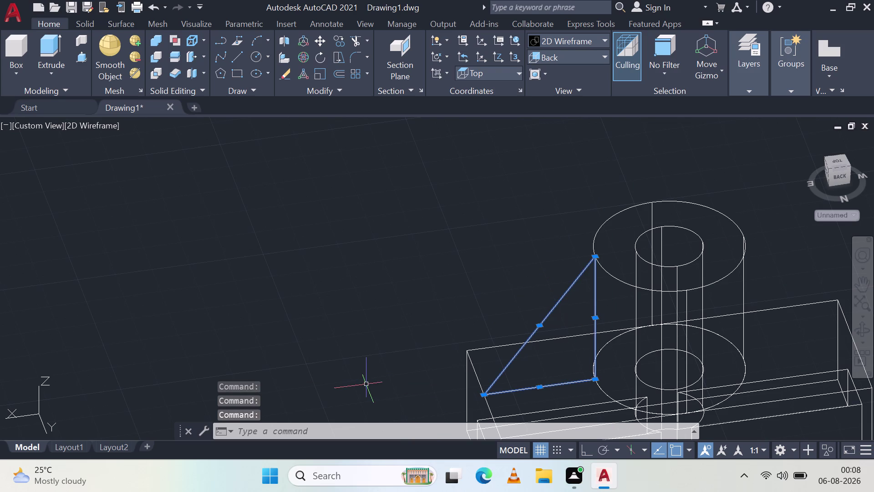
key(j)
key(space)
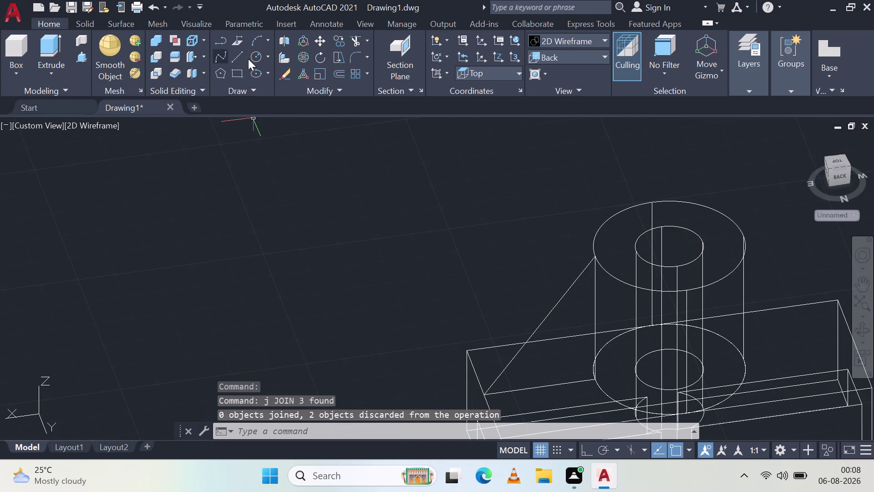
Apply the Shades of Gray visual style and try a press-pull, cancelling it.
click(573, 39)
click(678, 124)
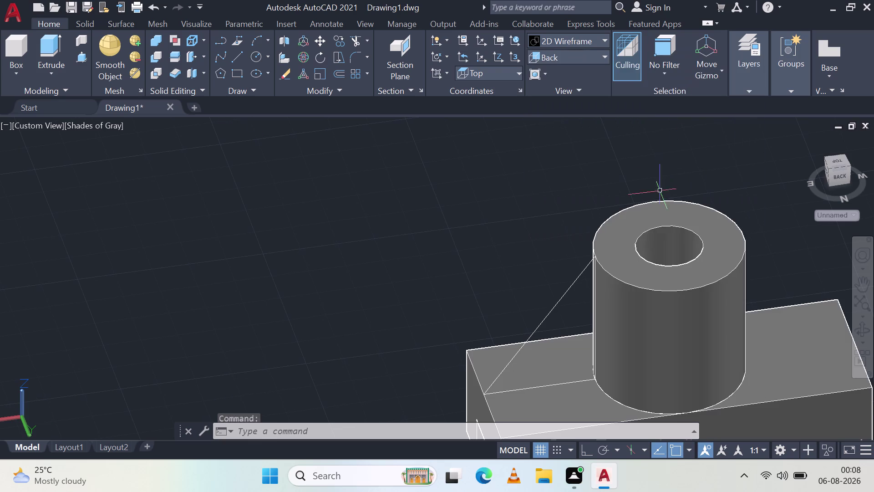
click(48, 53)
click(78, 57)
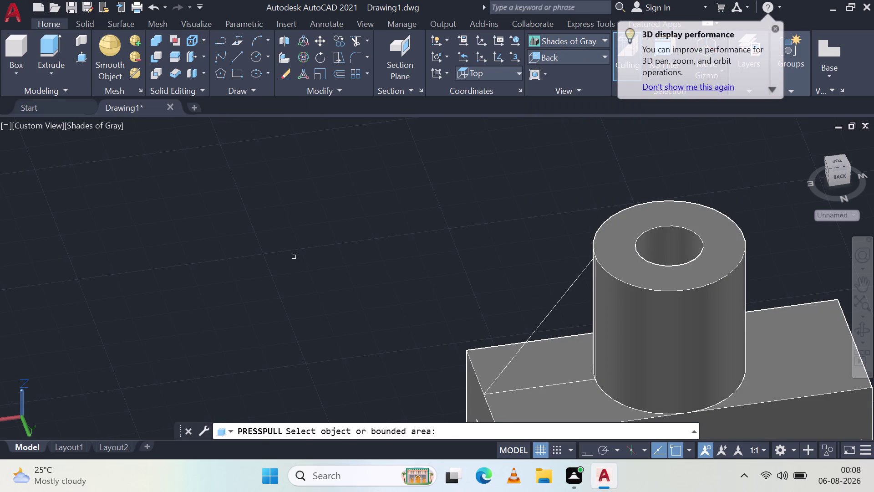
click(570, 366)
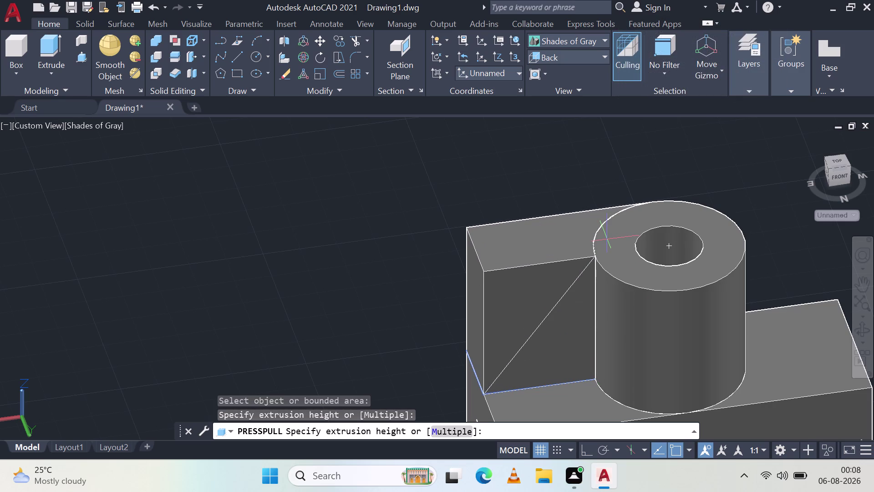
key(Escape)
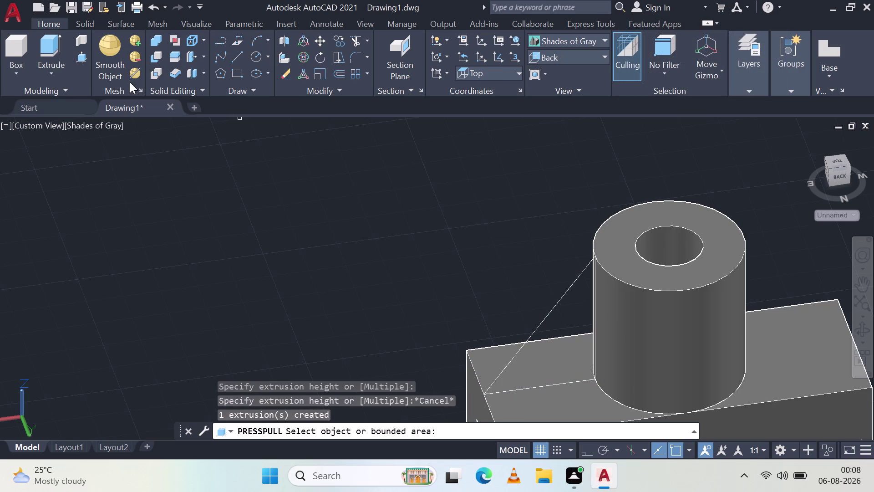
Retry PRESSPULL inside the triangular area and cancel it again.
click(79, 56)
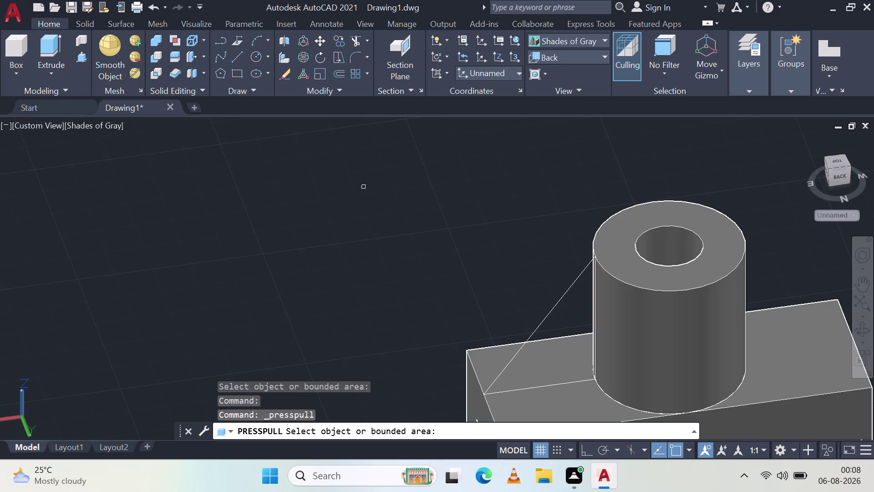
click(562, 301)
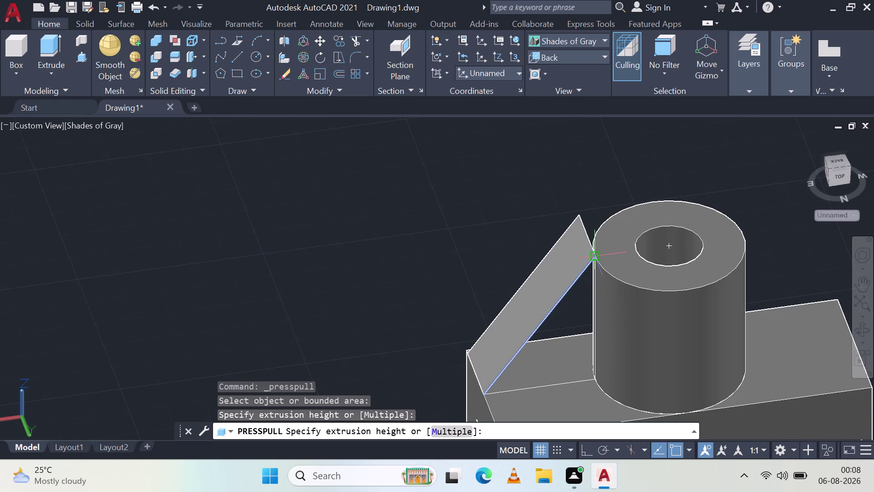
key(Escape)
click(47, 43)
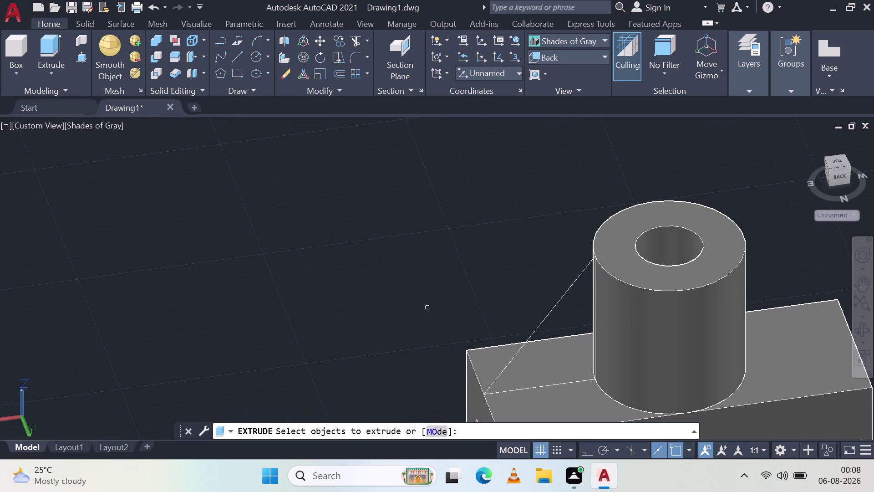
click(560, 300)
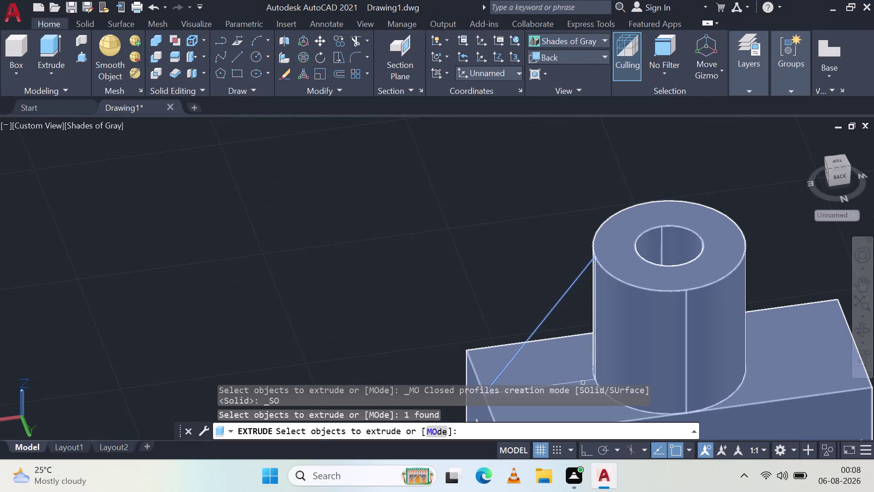
click(583, 383)
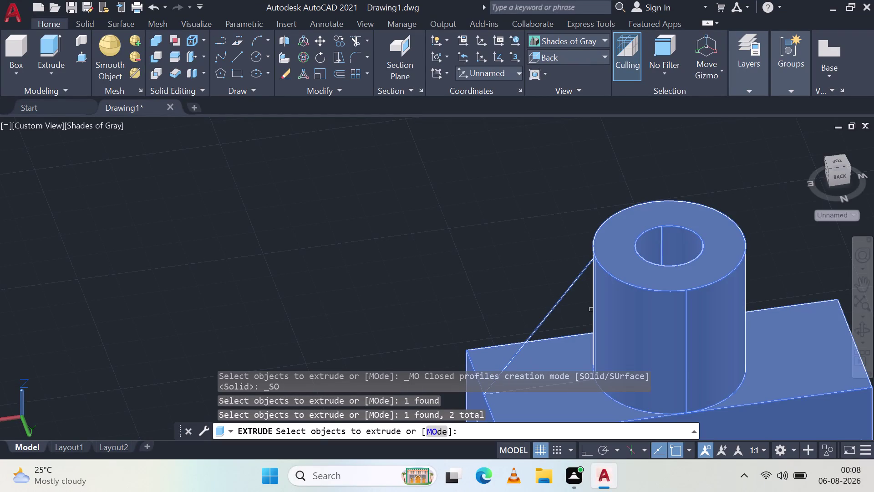
click(591, 309)
key(space)
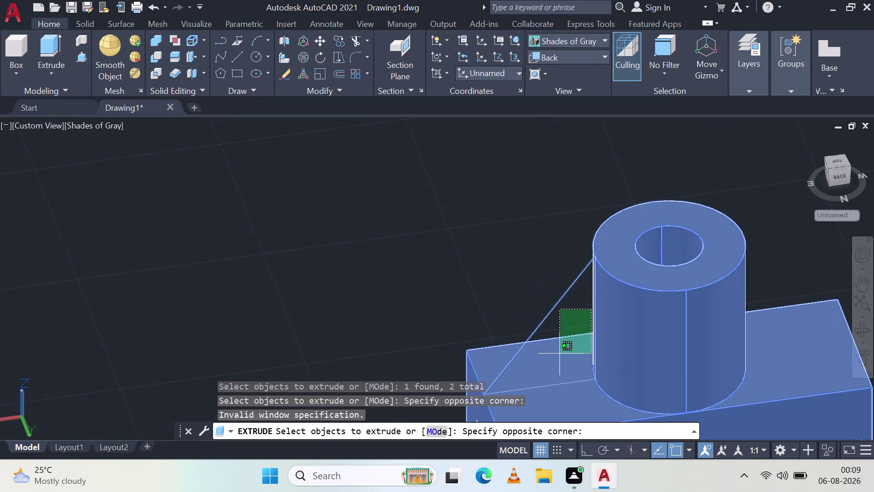
key(space)
key(space)
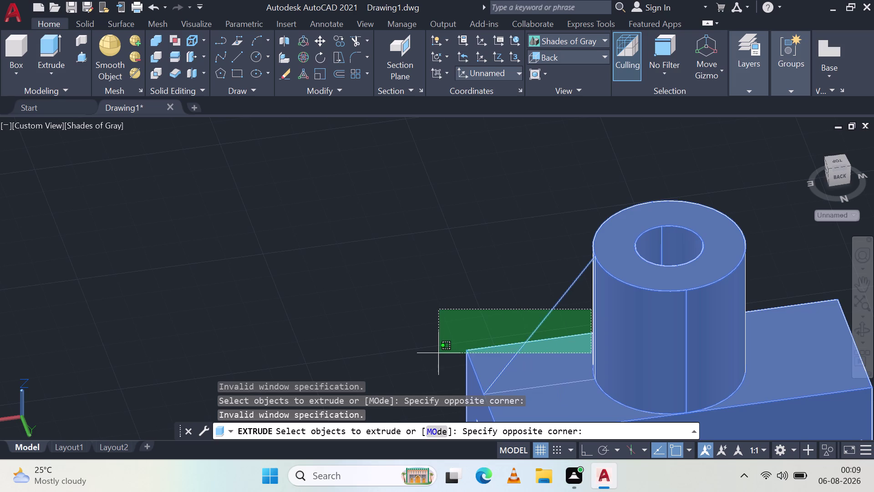
key(space)
key(Escape)
click(569, 322)
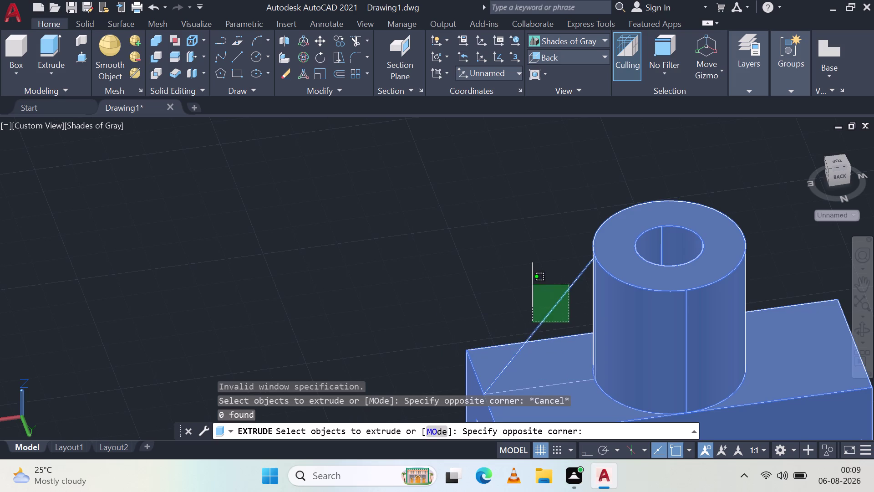
click(586, 319)
key(Escape)
key(Escape)
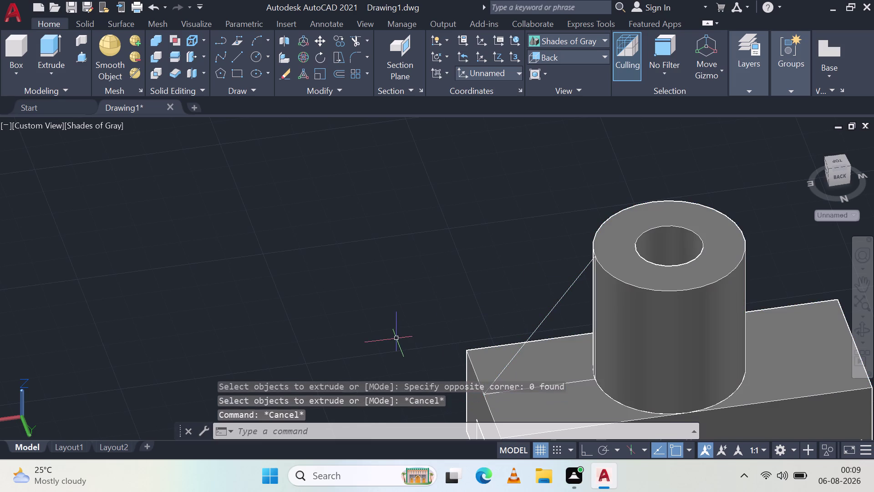
scroll(down, 3)
middle_drag(515, 309, 535, 249)
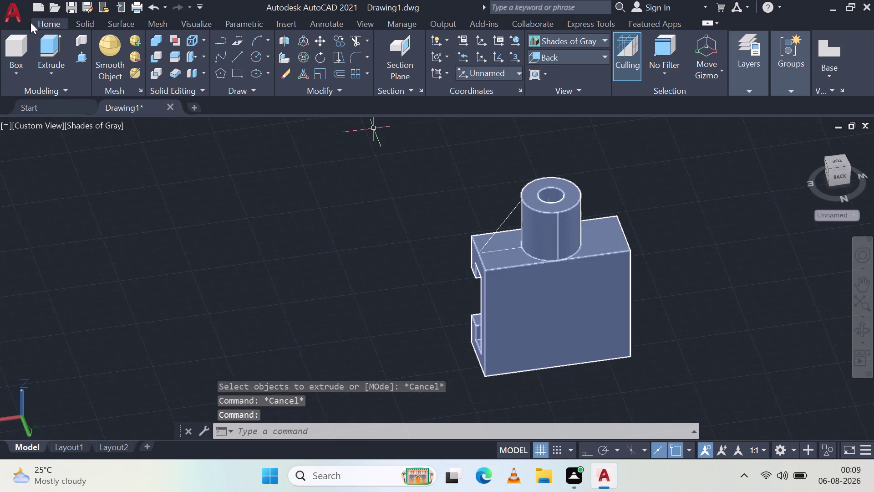
click(42, 50)
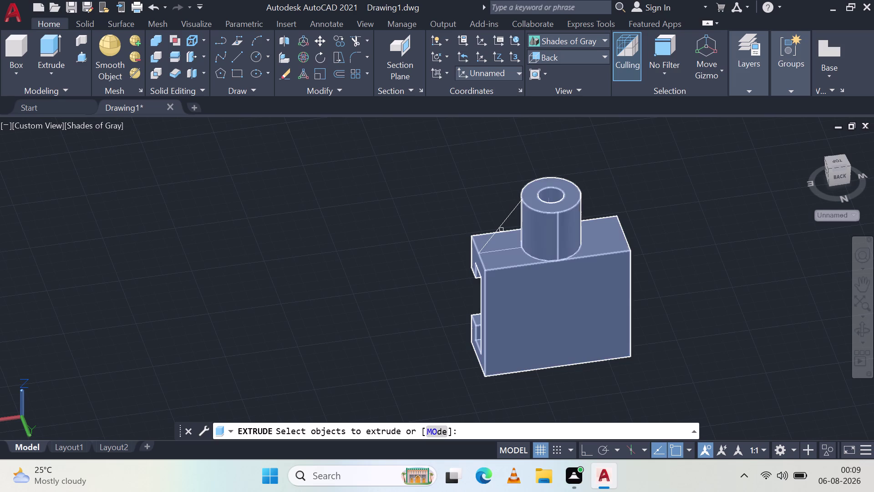
click(516, 250)
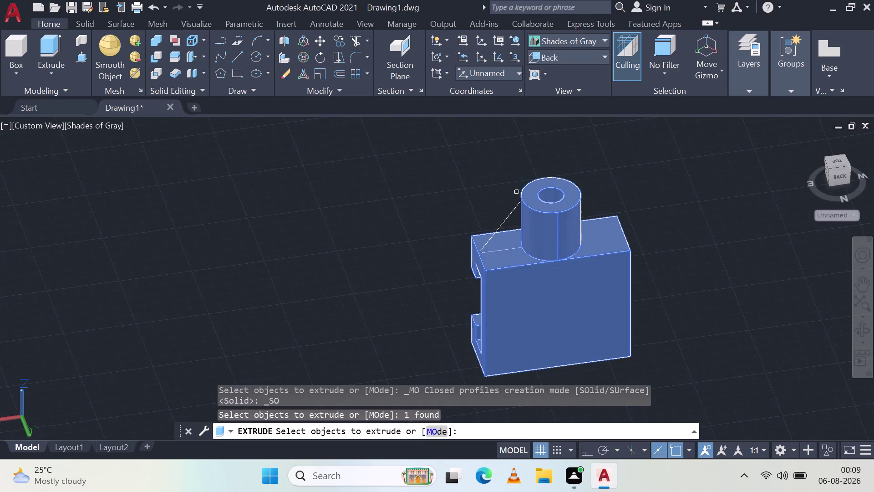
click(513, 228)
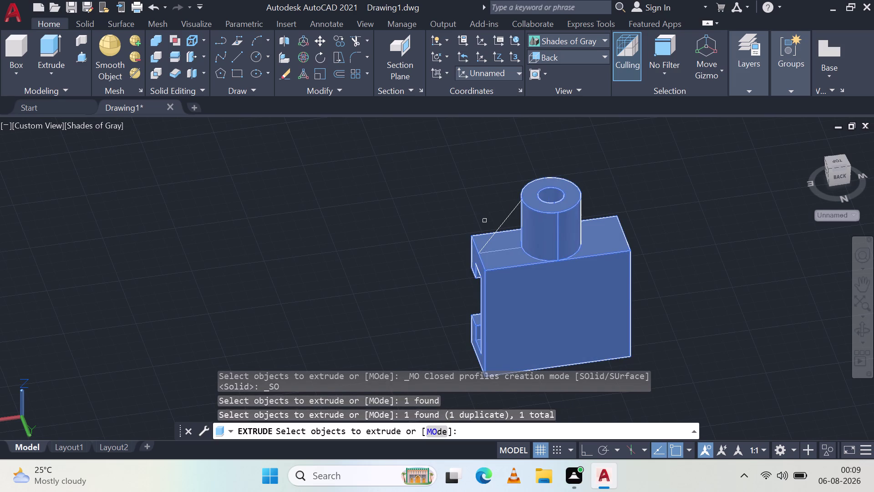
key(Return)
click(508, 233)
click(508, 217)
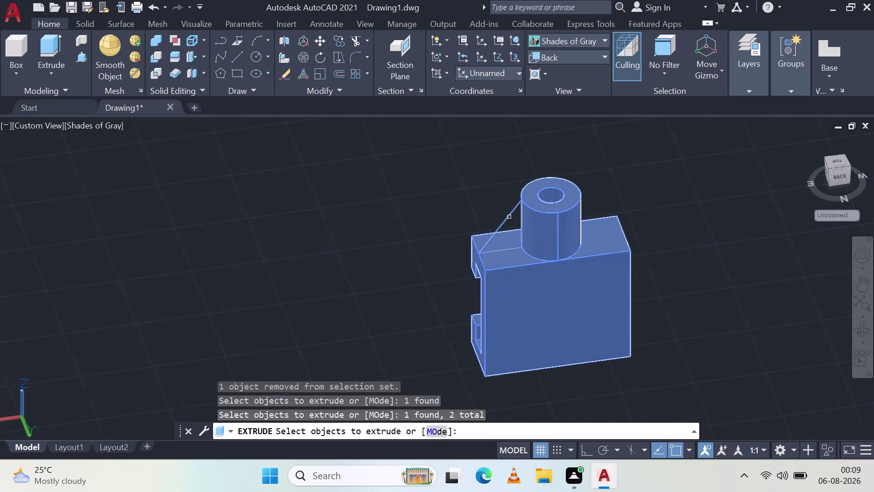
click(509, 217)
click(458, 165)
key(Escape)
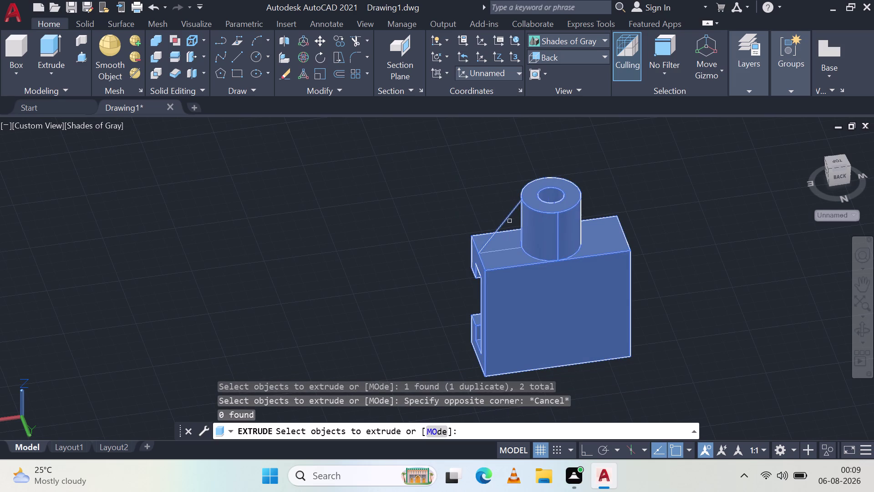
key(Escape)
key(Escape)
key(Escape)
scroll(up, 3)
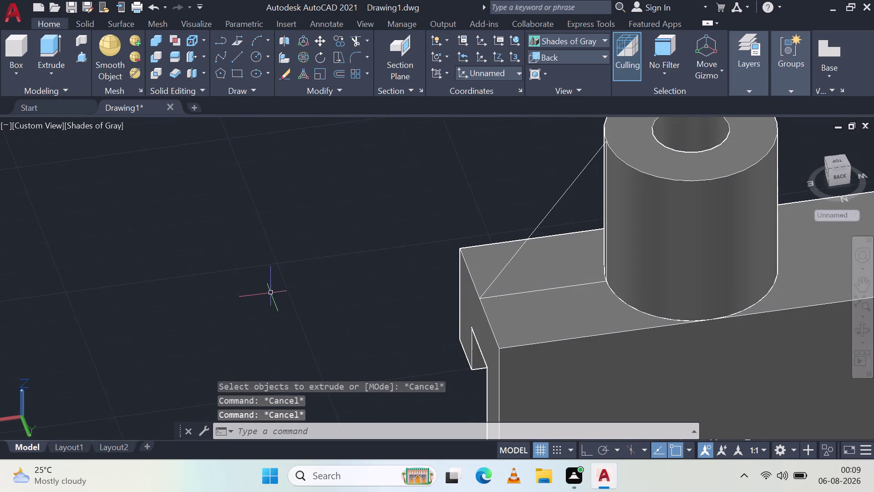
click(241, 59)
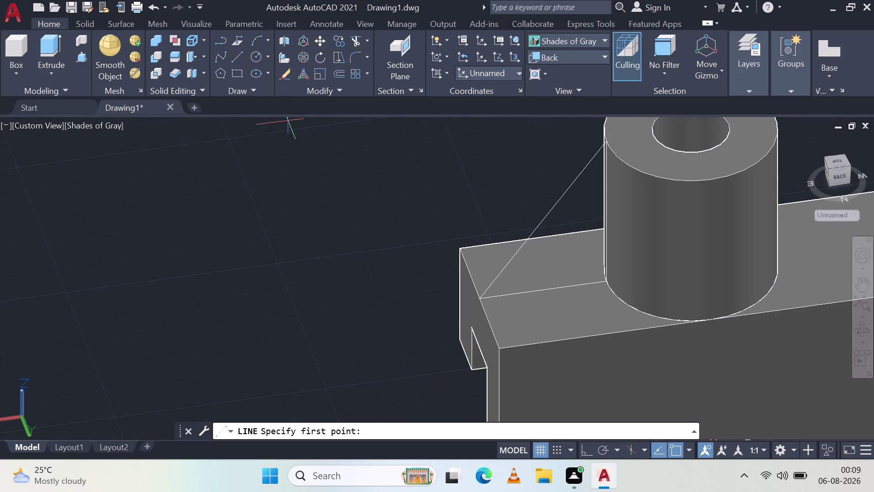
middle_drag(443, 239, 502, 268)
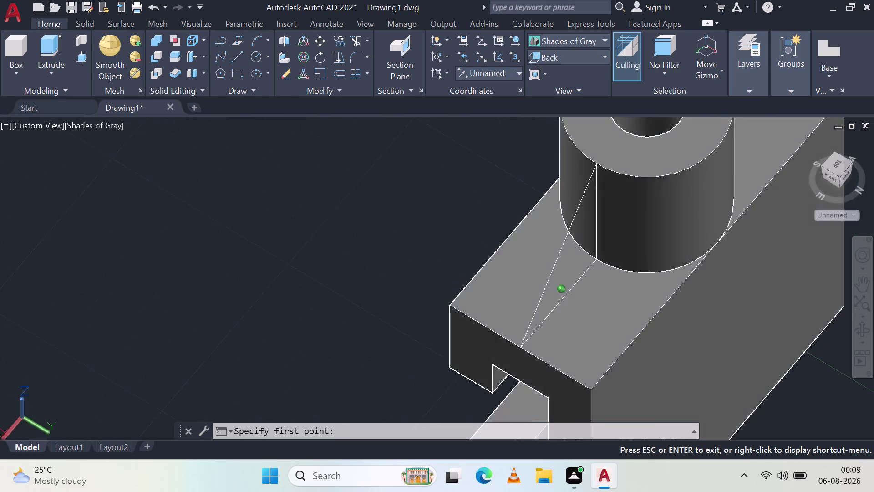
middle_drag(502, 268, 564, 268)
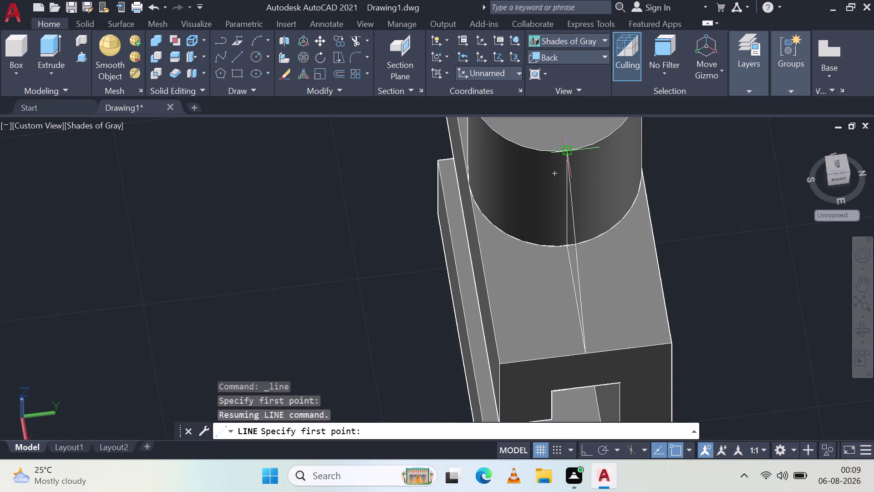
click(564, 153)
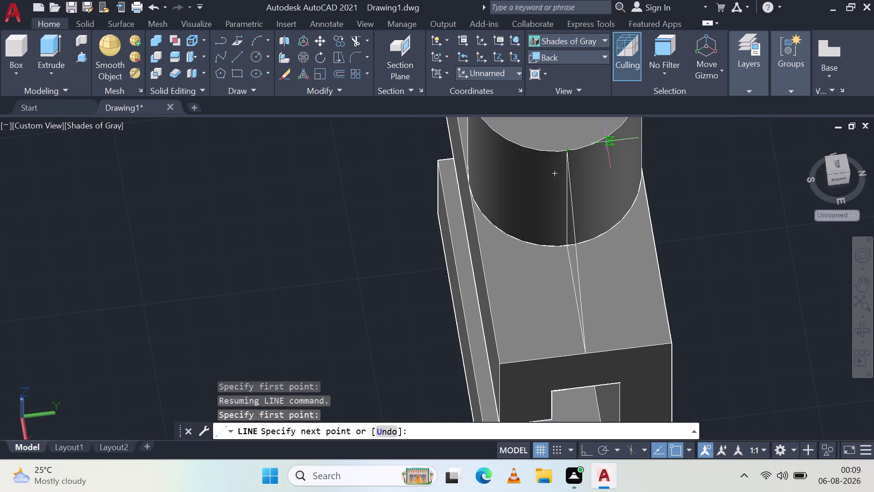
key(Escape)
key(Escape)
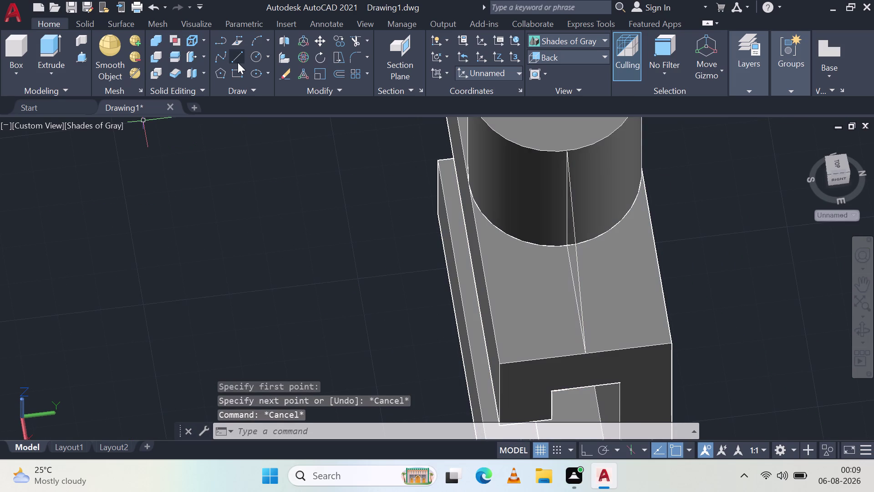
click(341, 44)
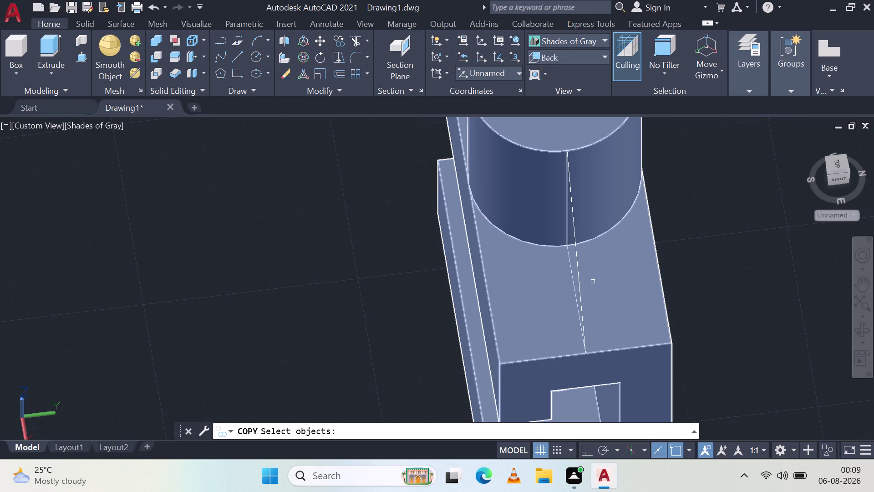
click(576, 245)
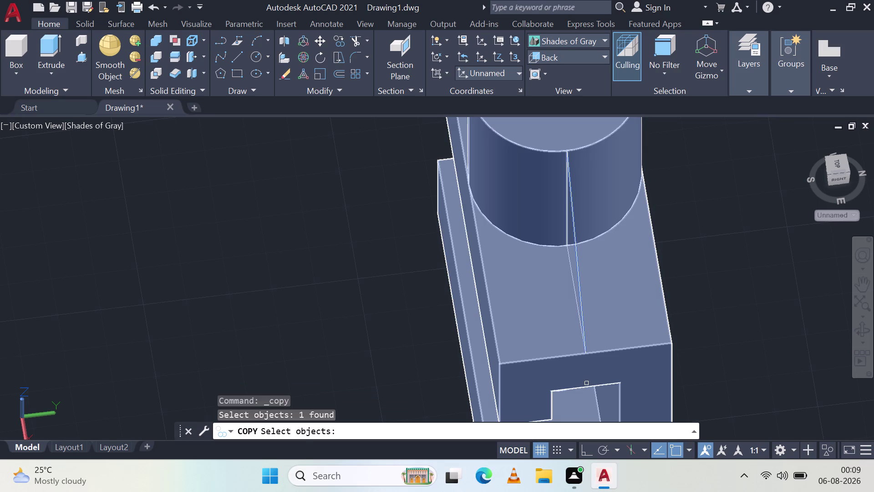
key(space)
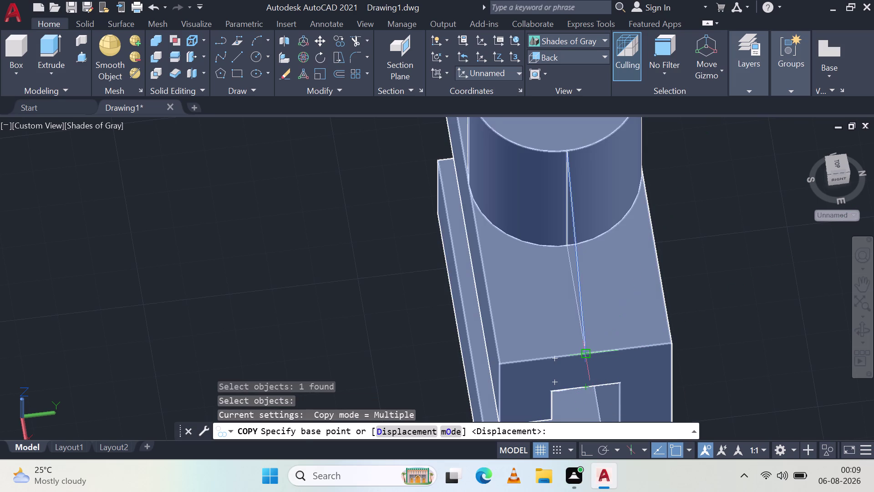
click(586, 354)
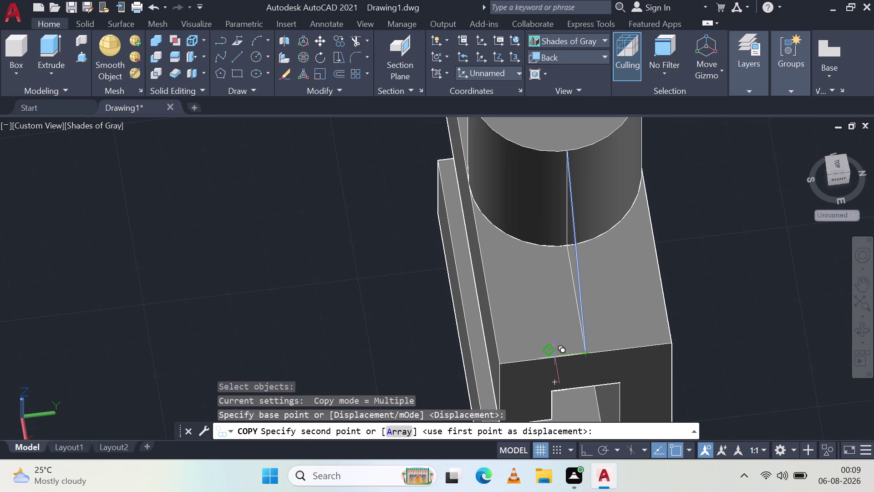
text(4)
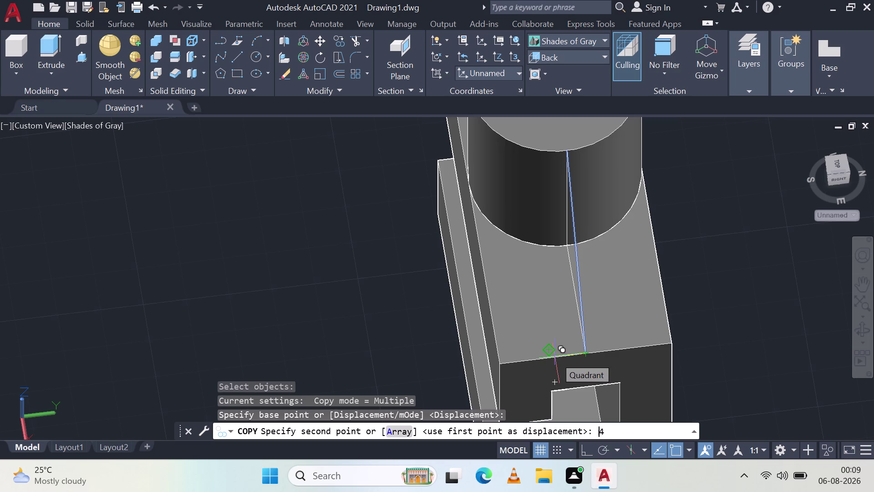
text(.5)
key(space)
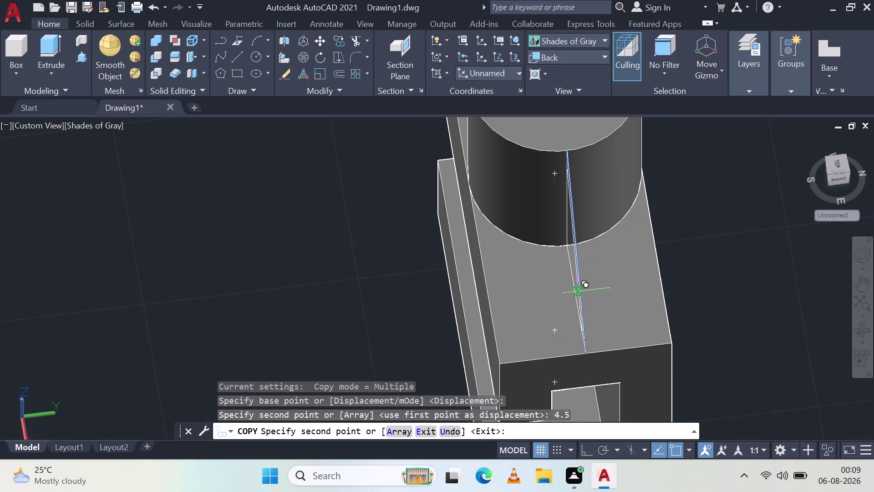
key(Escape)
middle_drag(598, 277, 526, 244)
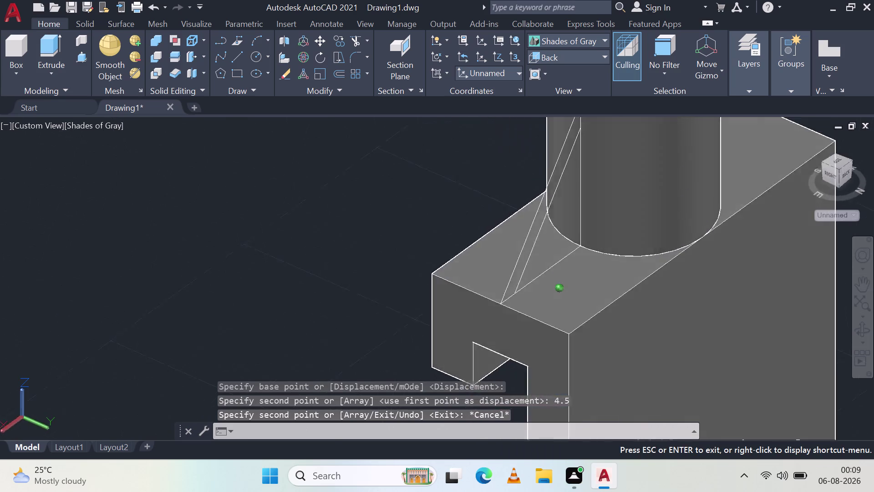
middle_drag(526, 244, 469, 209)
key(ctrl+z)
key(ctrl+z)
key(ctrl+z)
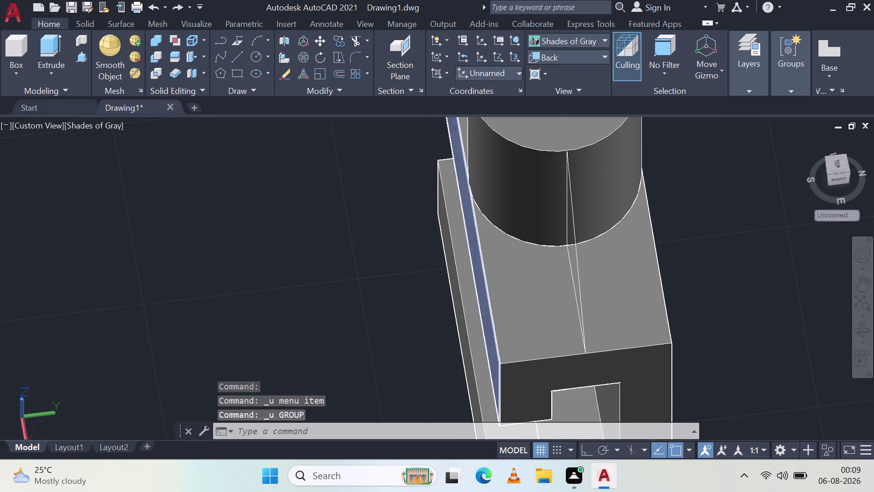
scroll(up, 3)
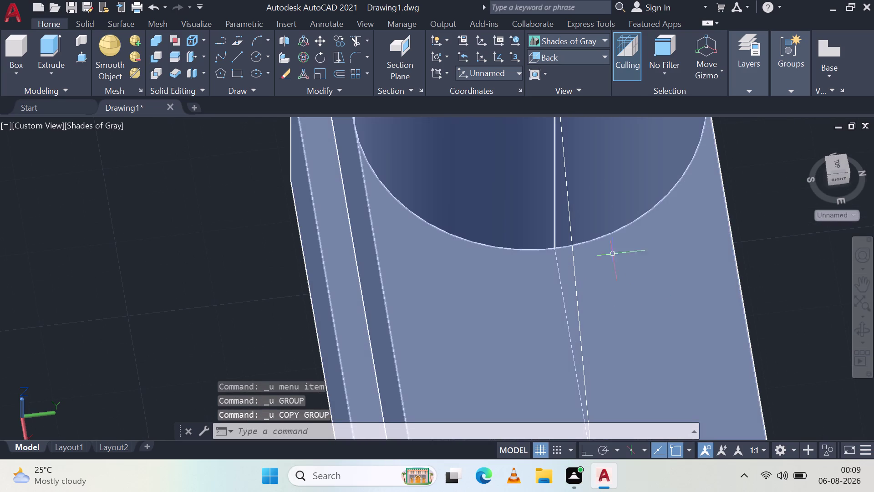
click(574, 52)
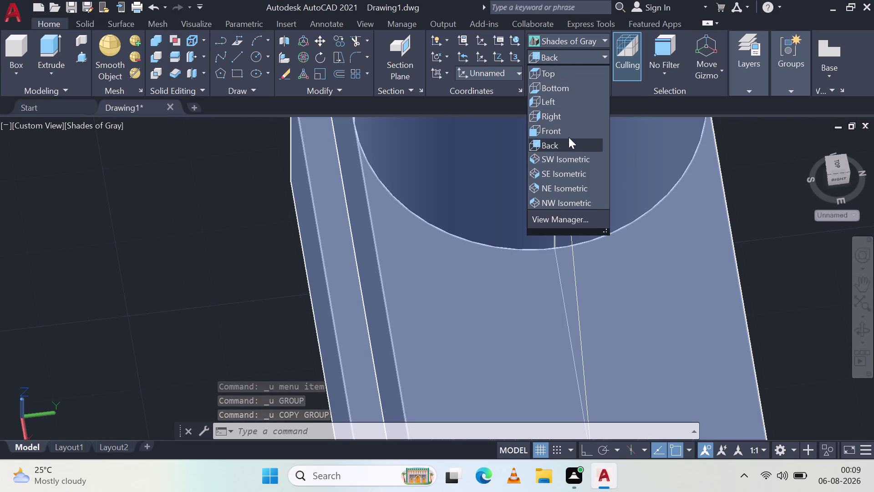
click(569, 145)
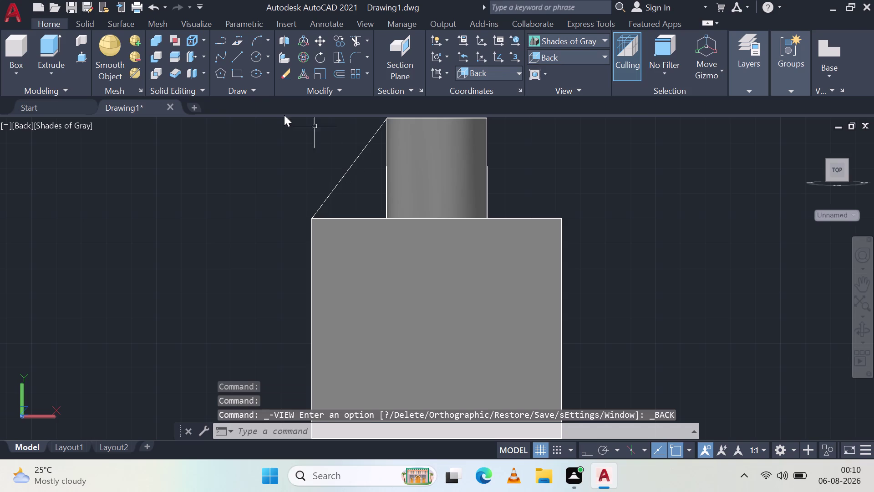
middle_drag(280, 178, 300, 195)
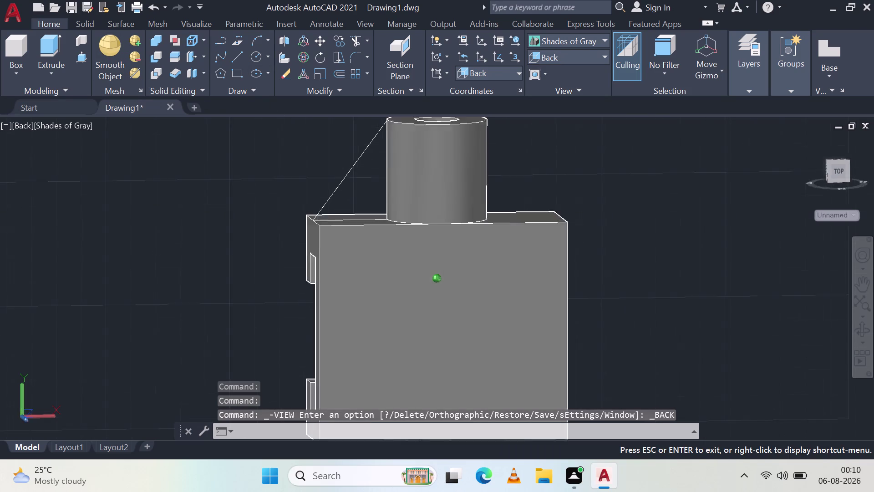
middle_drag(300, 195, 341, 232)
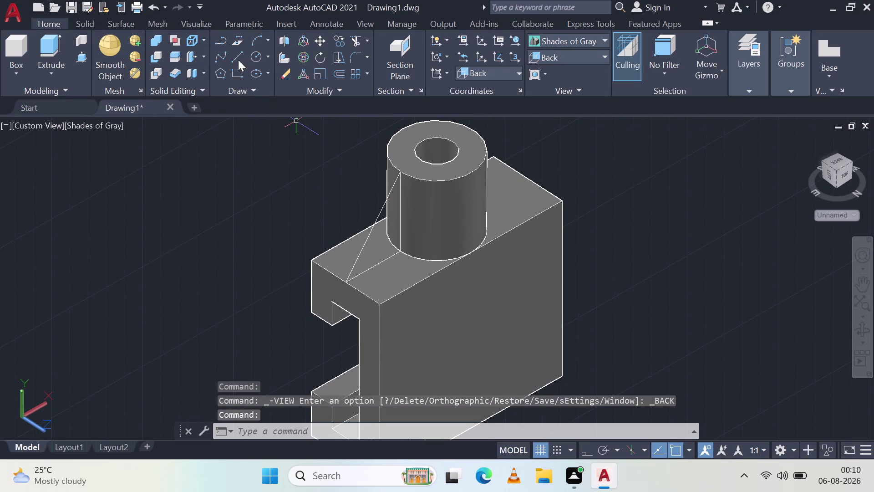
click(238, 59)
middle_drag(343, 274, 427, 302)
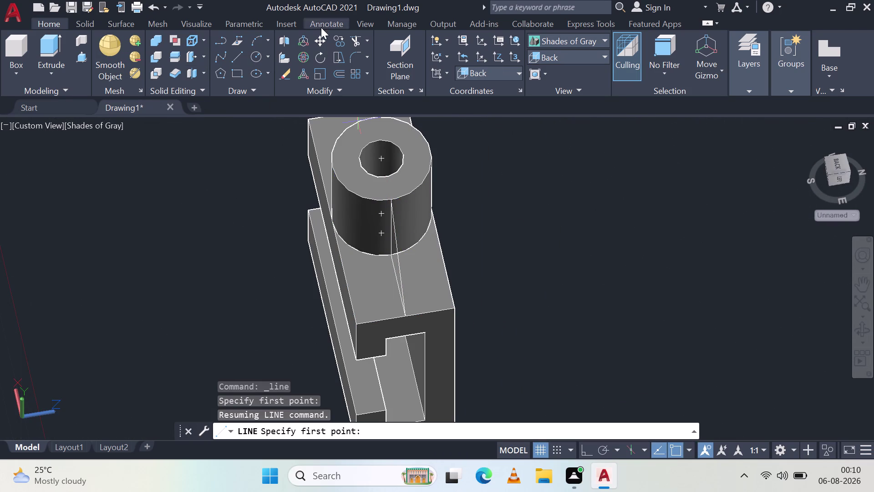
click(334, 35)
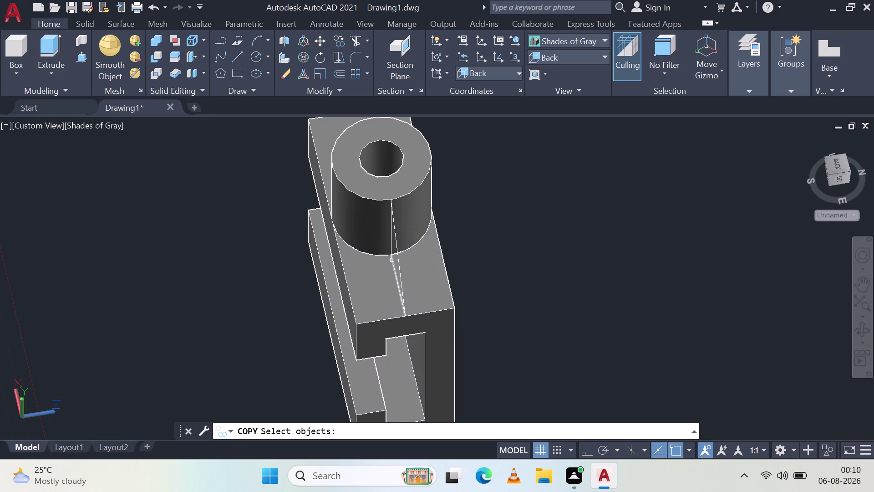
click(398, 253)
key(space)
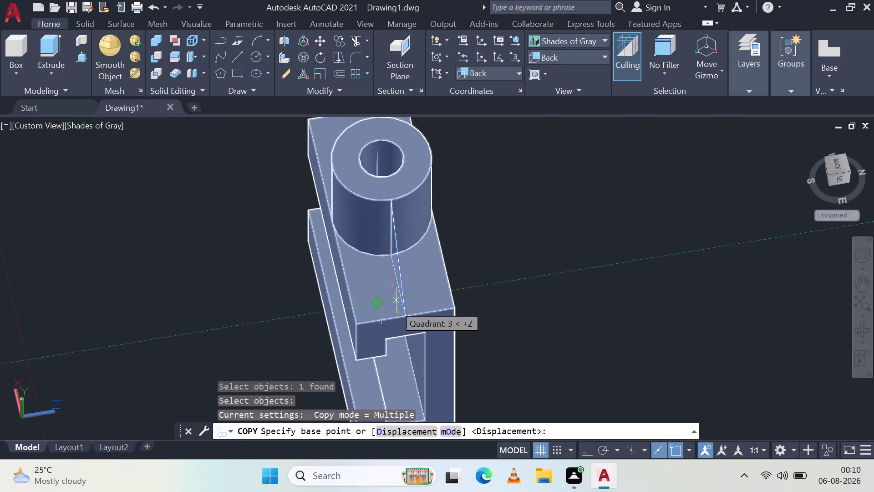
click(405, 314)
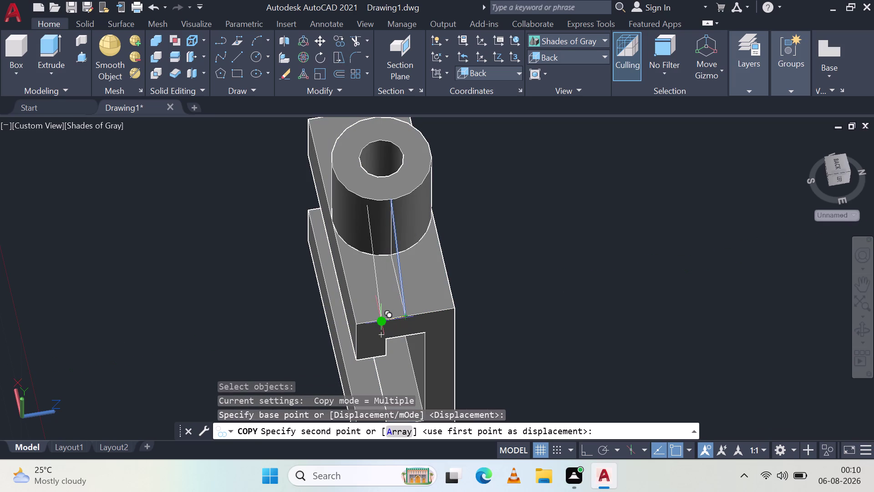
text(4.)
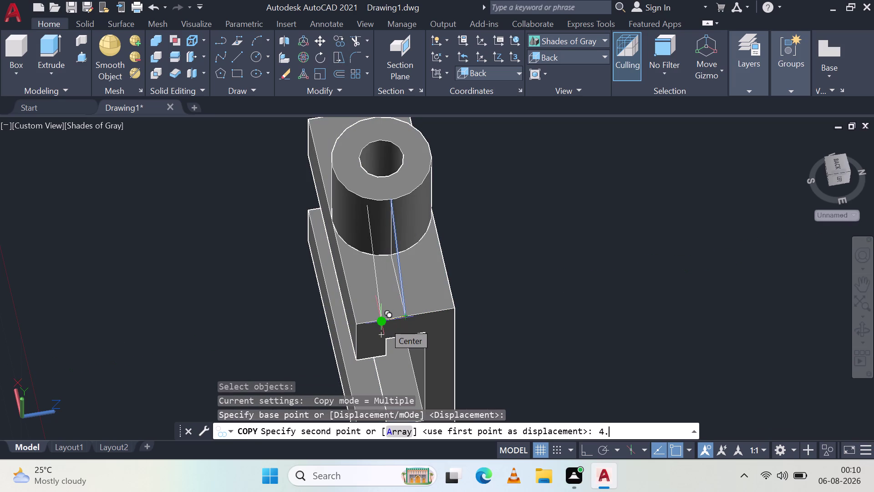
text(5)
key(space)
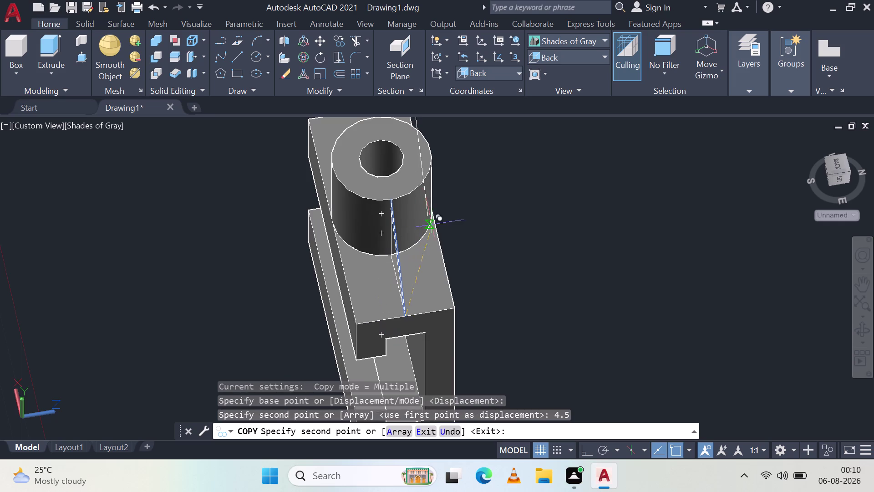
key(Escape)
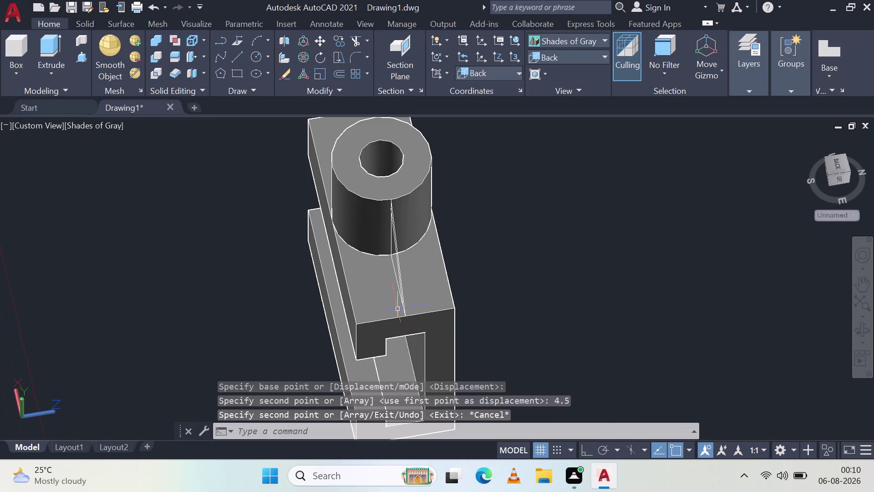
middle_drag(361, 297, 489, 195)
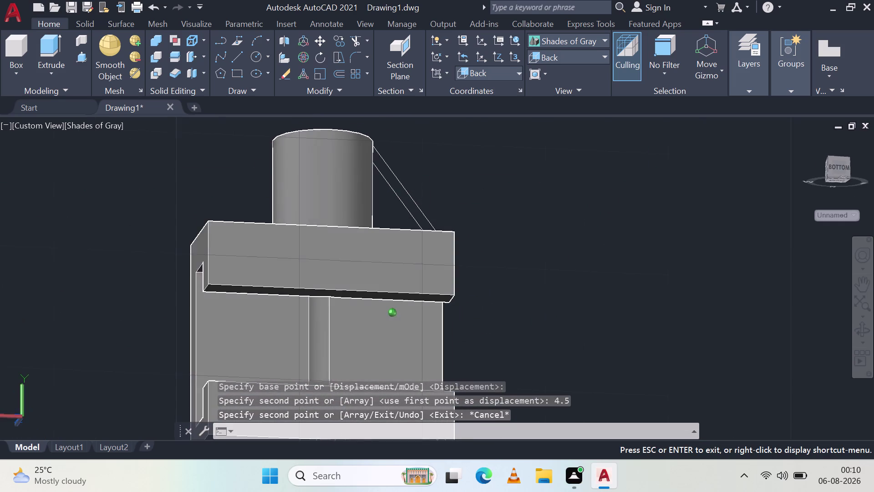
middle_drag(489, 194, 242, 223)
key(ctrl+z)
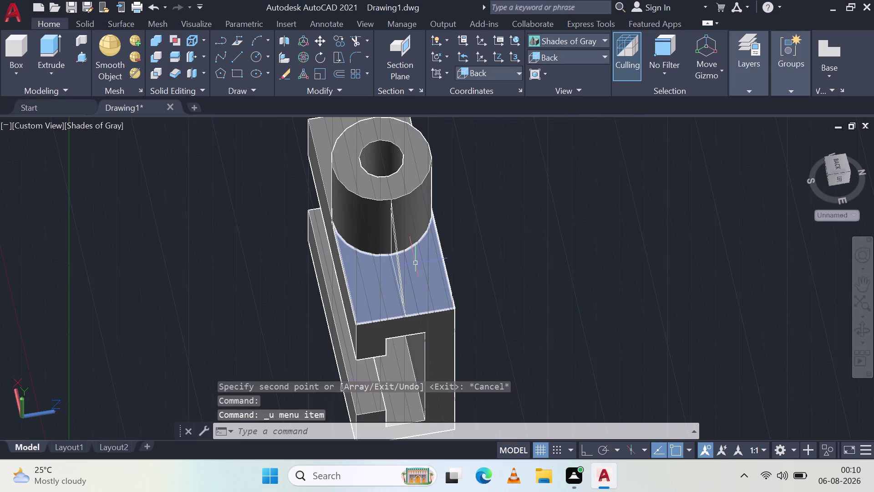
key(ctrl+z)
key(ctrl+z)
scroll(up, 3)
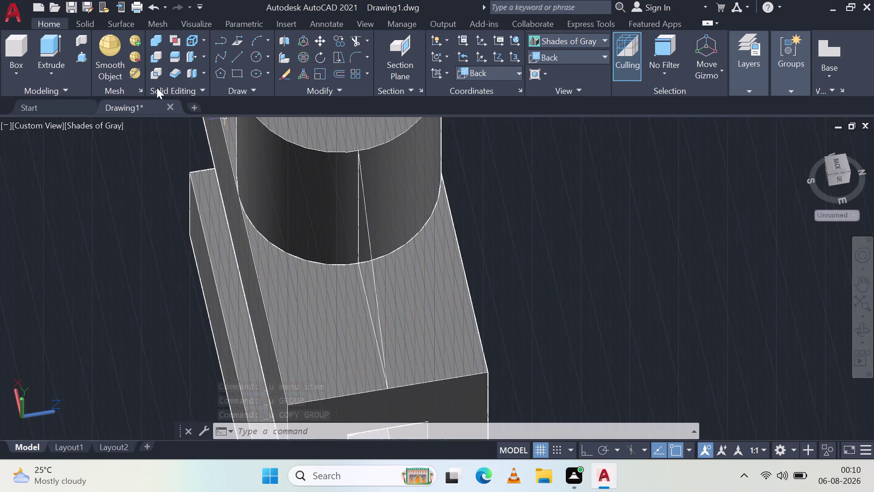
click(233, 56)
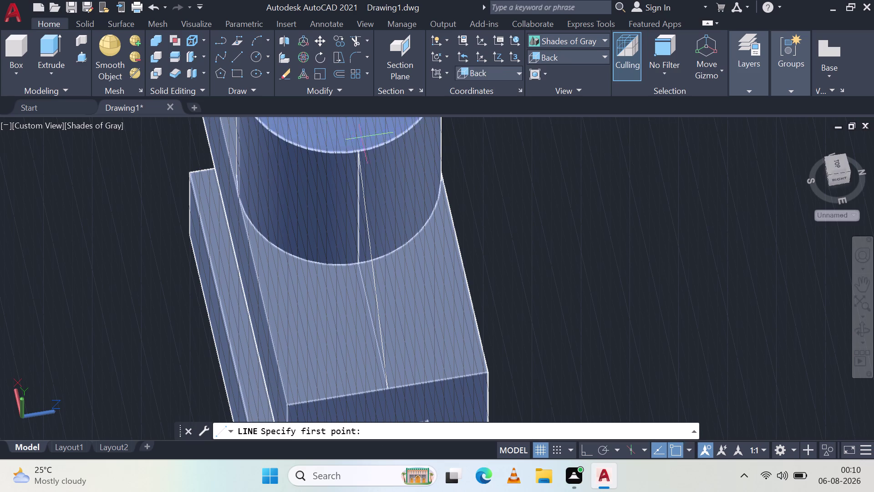
click(358, 152)
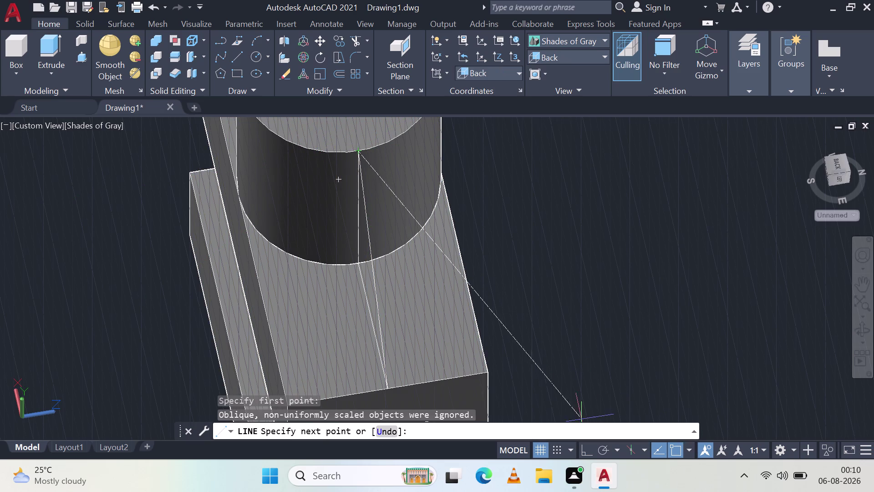
click(607, 450)
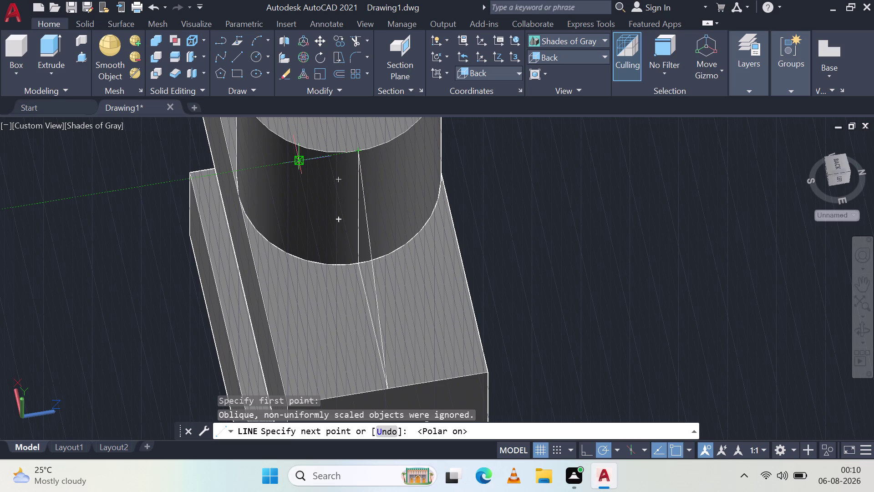
text(4)
text(,)
key(BackSpace)
text(.)
text(4)
key(BackSpace)
key(5)
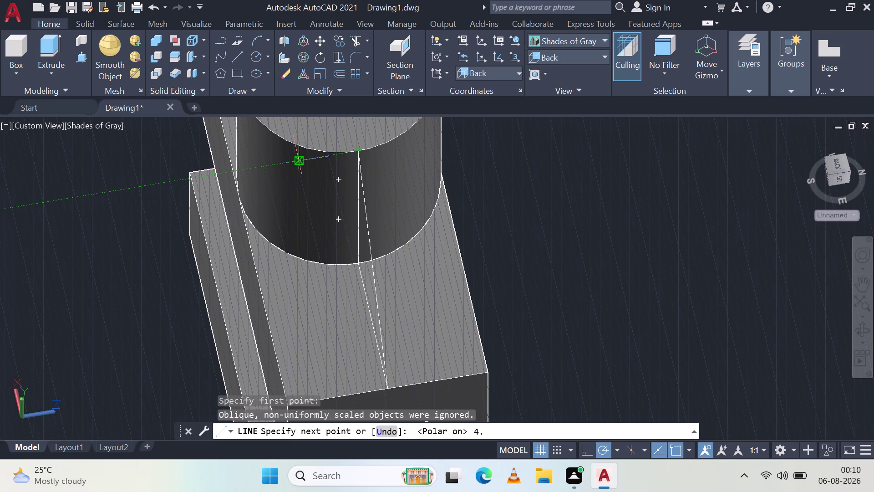
key(Return)
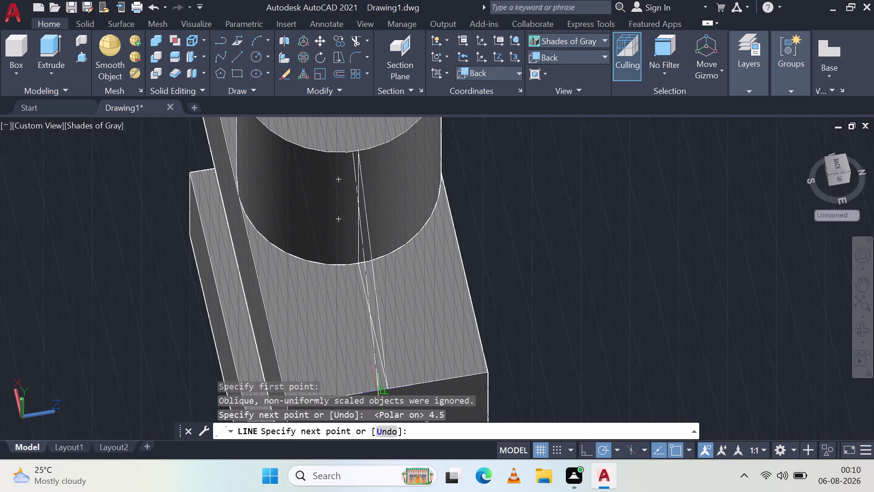
scroll(up, 3)
scroll(up, 3)
scroll(down, 3)
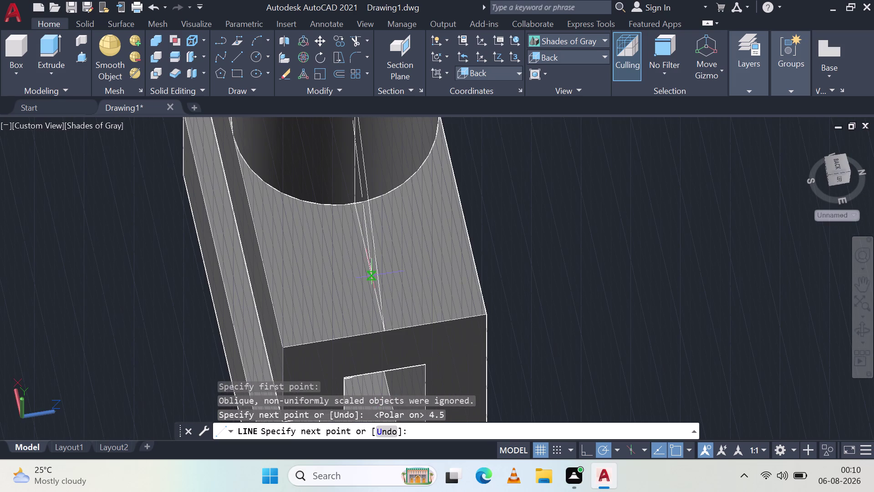
key(Escape)
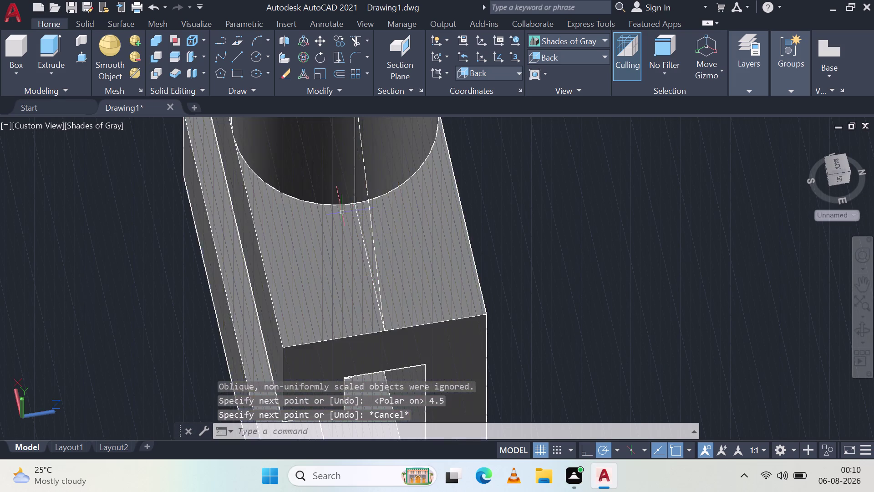
scroll(up, 3)
scroll(down, 3)
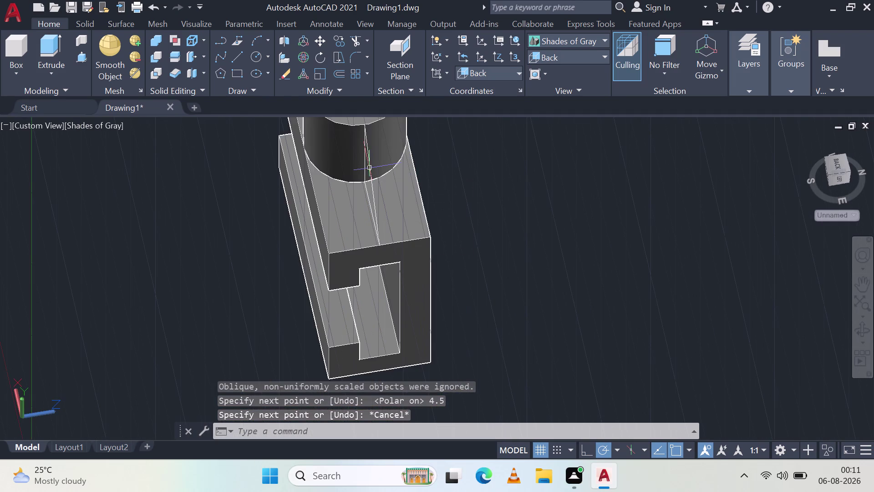
scroll(up, 3)
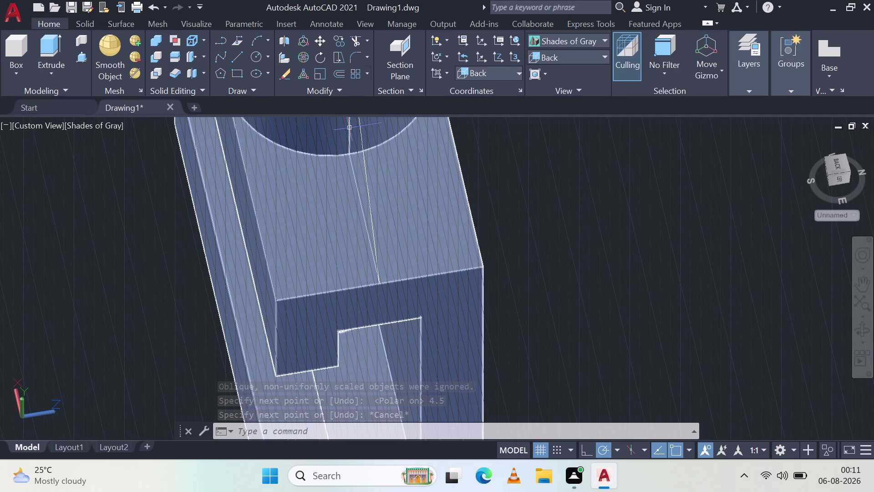
middle_drag(348, 142, 390, 296)
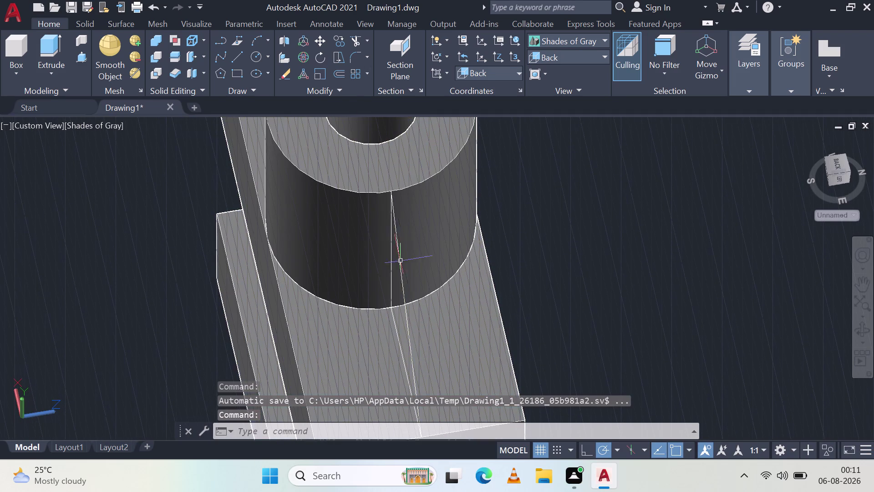
scroll(down, 3)
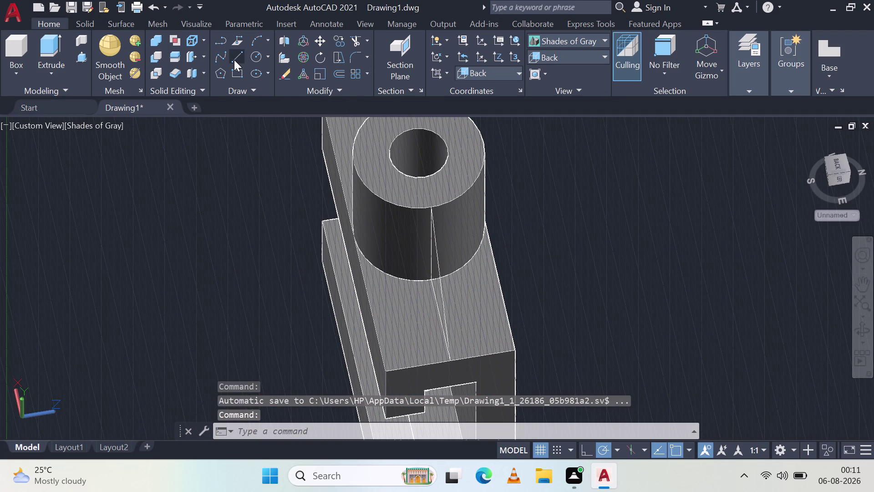
click(234, 60)
key(Escape)
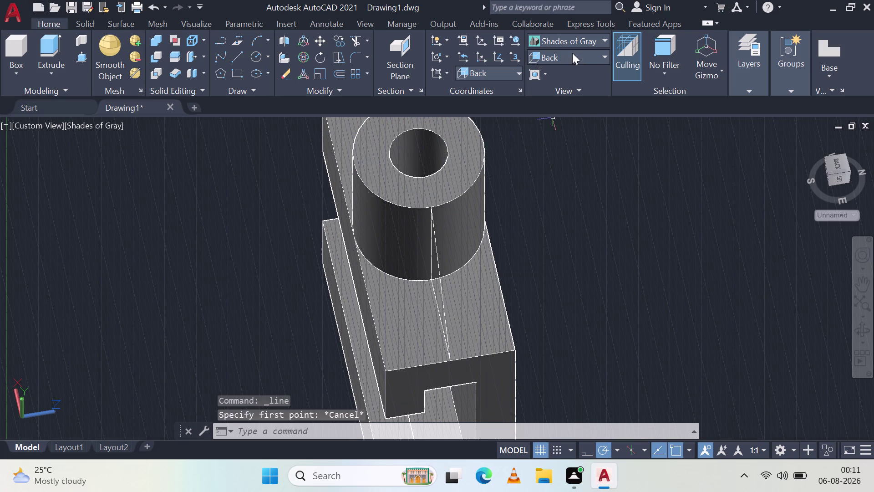
Switch to the Back view and pan so the body sits to the right.
click(572, 53)
click(568, 142)
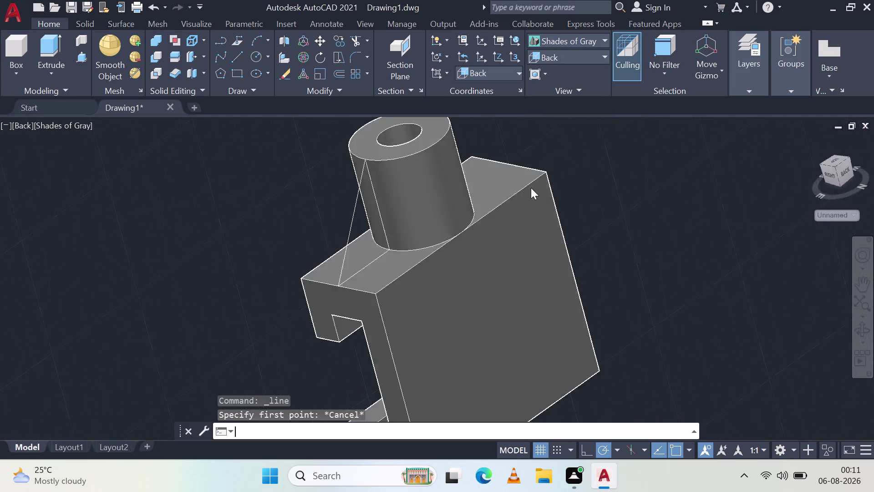
scroll(down, 3)
middle_drag(220, 193, 347, 222)
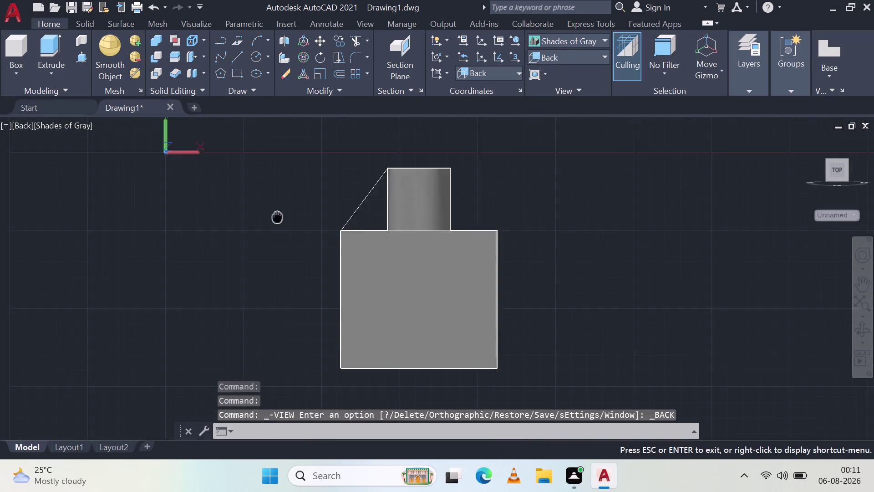
middle_drag(347, 222, 508, 233)
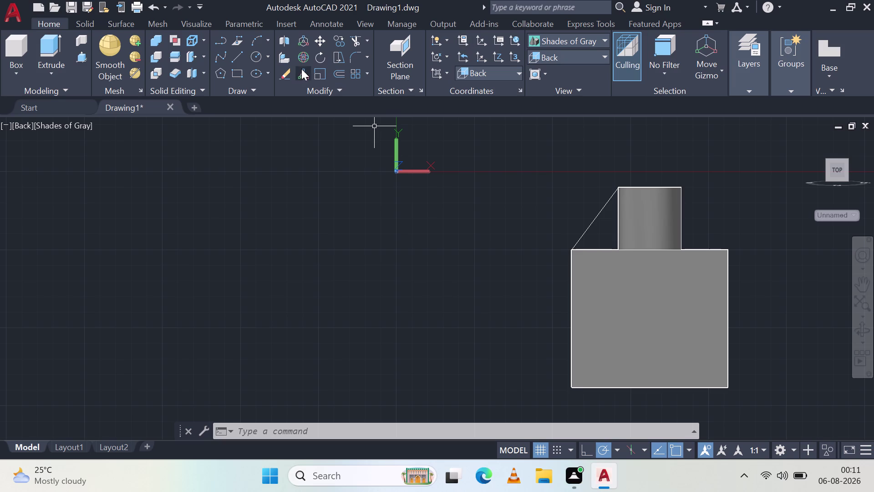
click(242, 58)
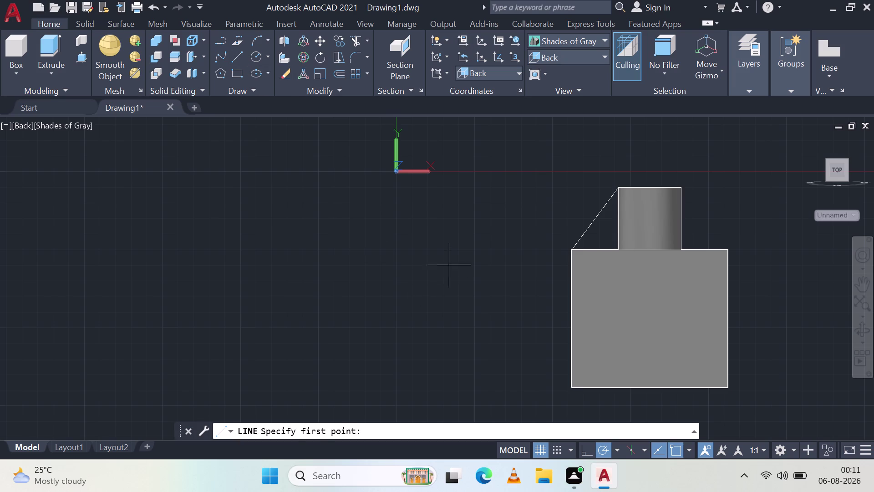
Draw a right triangle left of the body: 40 down, 40 left, closing at the start.
click(442, 248)
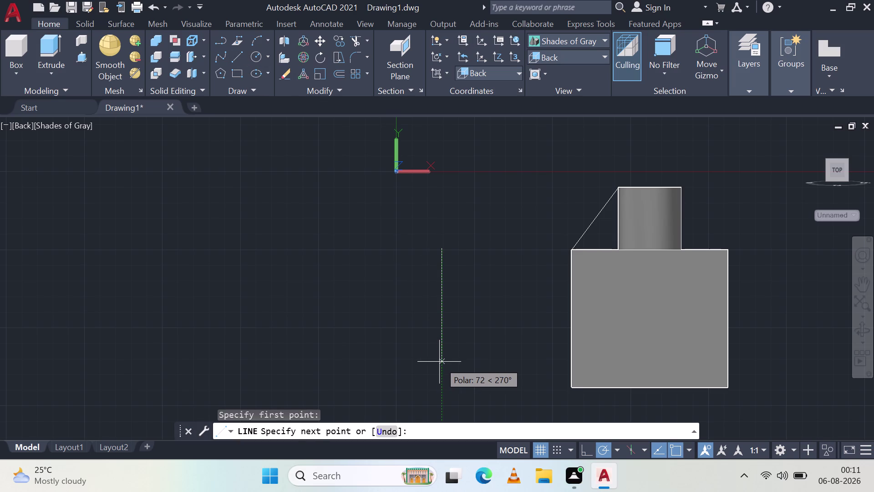
text(40)
key(space)
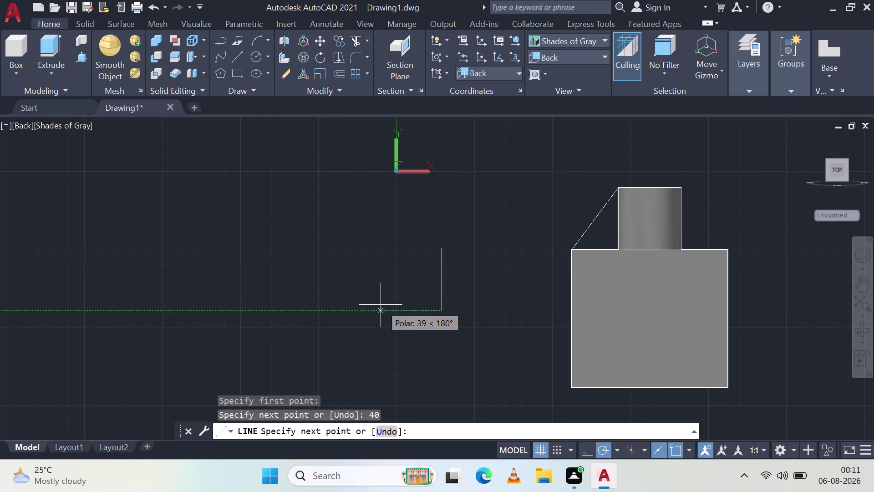
key(4)
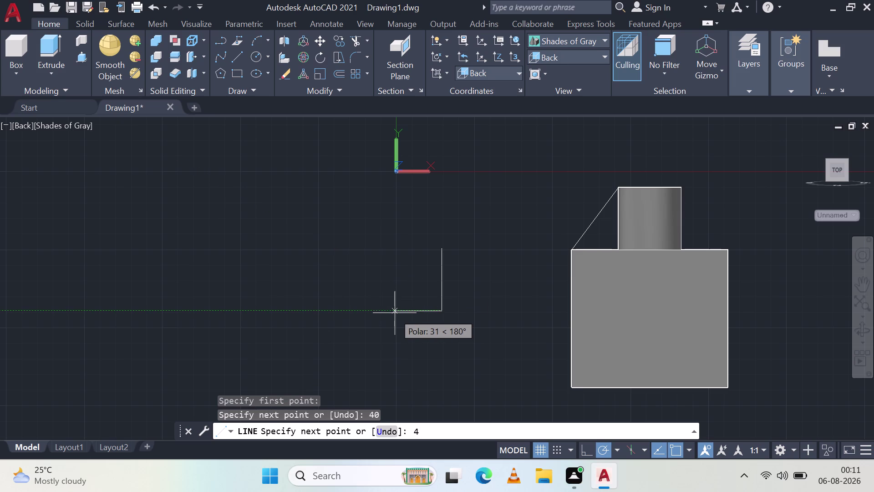
key(0)
key(space)
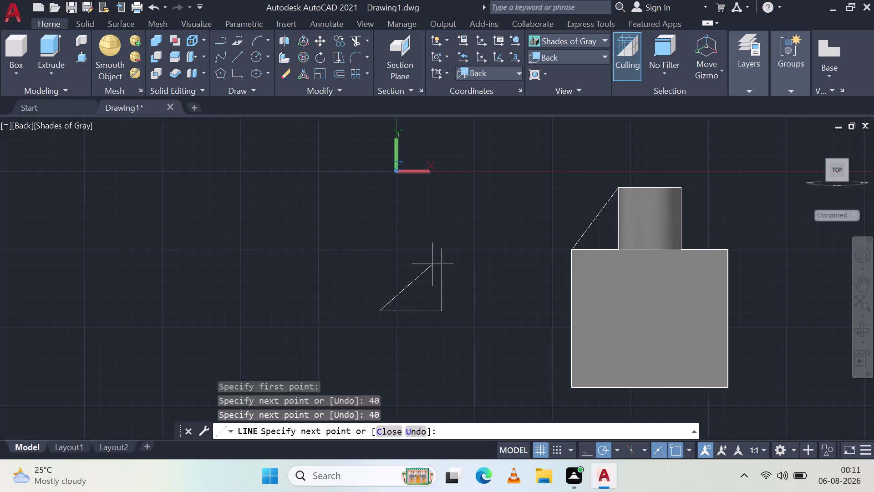
click(443, 247)
key(Escape)
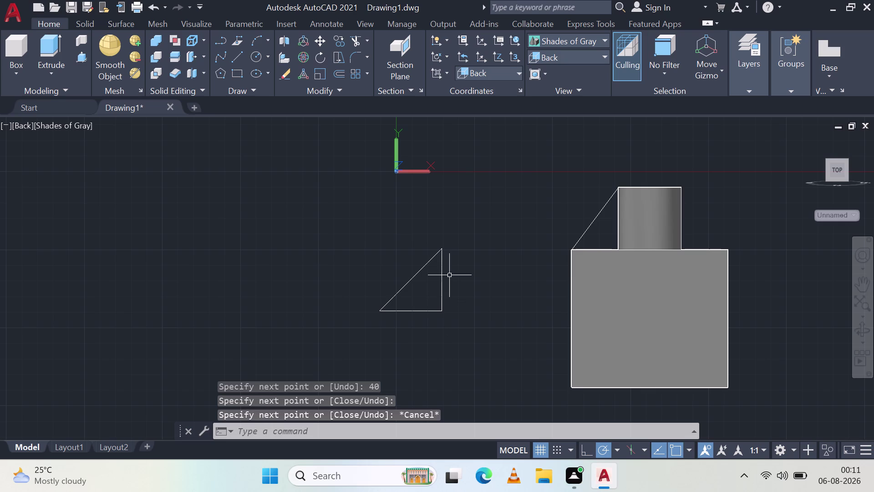
click(408, 284)
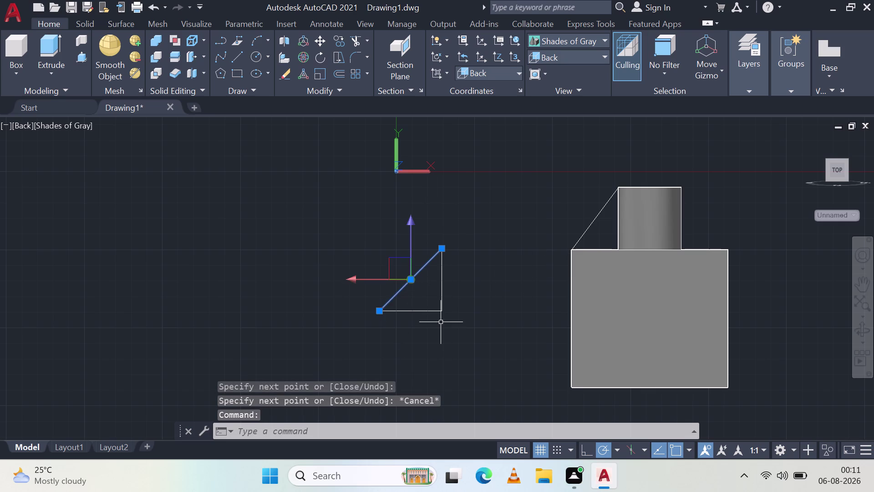
key(Escape)
Orbit into a 3D view from above and select the separate triangle.
middle_drag(385, 298, 601, 305)
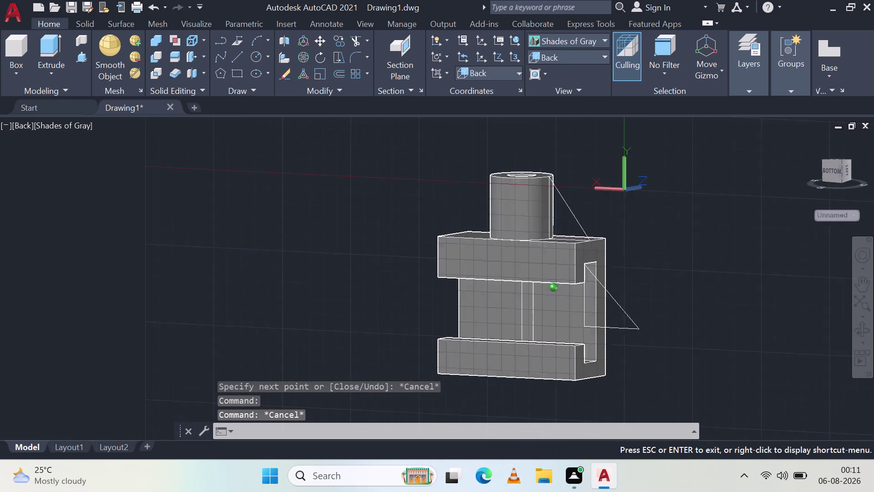
middle_drag(602, 306, 464, 322)
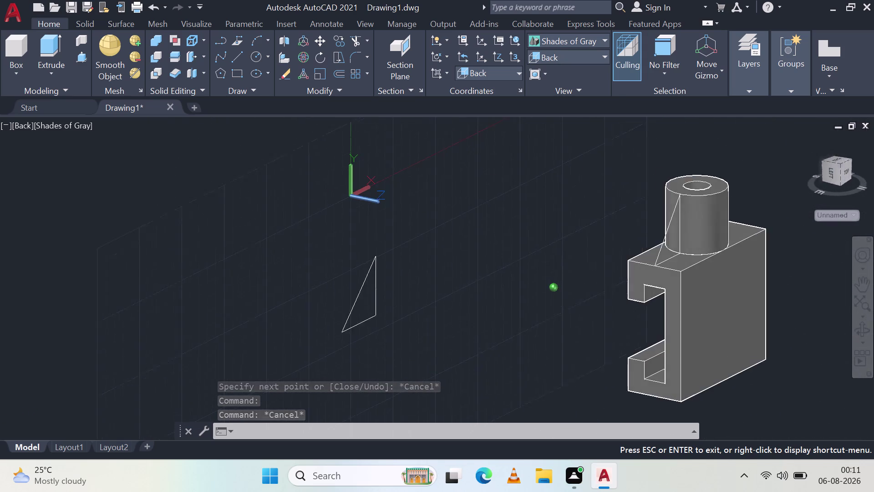
middle_drag(464, 323, 415, 312)
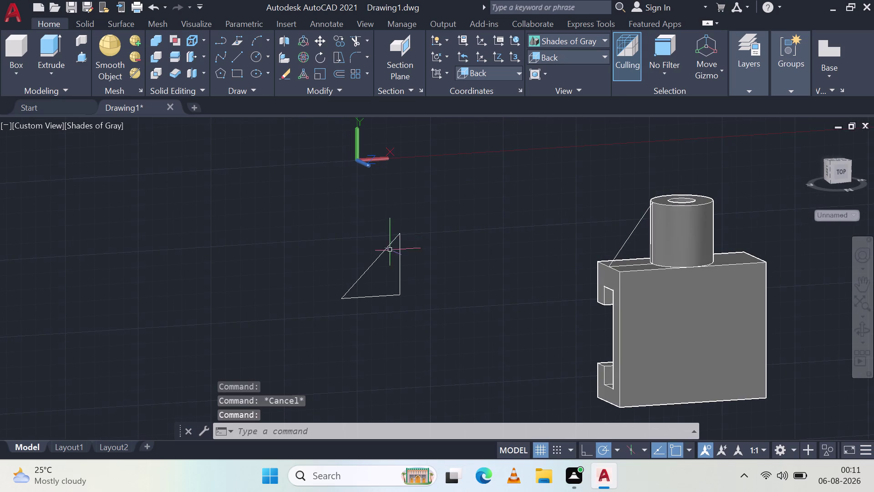
drag(433, 299, 429, 292)
click(250, 170)
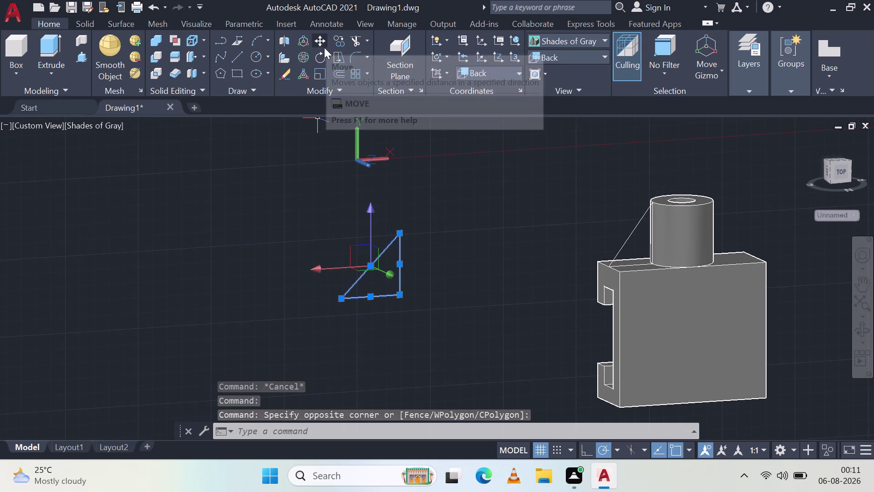
click(318, 42)
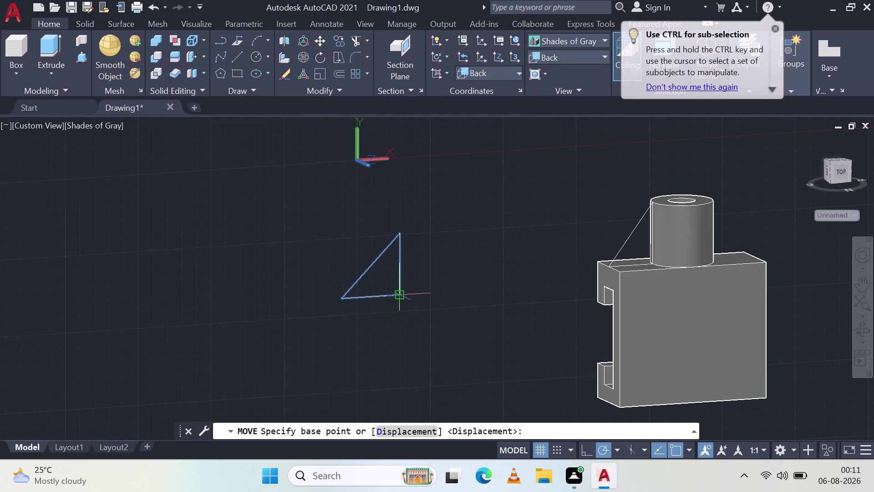
click(396, 291)
scroll(up, 3)
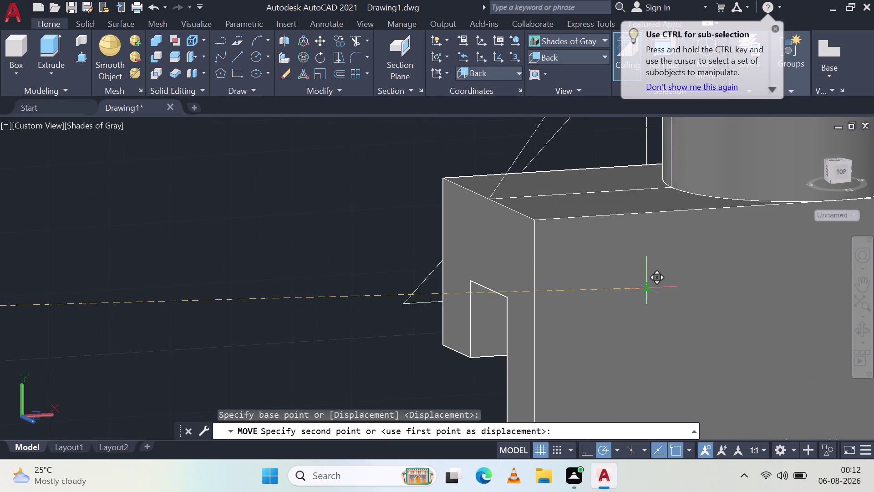
click(671, 190)
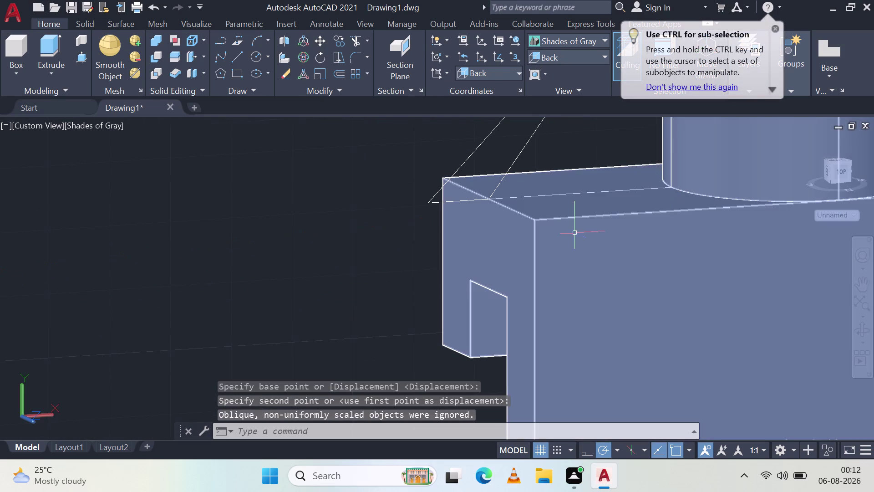
scroll(down, 3)
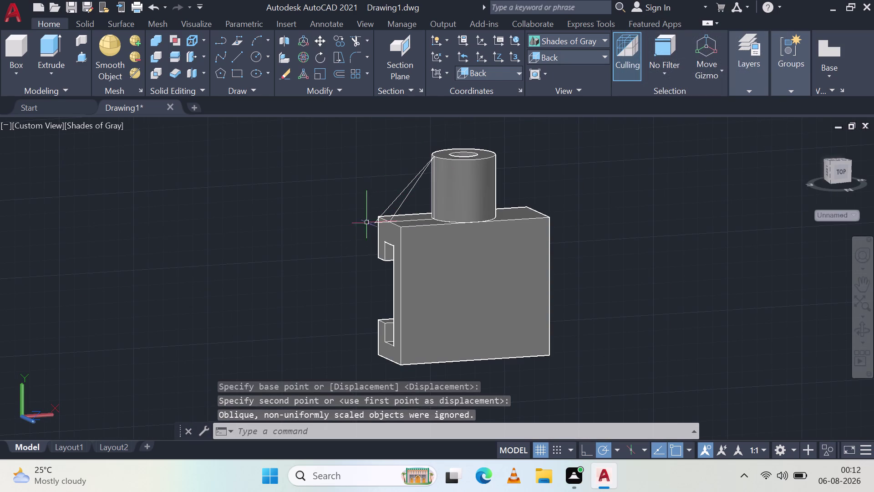
scroll(up, 3)
scroll(up, 3)
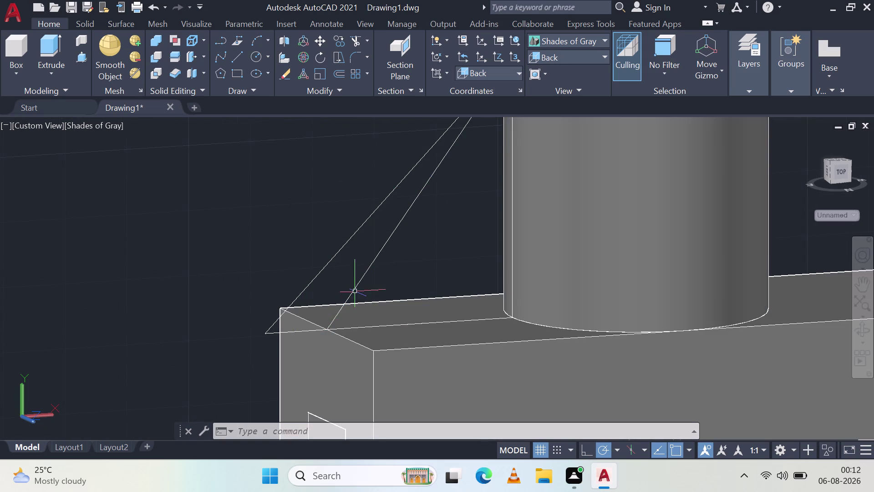
scroll(down, 3)
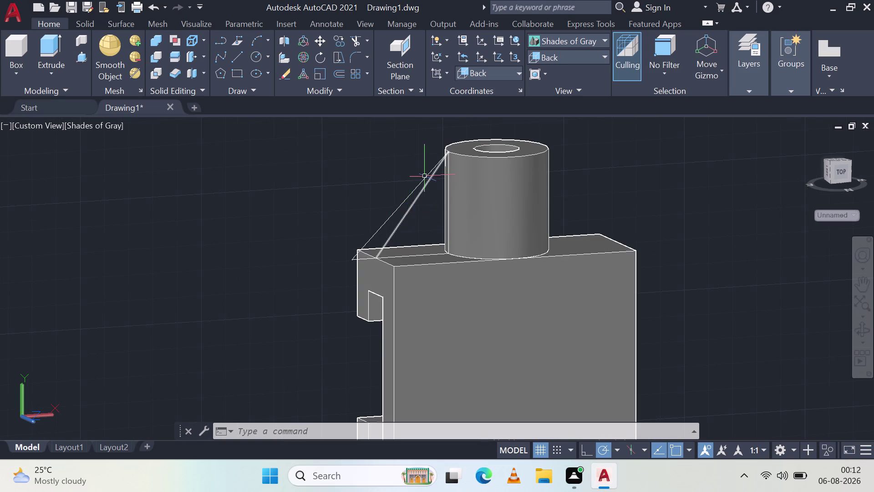
click(402, 202)
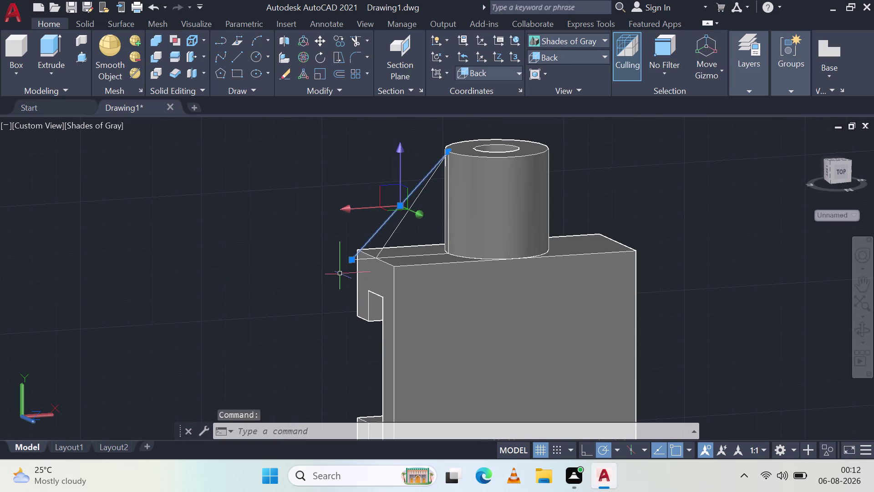
key(Escape)
key(Escape)
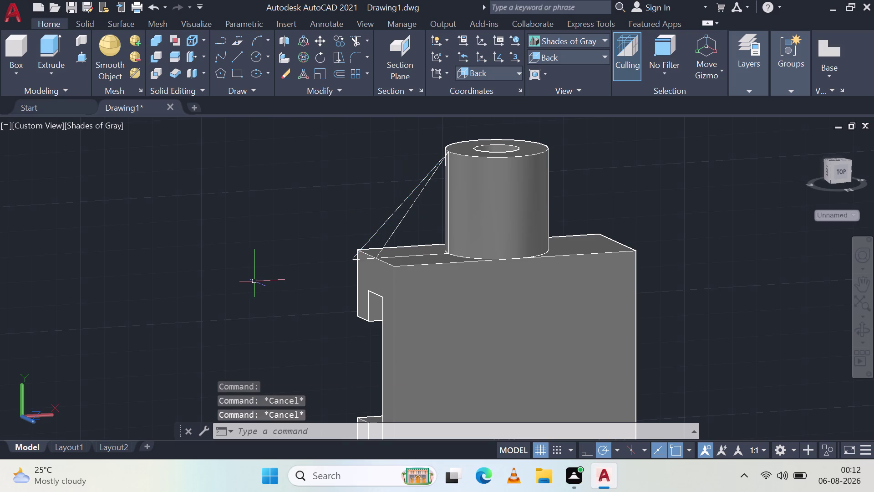
key(ctrl+z)
key(ctrl+z)
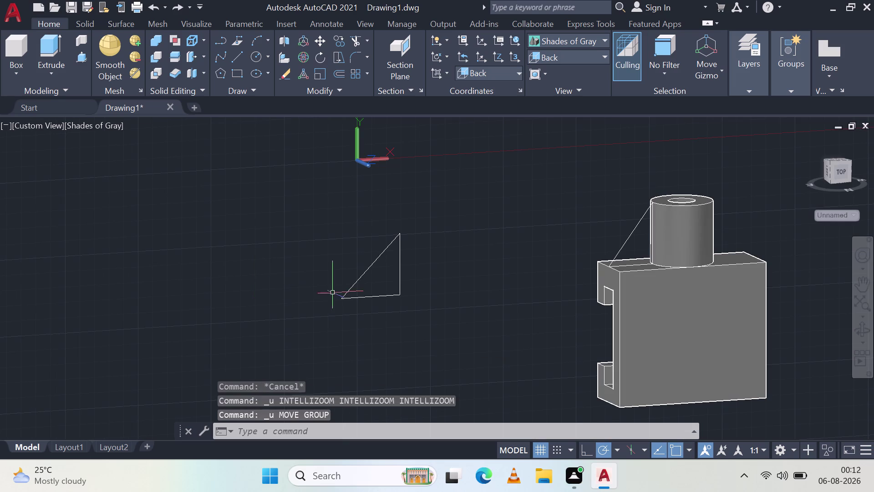
click(239, 52)
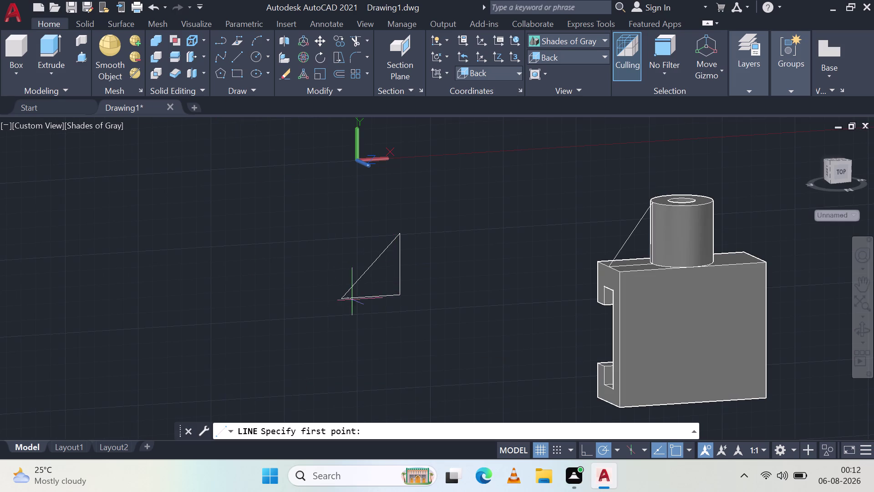
Draw a line from the triangle's top corner down to a new end point.
scroll(up, 3)
middle_drag(432, 204, 418, 351)
middle_click(418, 352)
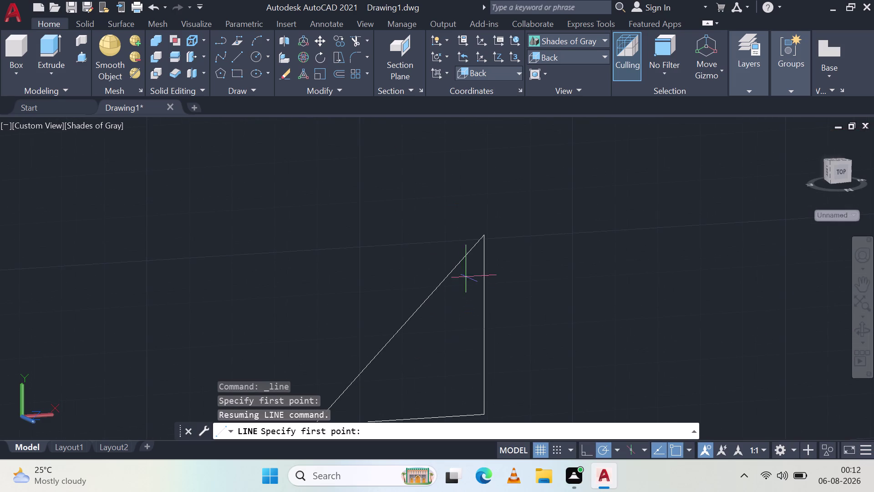
click(481, 237)
scroll(down, 3)
scroll(down, 3)
middle_drag(431, 338, 435, 337)
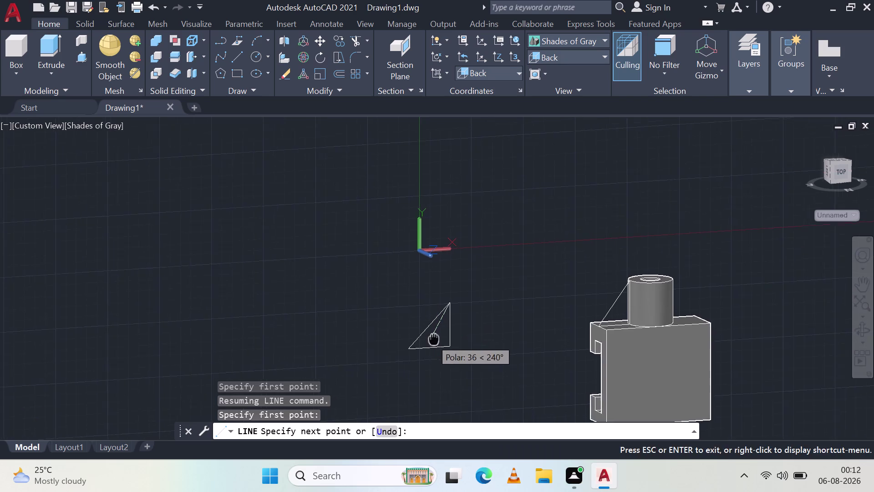
middle_drag(435, 338, 450, 316)
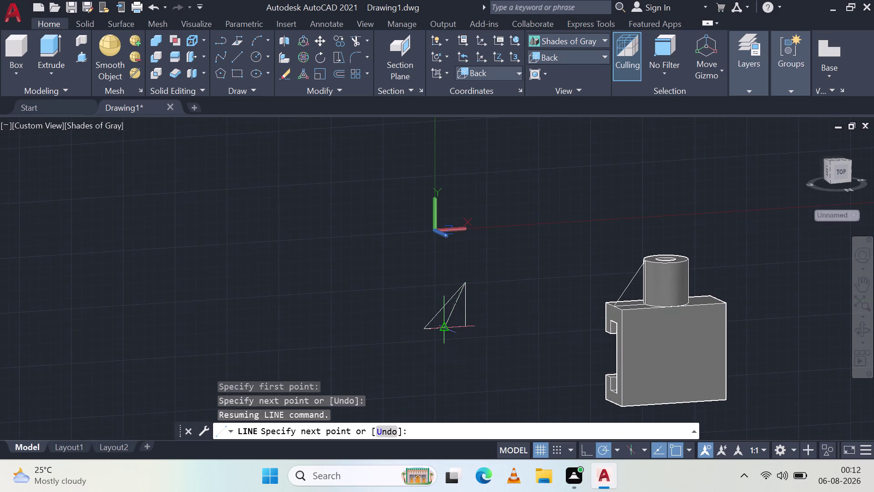
scroll(up, 3)
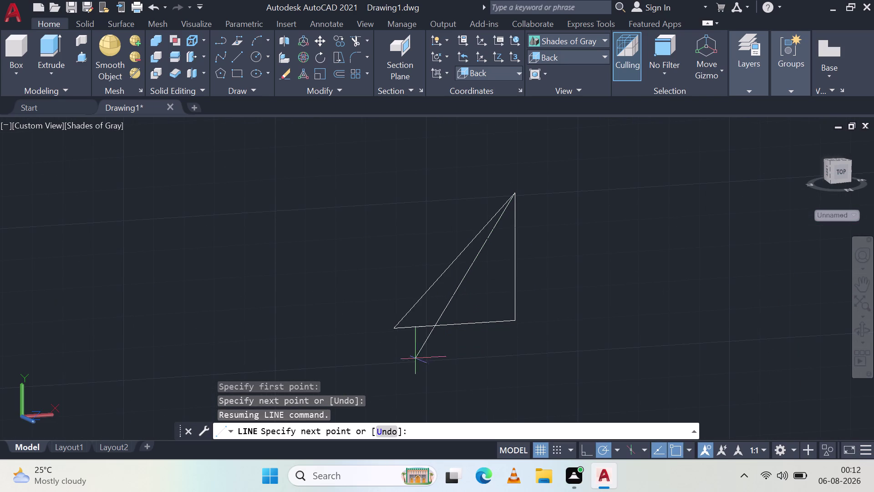
click(451, 326)
key(Escape)
Select and delete the two stray triangle lines.
drag(423, 294, 422, 286)
click(425, 334)
click(423, 310)
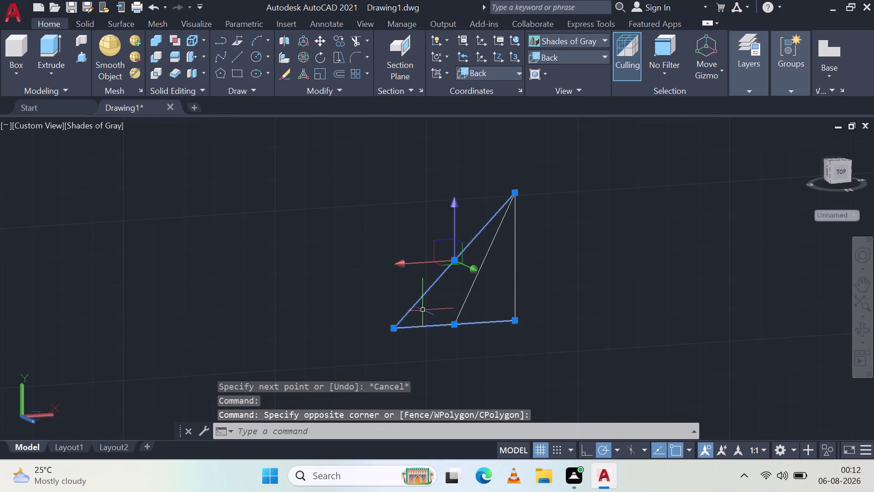
key(Delete)
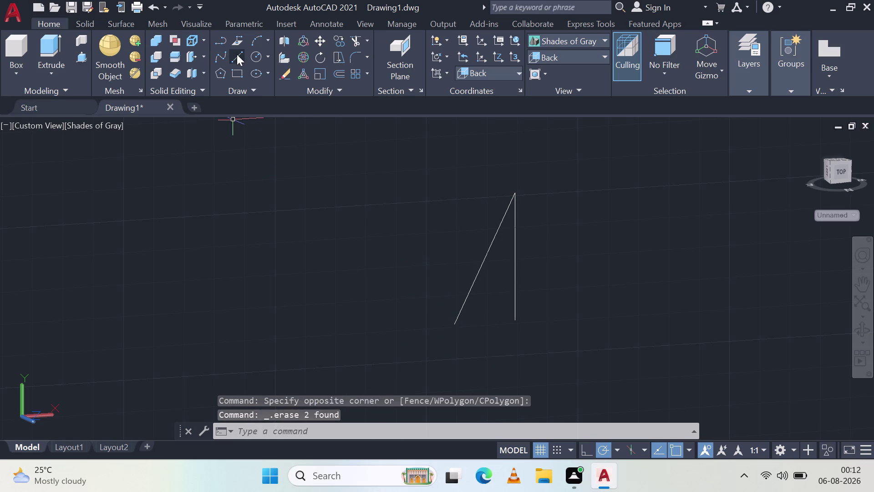
Draw the triangle's closing bottom edge and window-select all three lines.
click(237, 54)
click(453, 325)
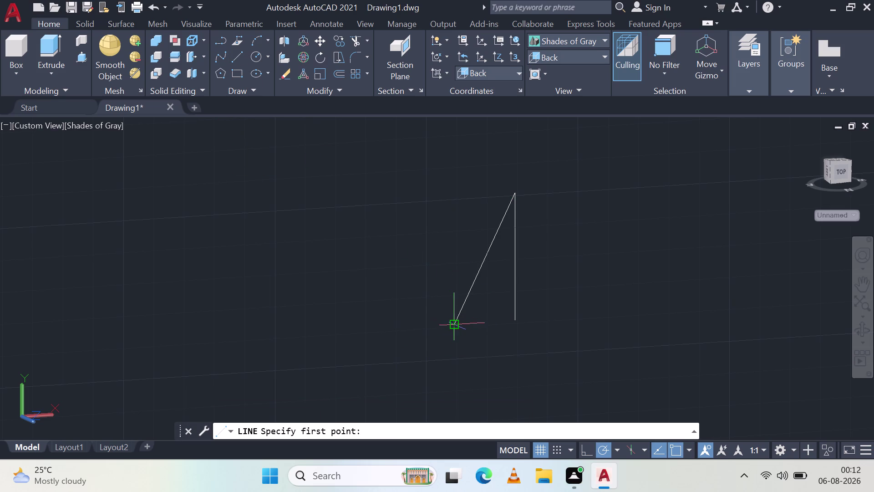
click(512, 319)
key(Escape)
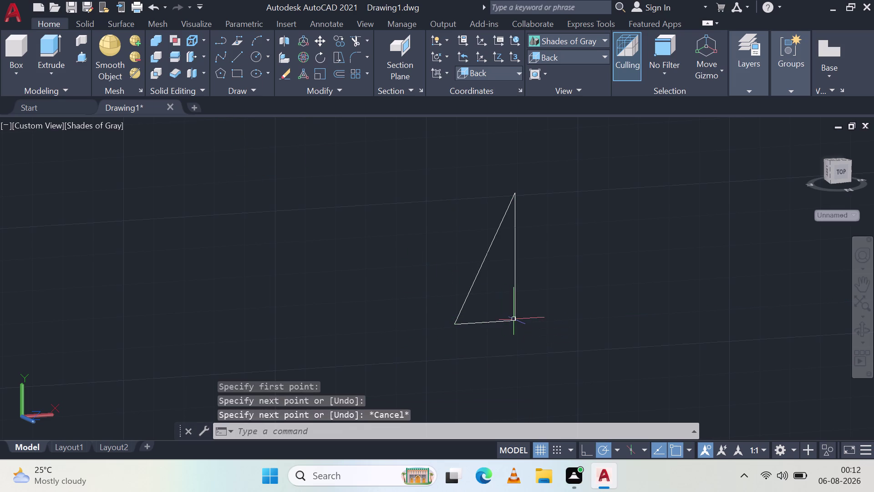
click(582, 313)
click(421, 221)
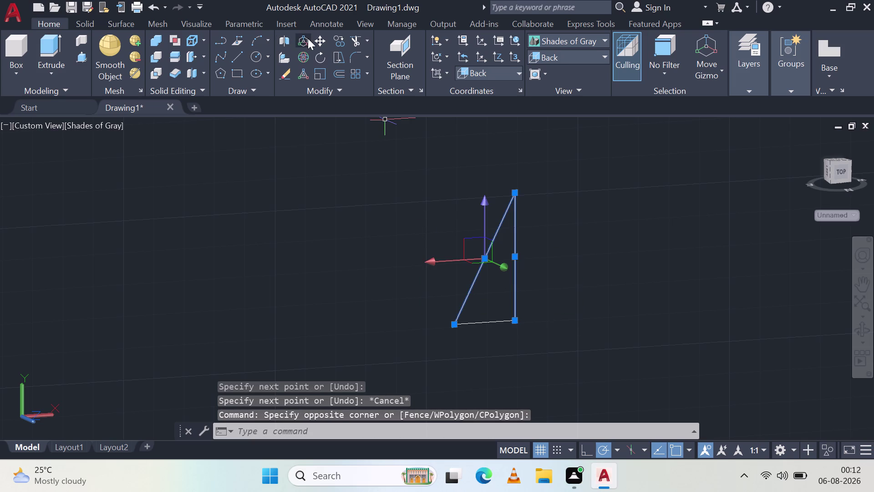
Start moving the triangle, cancel, and reselect its three lines.
click(314, 38)
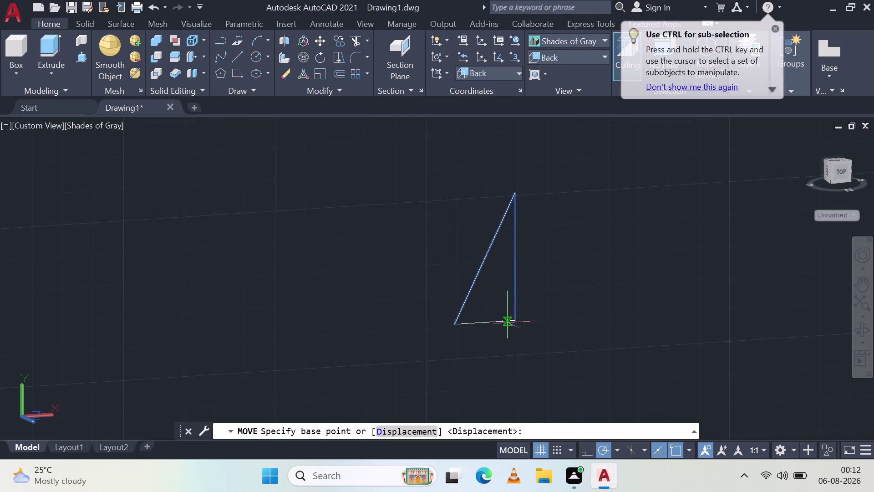
click(487, 351)
key(Escape)
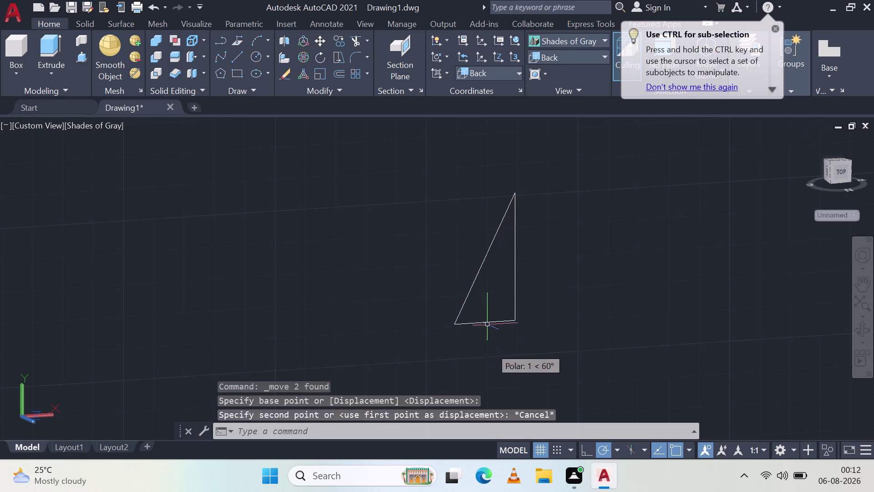
click(501, 327)
click(444, 229)
drag(534, 299, 534, 299)
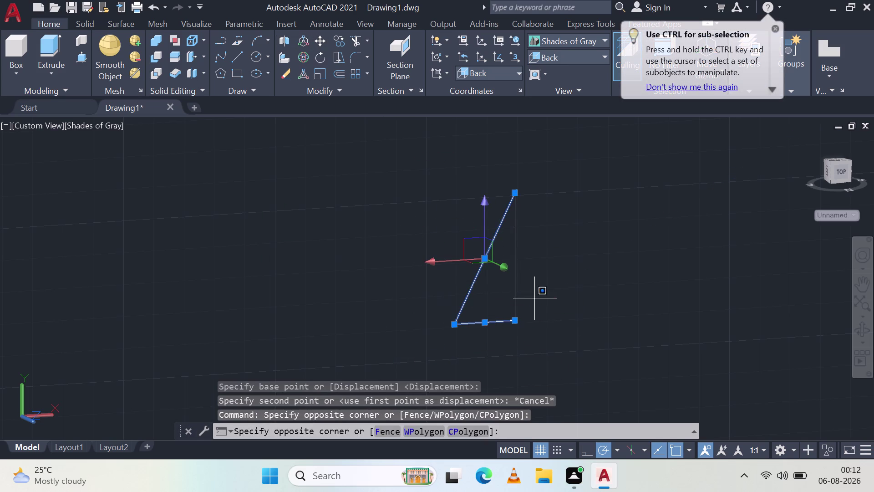
drag(534, 299, 493, 276)
click(372, 253)
click(318, 41)
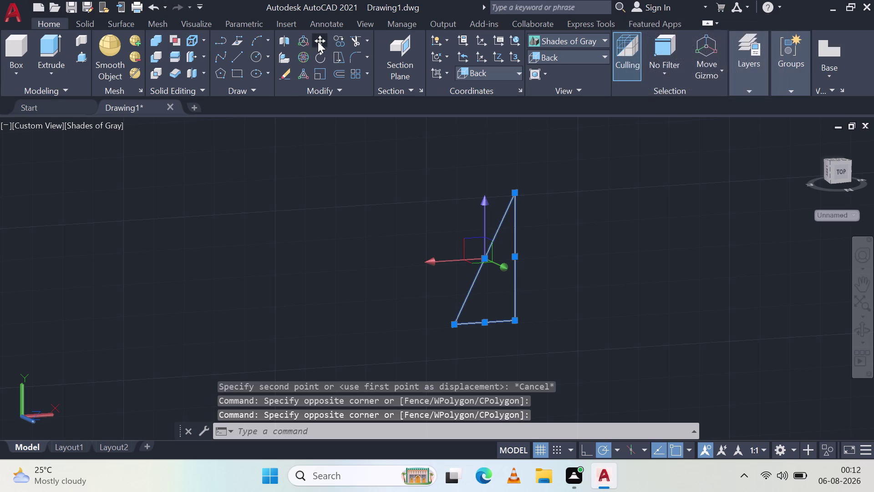
Move the triangle toward the bracket's boss, then cancel the move.
click(514, 323)
scroll(down, 3)
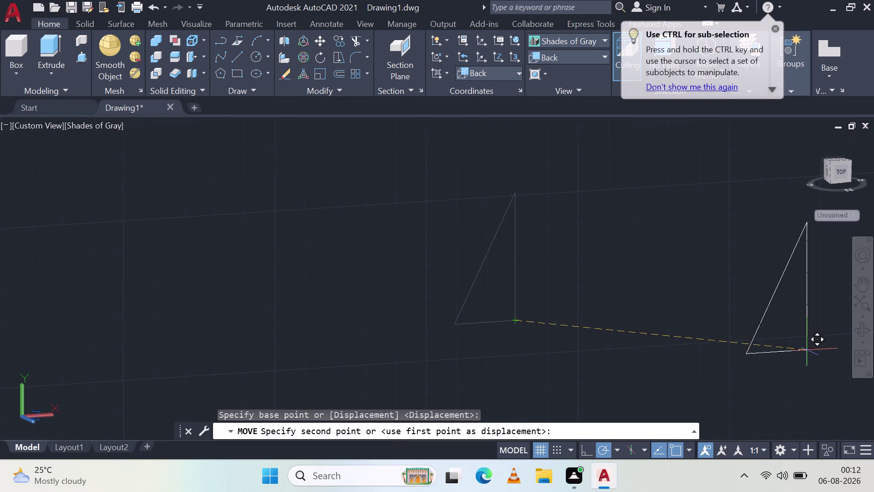
scroll(down, 3)
middle_drag(790, 302, 401, 347)
middle_click(401, 347)
scroll(up, 3)
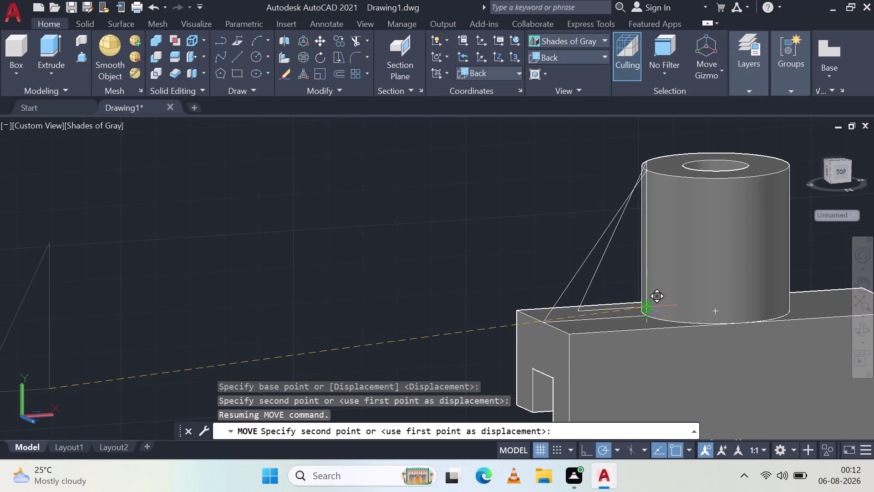
key(Escape)
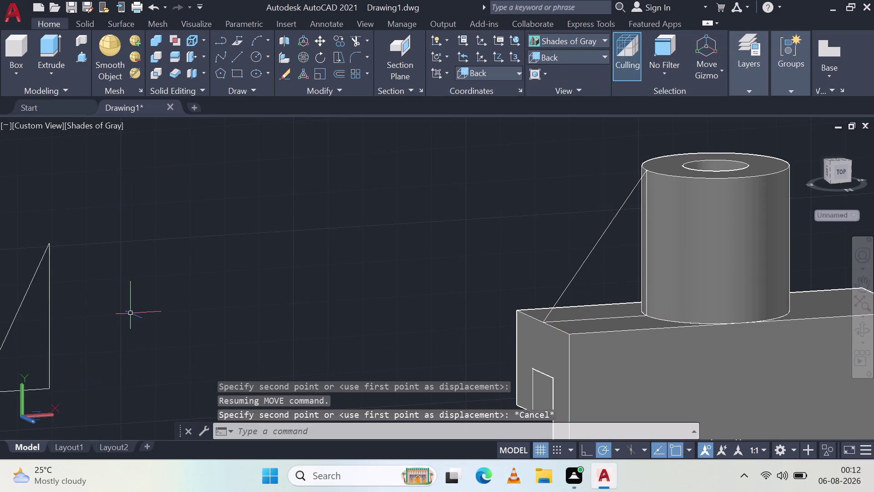
Window-select the separate triangle and delete its three lines.
scroll(down, 3)
click(84, 331)
click(39, 348)
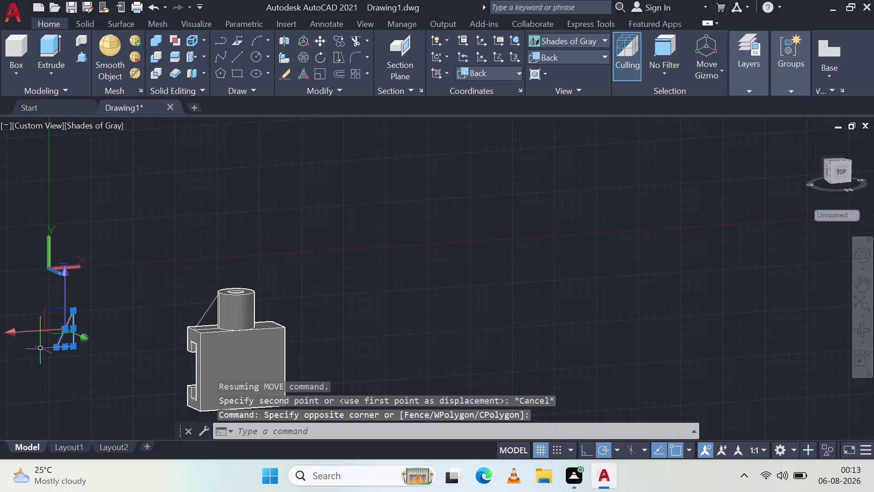
key(Delete)
scroll(up, 3)
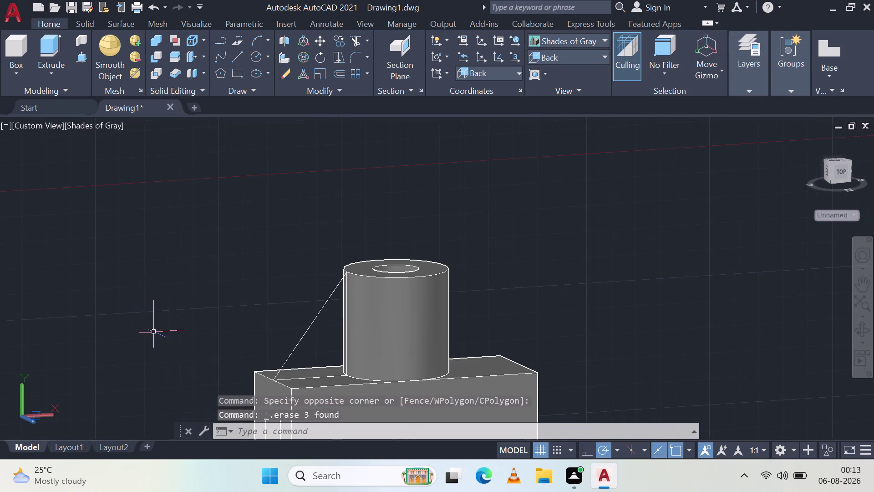
Orbit to a corner view of the bracket and select the sloped line beside the boss.
middle_drag(317, 368, 332, 272)
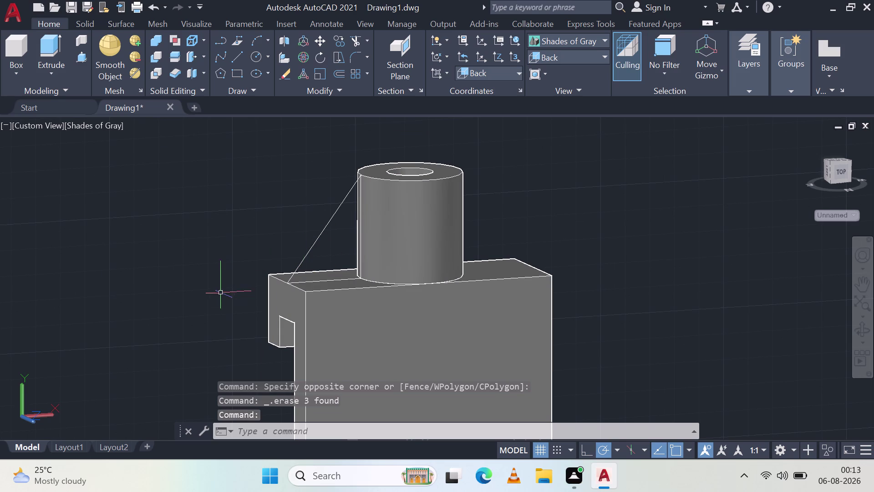
middle_drag(227, 279, 332, 321)
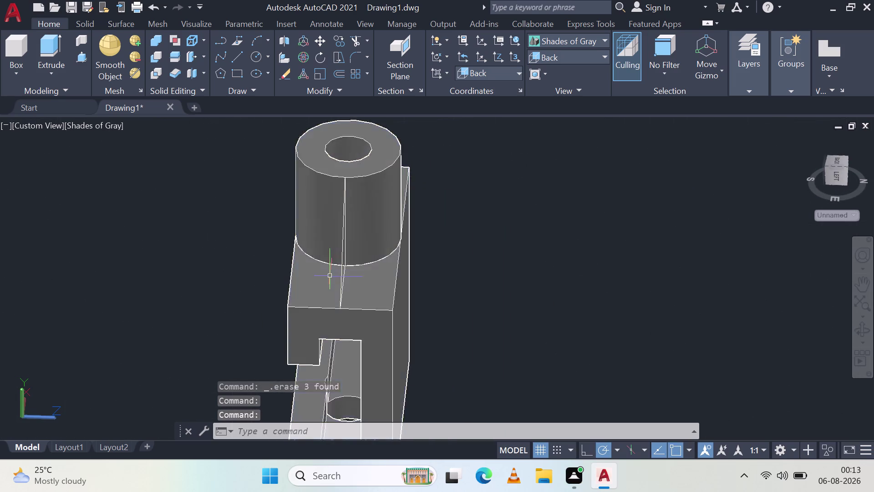
middle_drag(303, 268, 328, 325)
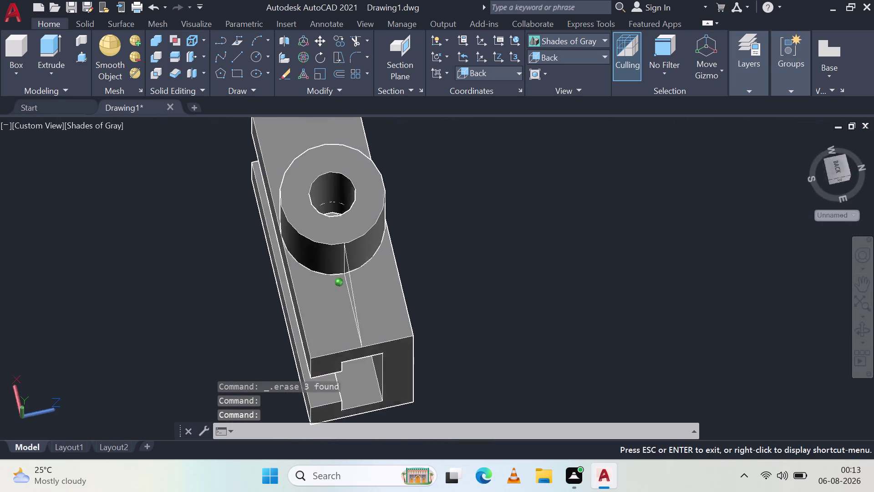
middle_drag(327, 326, 311, 251)
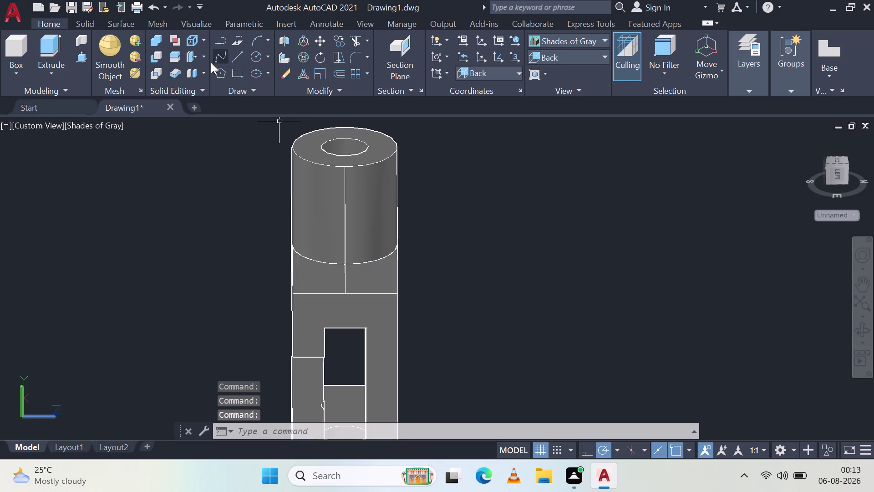
middle_drag(341, 218, 338, 220)
scroll(down, 3)
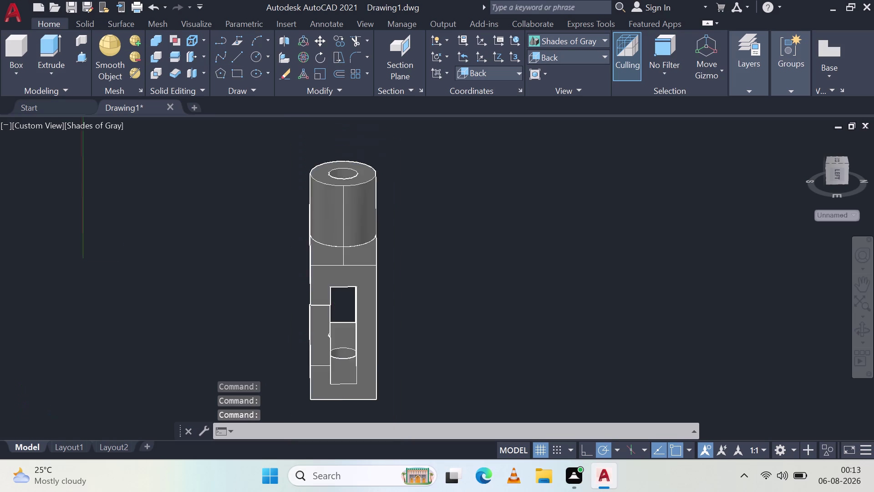
middle_drag(337, 219, 305, 238)
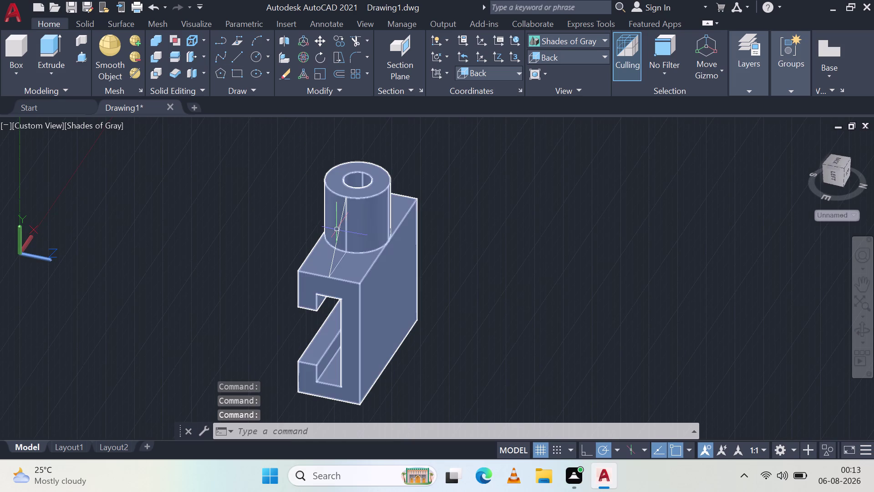
click(339, 233)
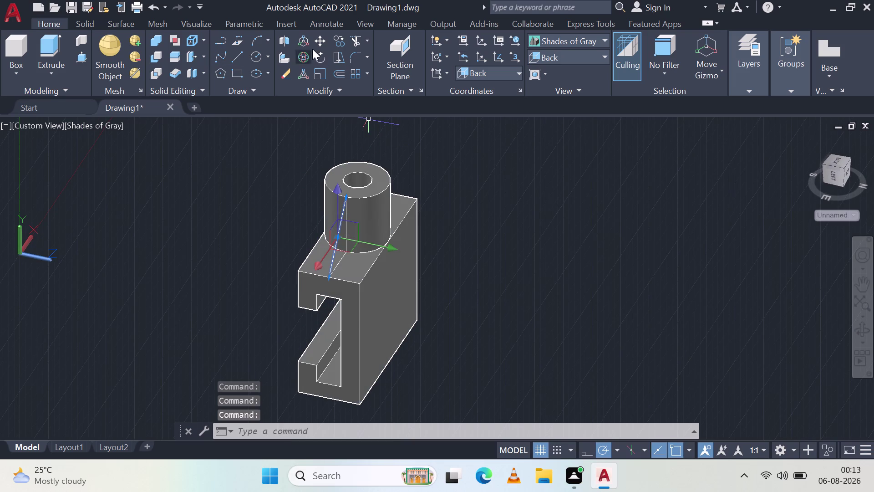
click(339, 39)
scroll(up, 3)
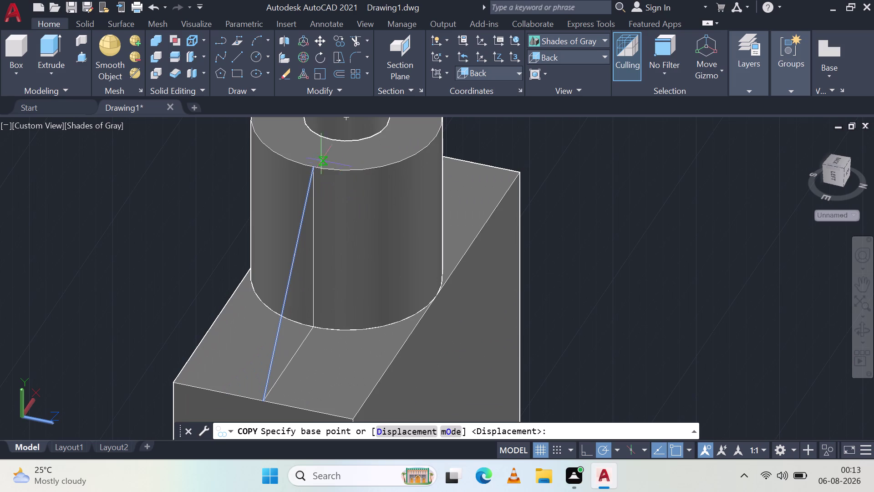
click(312, 164)
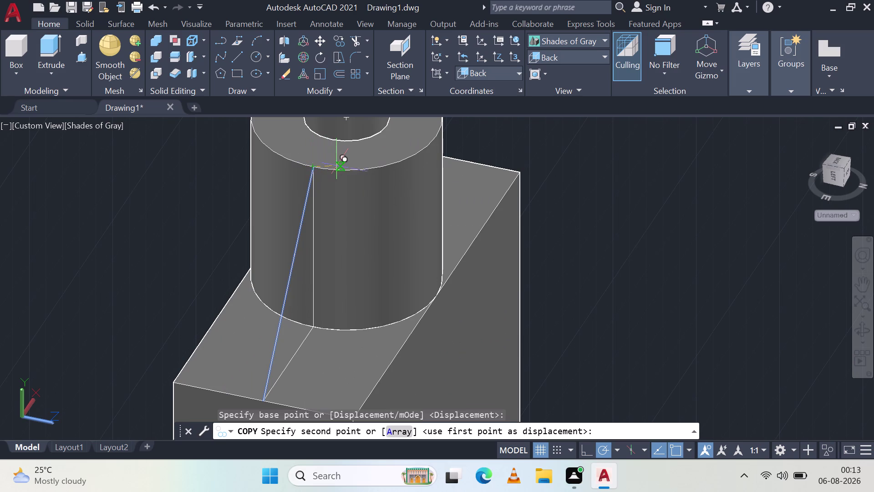
text(4)
text(.5)
key(Return)
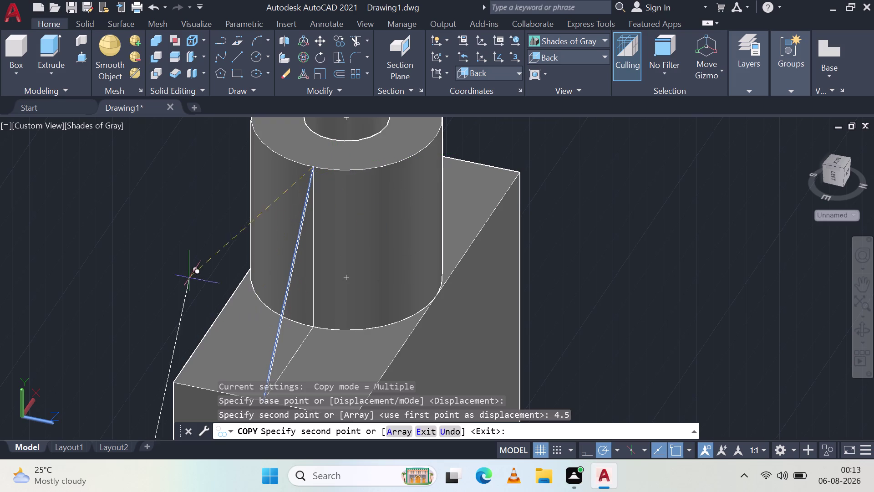
key(Escape)
key(ctrl+z)
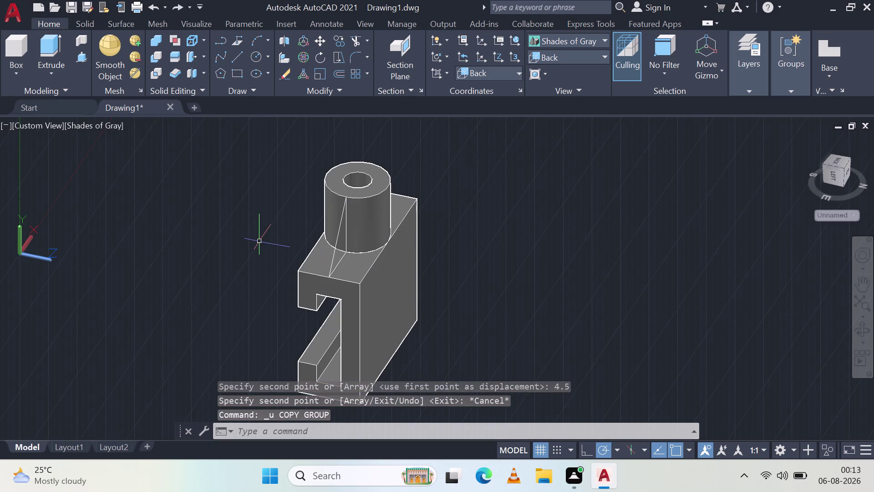
scroll(up, 3)
click(562, 38)
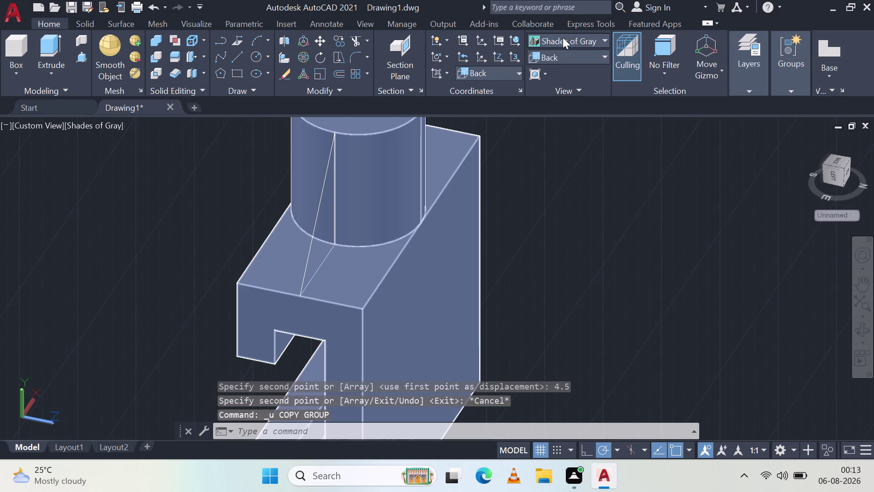
Switch to wireframe and Top view, then delete the short stray line by the circle.
click(547, 85)
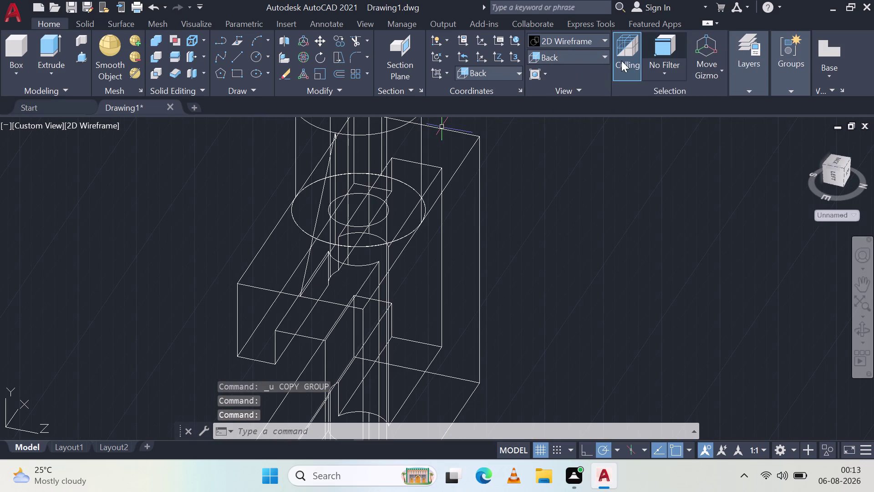
click(571, 59)
click(570, 75)
scroll(down, 3)
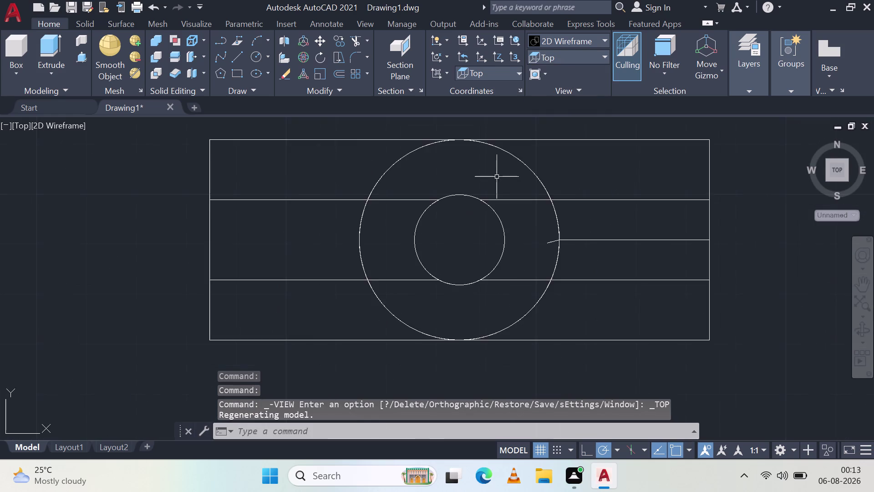
scroll(down, 3)
scroll(up, 3)
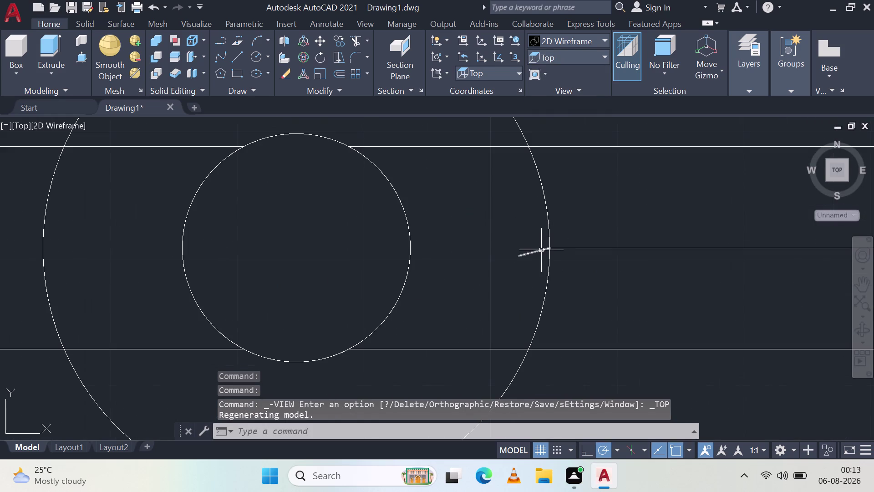
click(541, 250)
key(Delete)
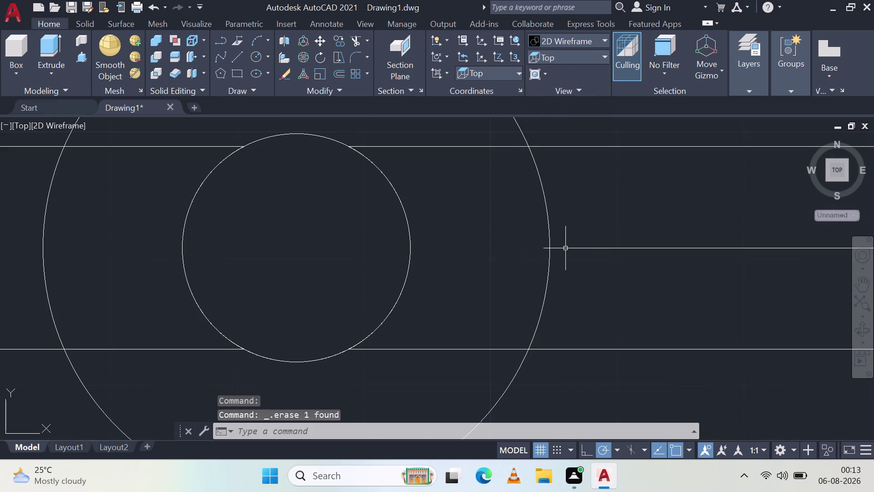
Orbit the wireframe bracket to inspect the boss from several angles.
middle_drag(580, 239, 544, 213)
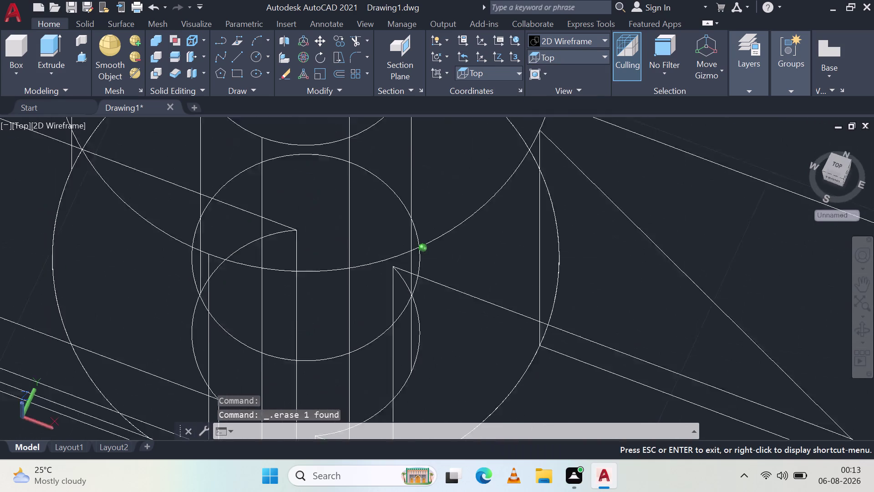
middle_drag(544, 212, 452, 212)
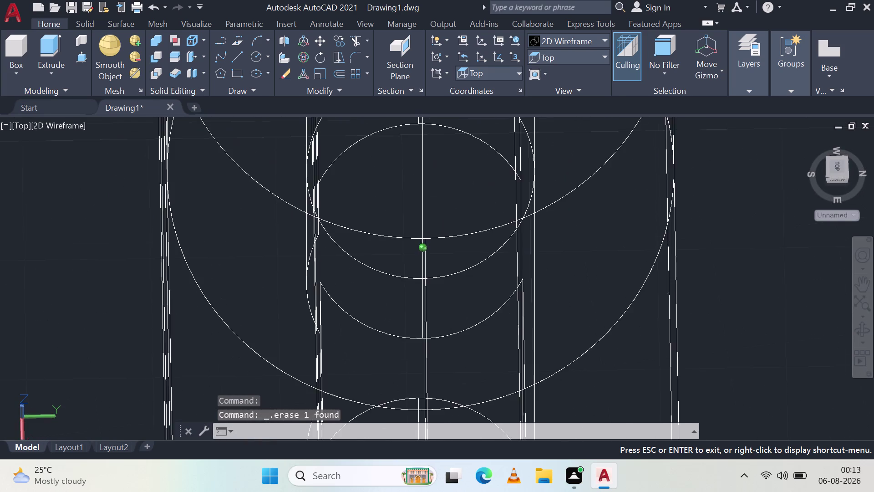
middle_drag(452, 212, 385, 208)
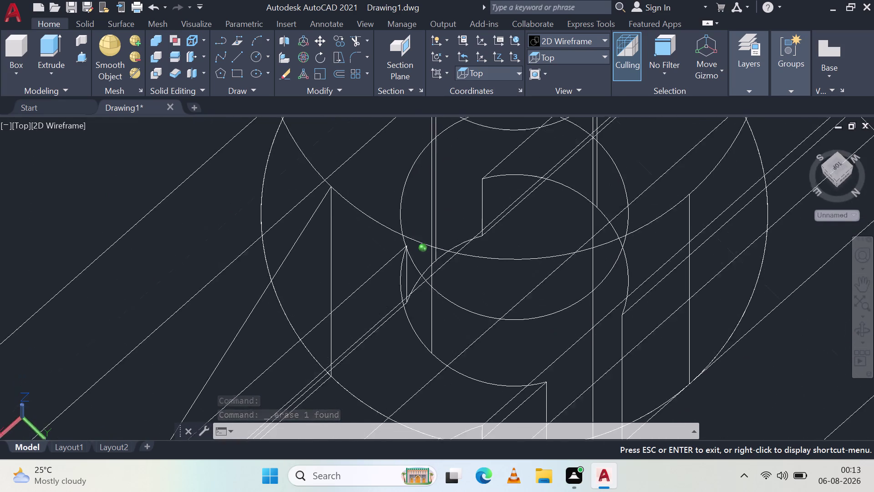
middle_drag(384, 208, 369, 212)
scroll(down, 3)
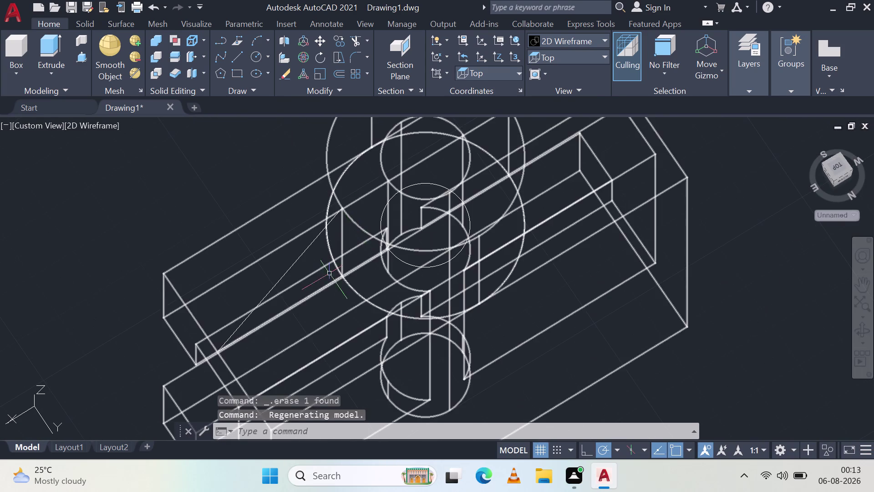
middle_drag(309, 292, 272, 197)
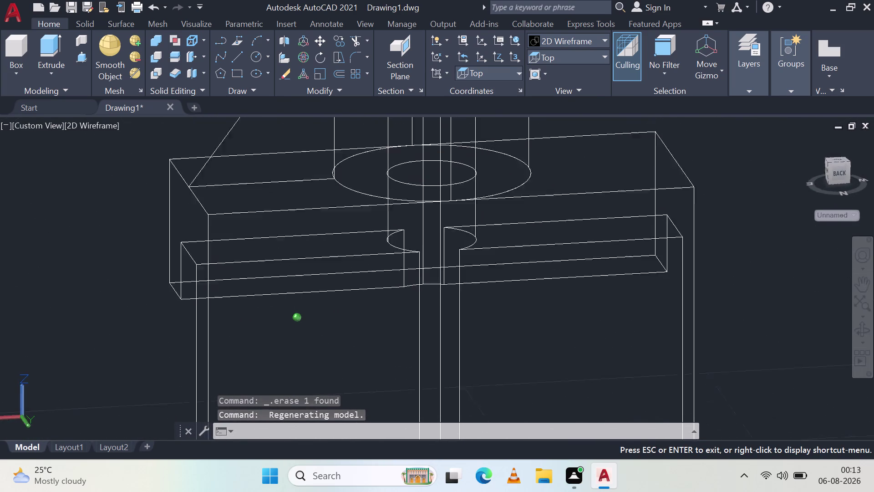
middle_drag(273, 197, 287, 230)
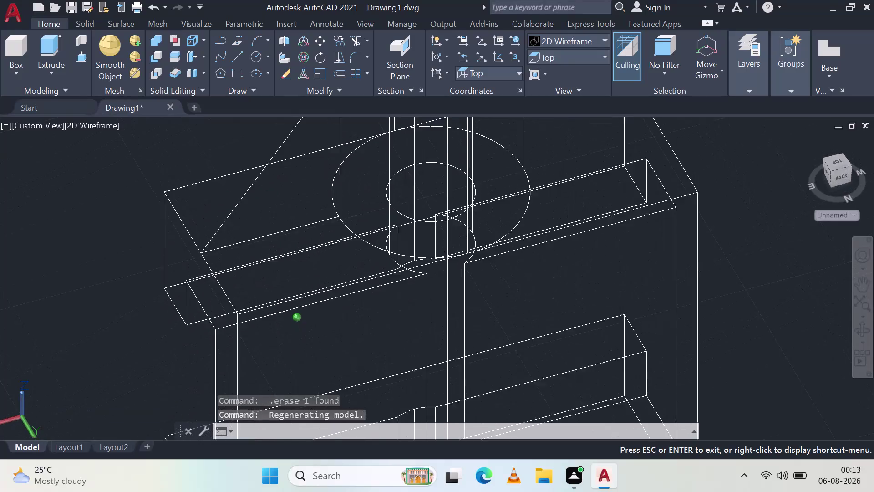
middle_drag(288, 230, 389, 288)
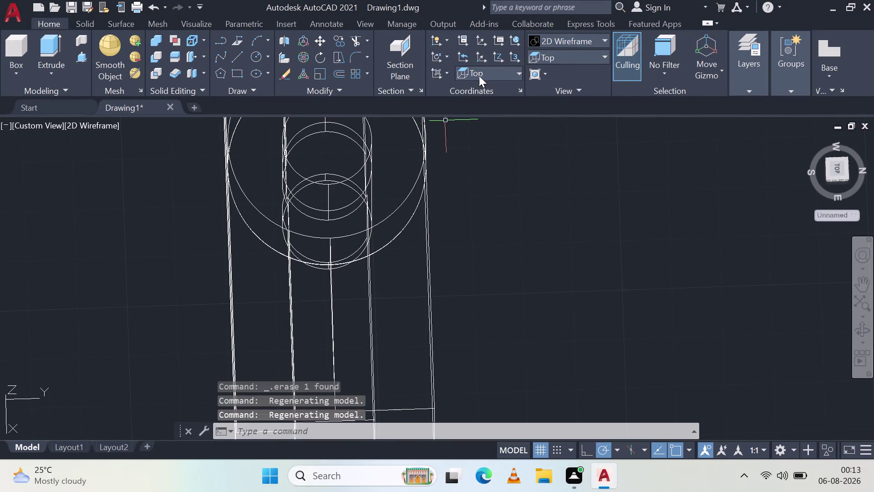
Return to the Top view and zoom out over the bracket.
click(588, 57)
click(562, 68)
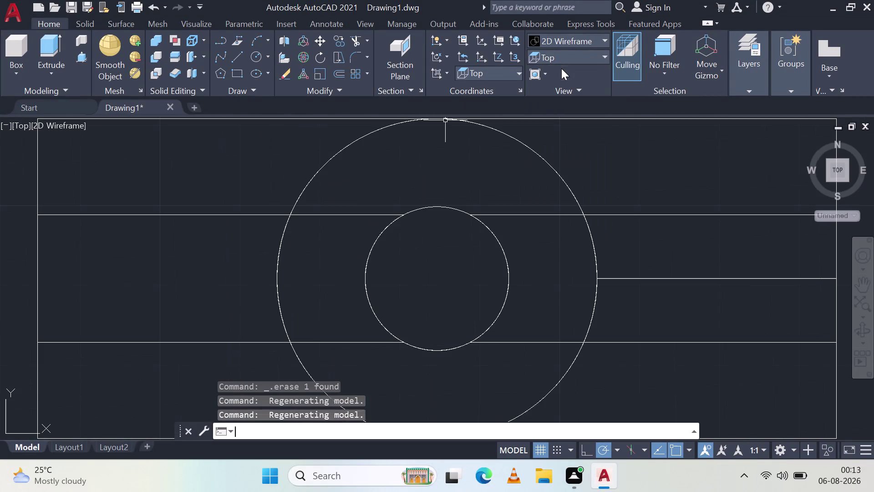
scroll(down, 3)
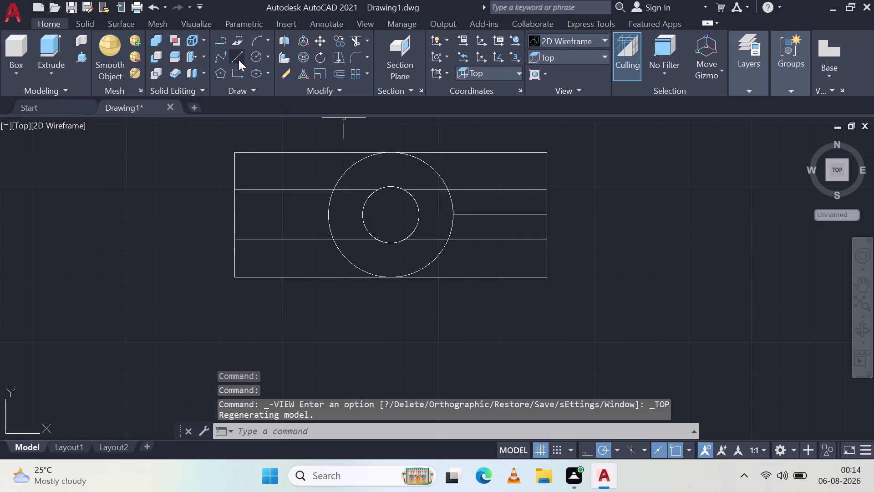
click(316, 41)
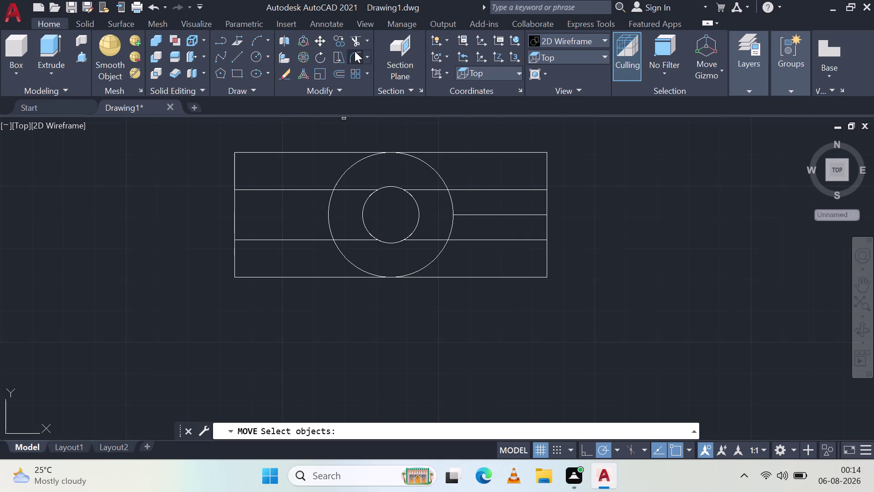
Copy the horizontal line right of the boss 4.5 units.
click(339, 42)
click(494, 216)
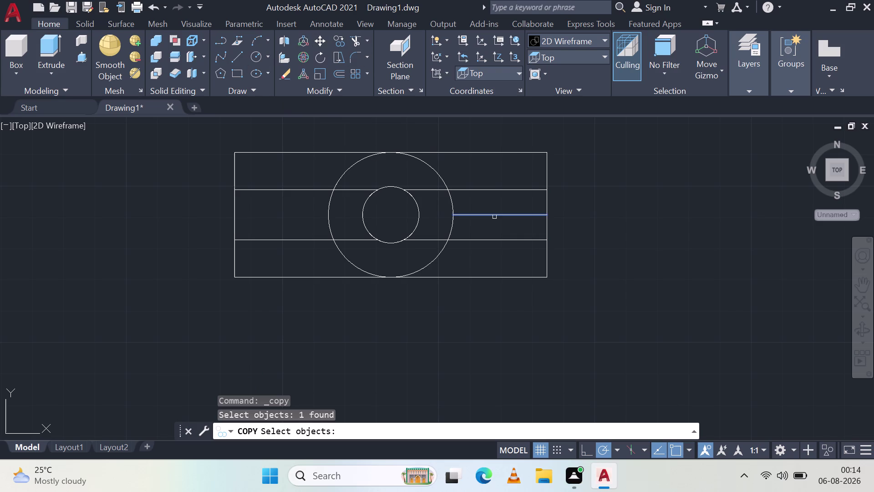
key(Return)
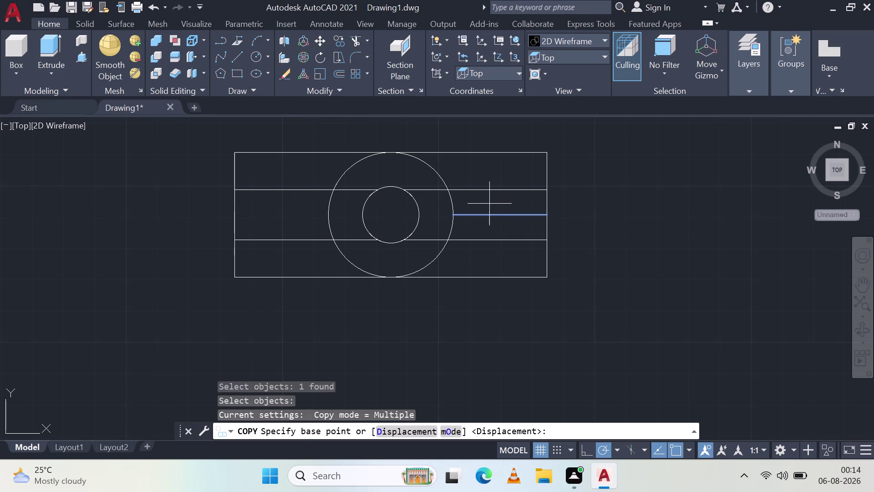
click(453, 214)
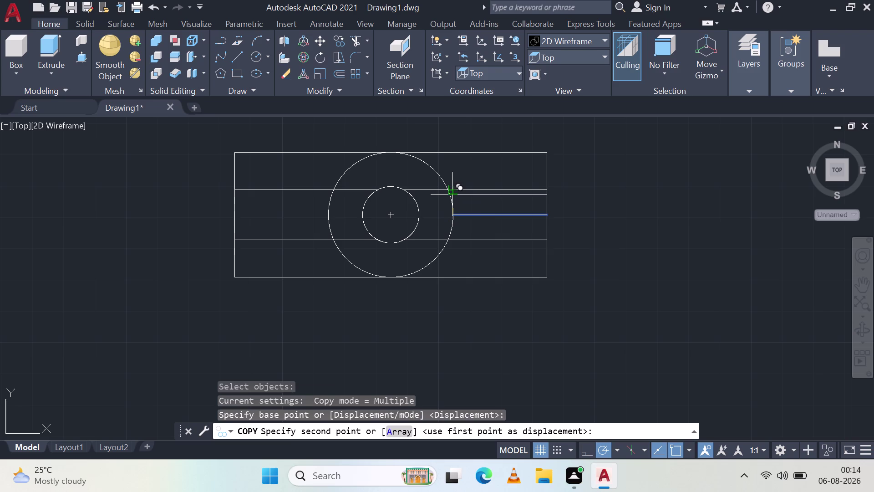
key(4)
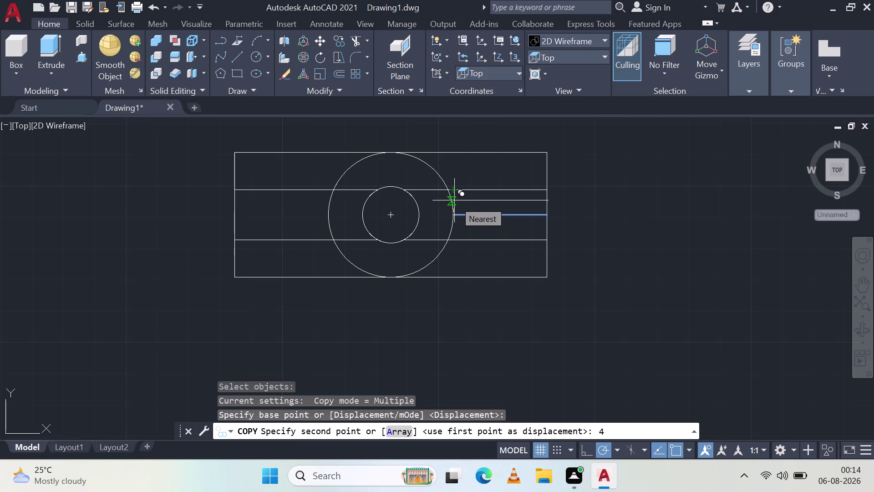
key(period)
key(5)
key(Return)
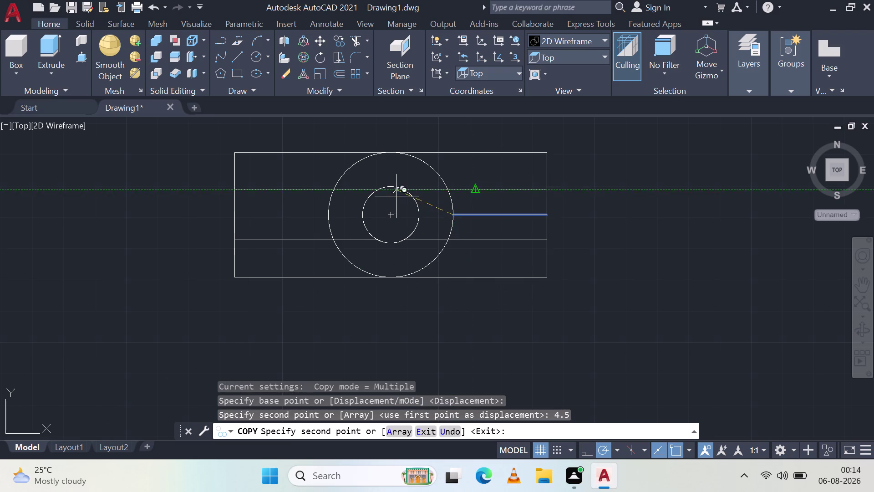
key(Escape)
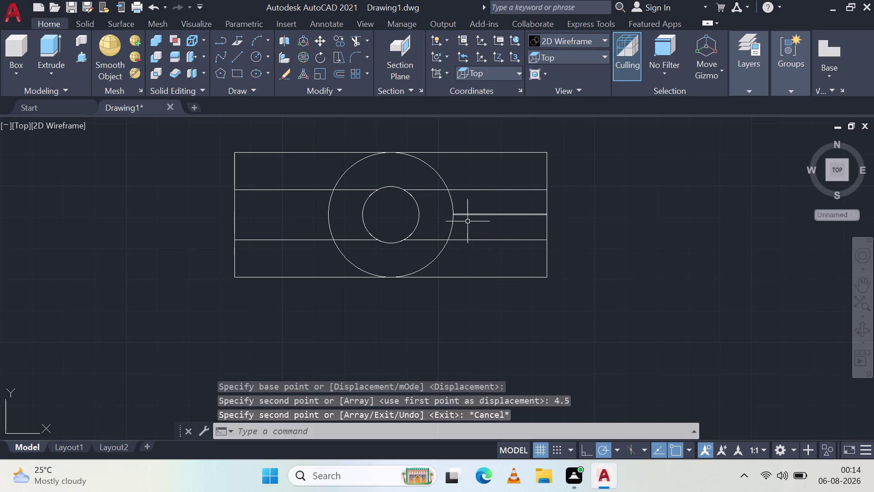
Orbit the bracket in 3D, then undo back through the 4.5-unit line copy.
middle_drag(484, 215, 435, 215)
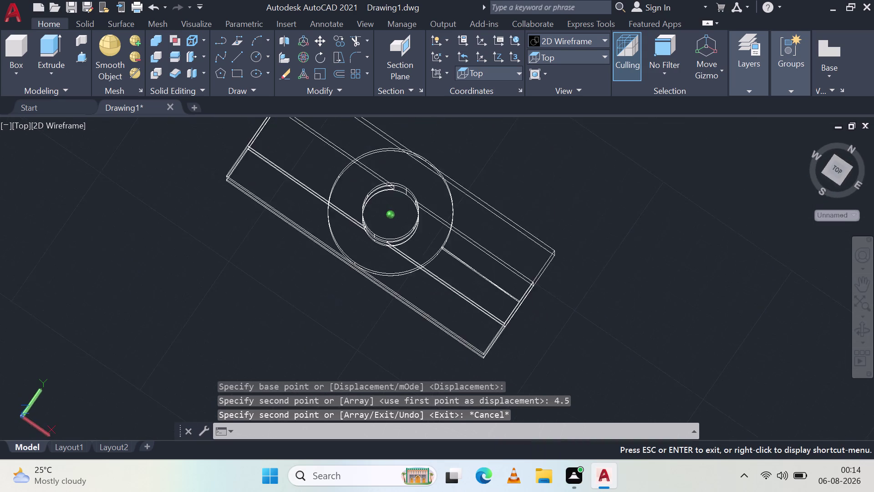
middle_drag(435, 216, 301, 149)
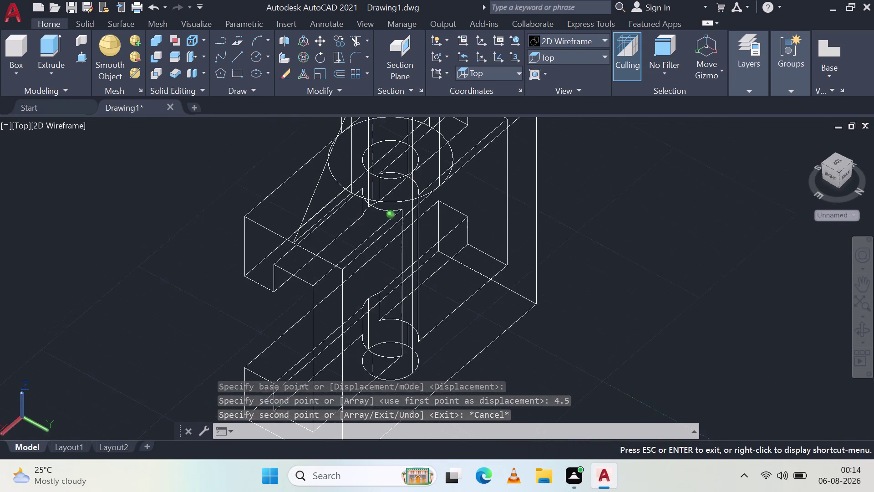
middle_drag(302, 150, 439, 174)
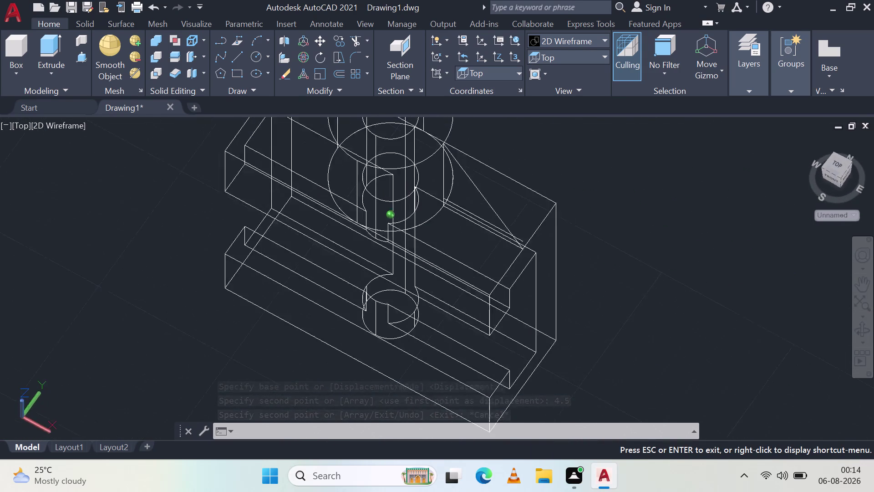
middle_drag(439, 174, 470, 131)
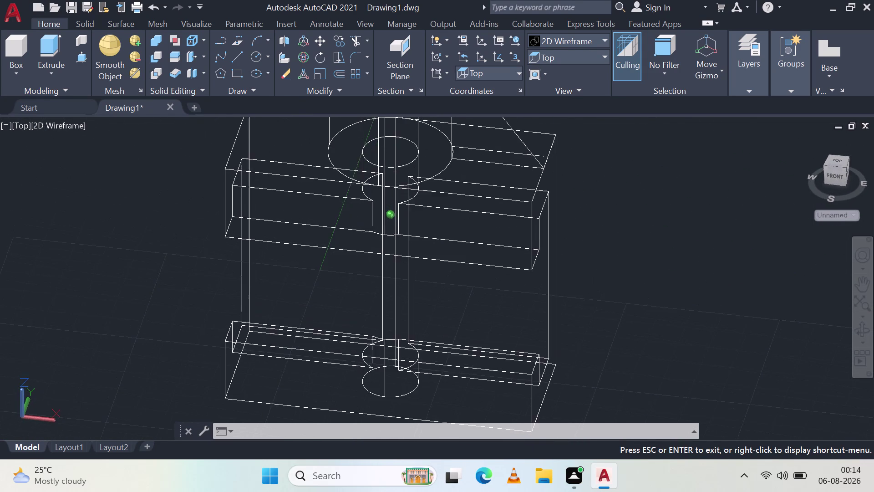
middle_drag(471, 131, 467, 177)
key(ctrl+z)
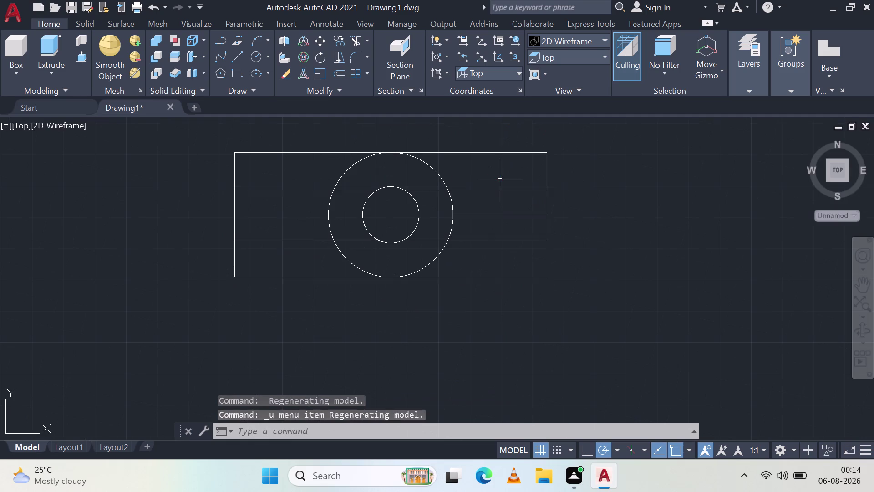
key(ctrl+z)
key(ctrl+z)
Orbit to inspect the boss and cancel a started line.
middle_drag(473, 227, 375, 200)
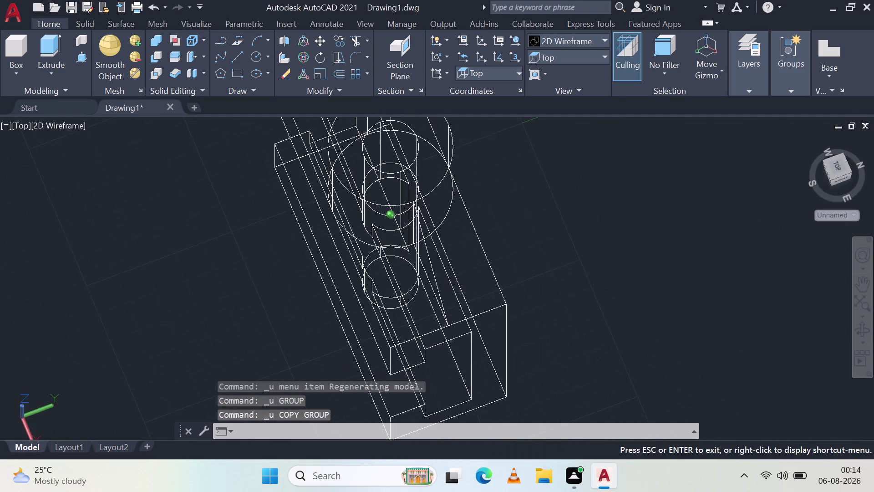
middle_drag(374, 201, 231, 171)
middle_drag(333, 160, 338, 235)
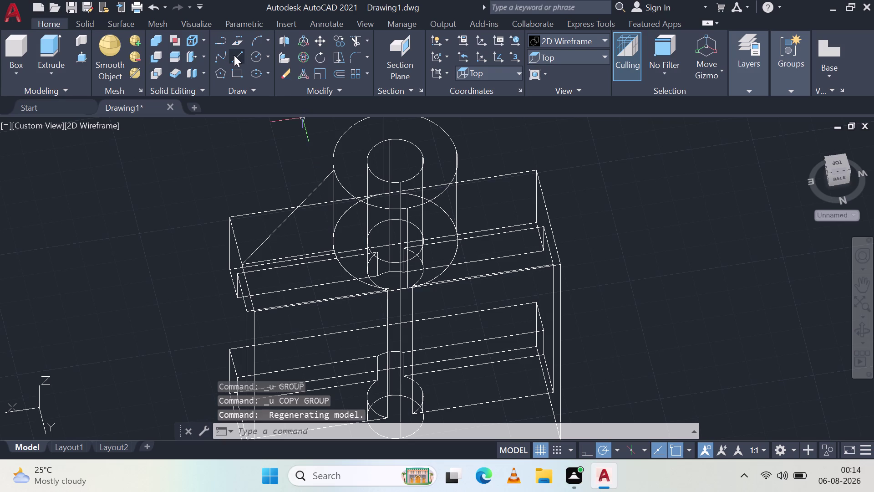
click(234, 56)
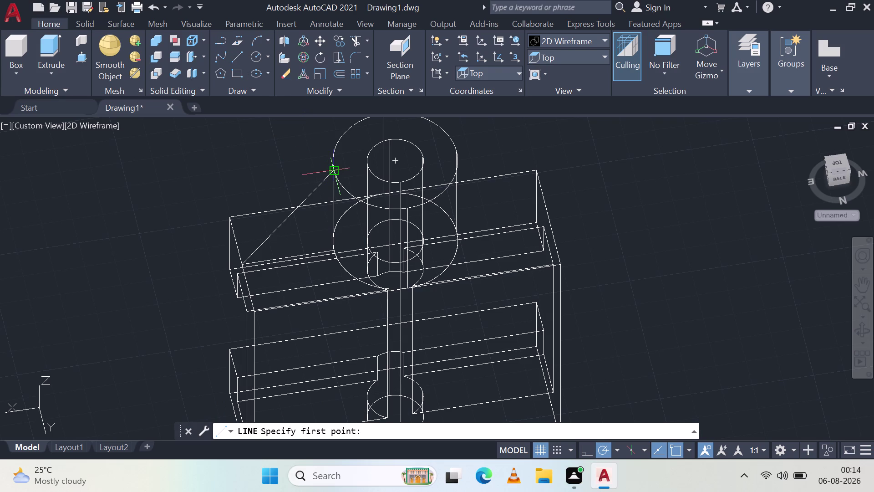
key(Escape)
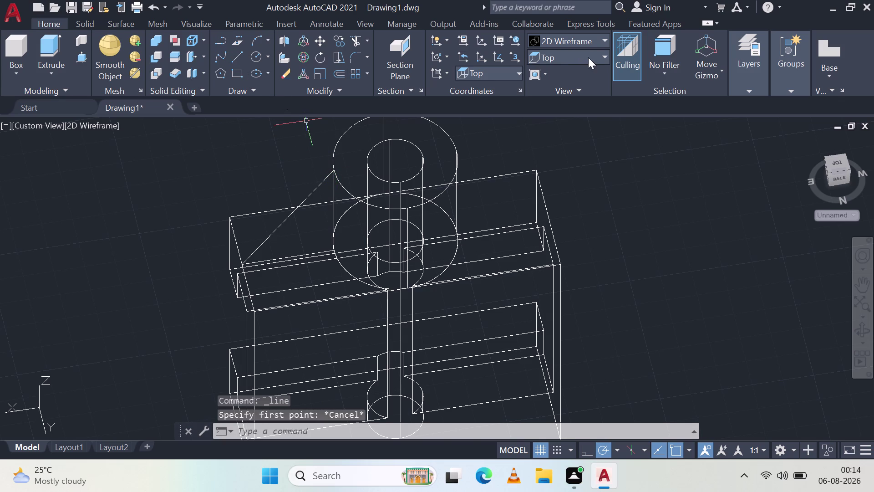
click(595, 41)
Switch to Shades of Gray and select the diagonal boss-to-body line for copying.
click(666, 138)
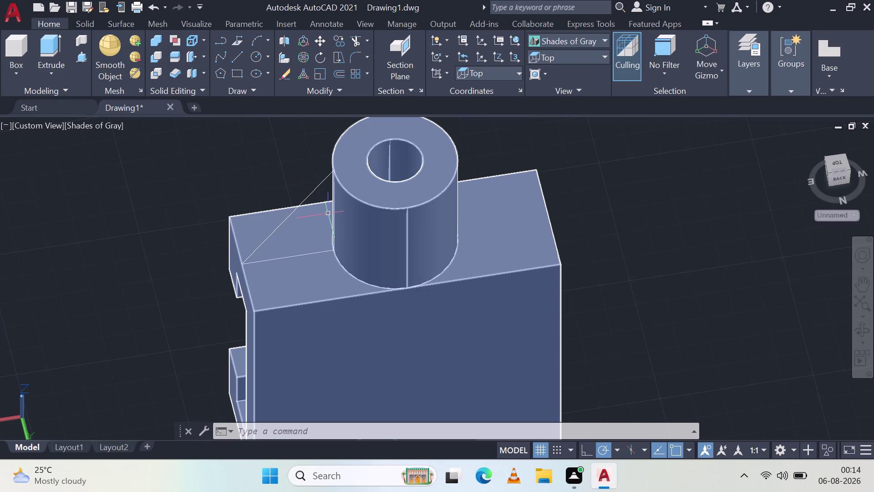
click(336, 40)
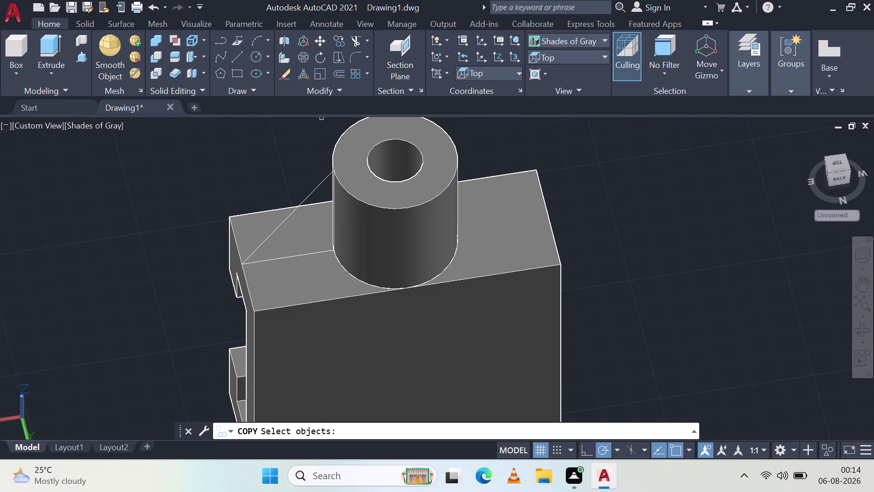
click(312, 195)
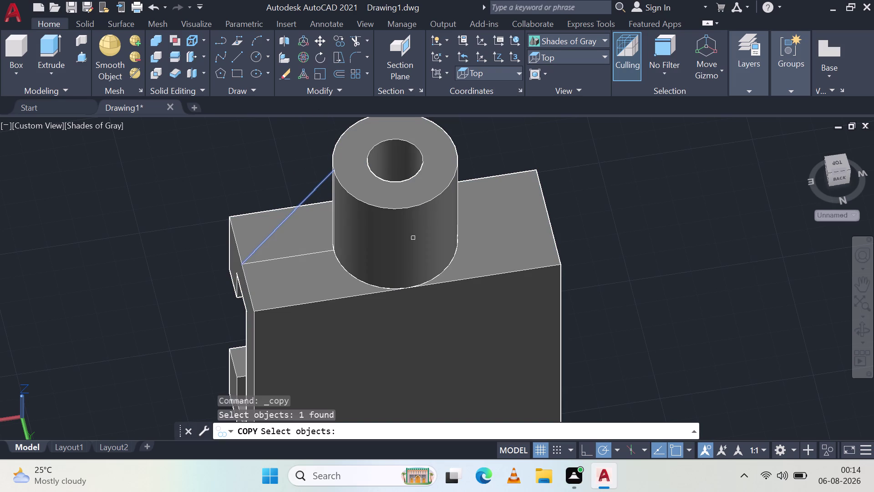
key(Return)
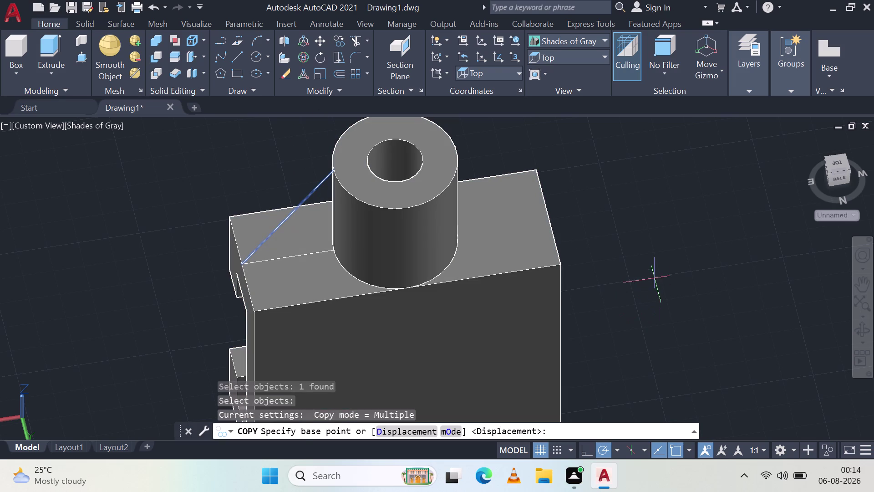
Place the diagonal line's copy, based at its upper end, in empty space left of the model.
scroll(up, 3)
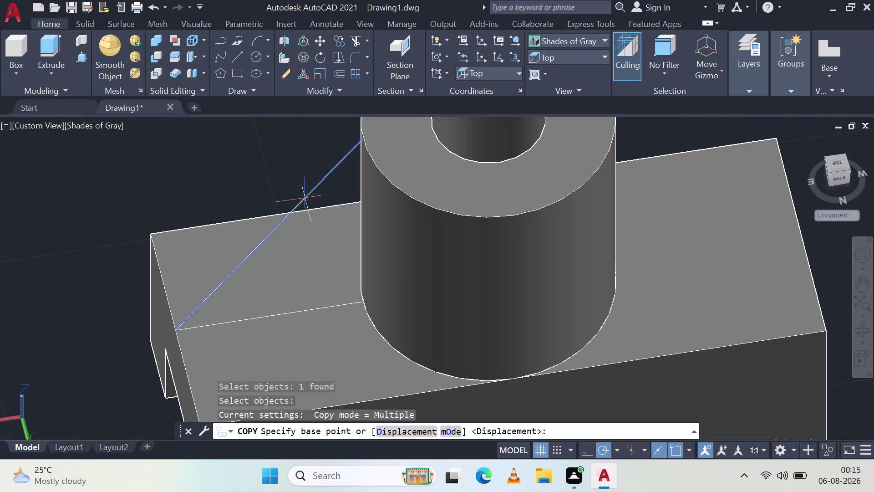
click(362, 140)
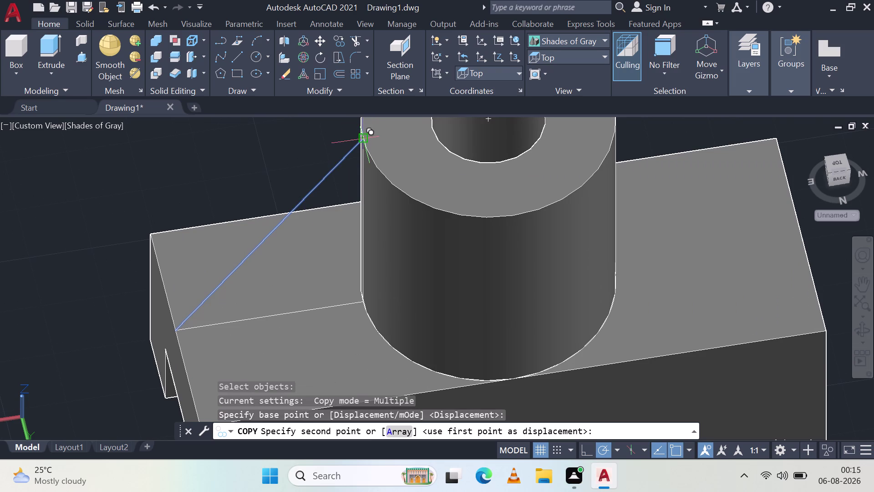
scroll(down, 3)
middle_drag(122, 274, 210, 261)
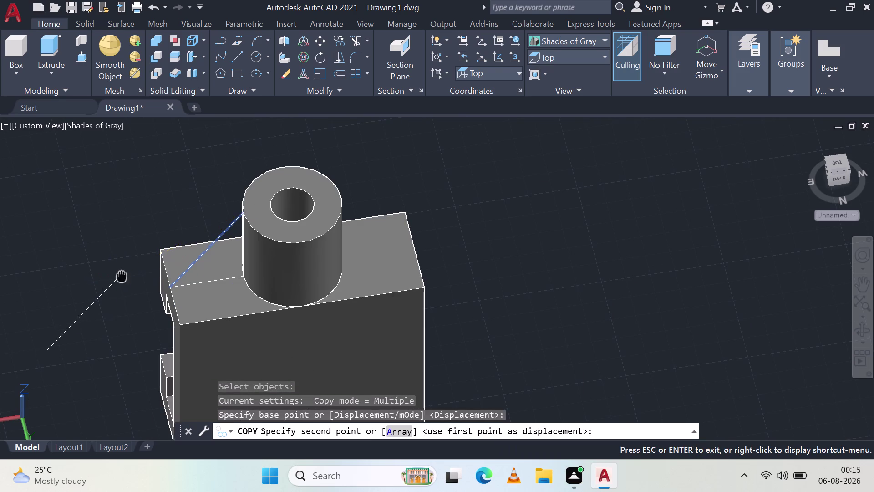
middle_drag(209, 261, 418, 242)
click(269, 223)
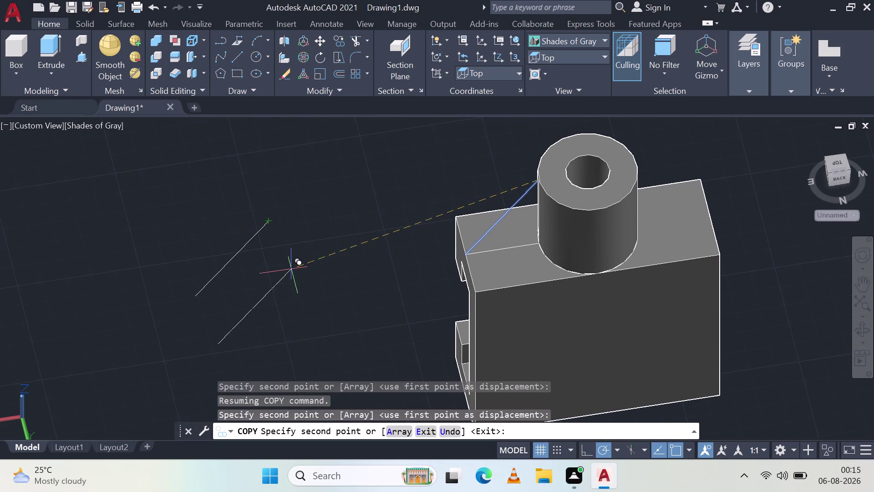
key(Escape)
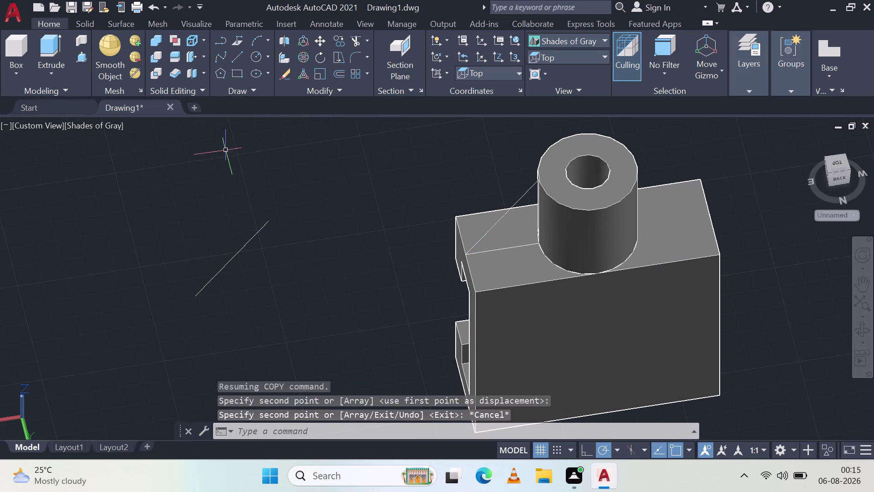
middle_drag(207, 278, 303, 260)
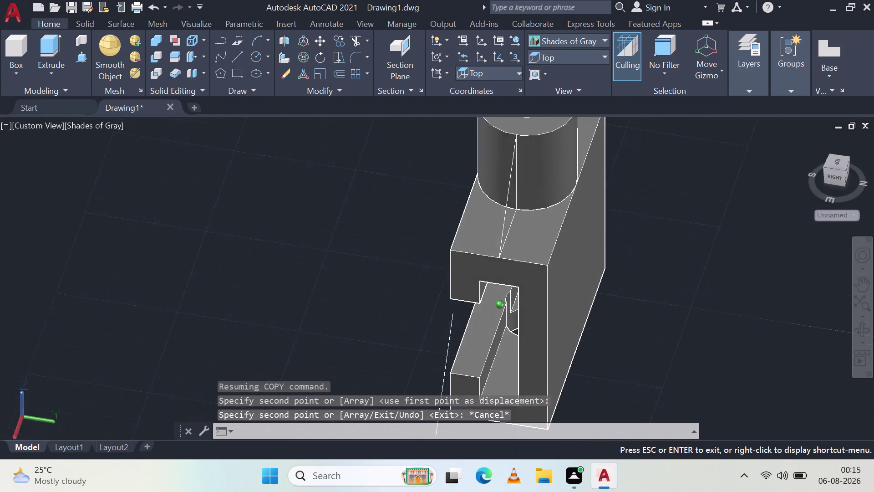
Orbit to view the slotted end and the underside of the boss hole.
middle_drag(302, 260, 309, 247)
middle_drag(397, 337, 359, 344)
middle_drag(345, 299, 269, 256)
middle_drag(292, 261, 304, 267)
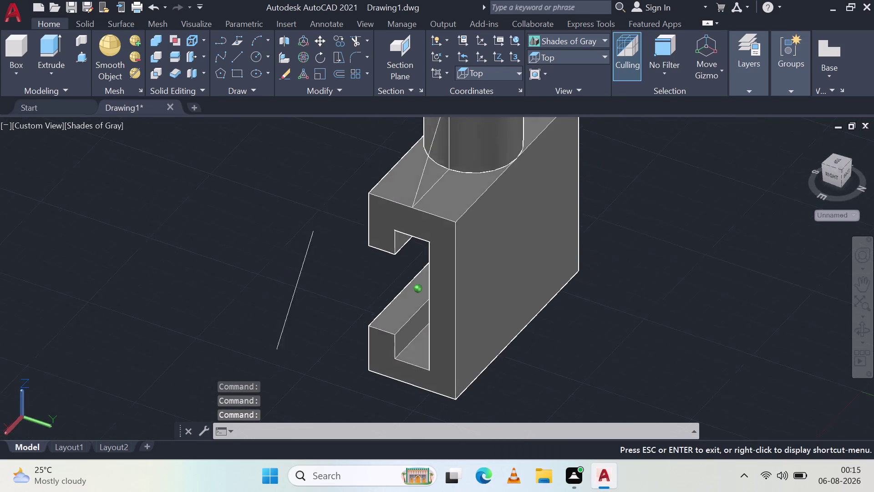
middle_drag(303, 267, 345, 273)
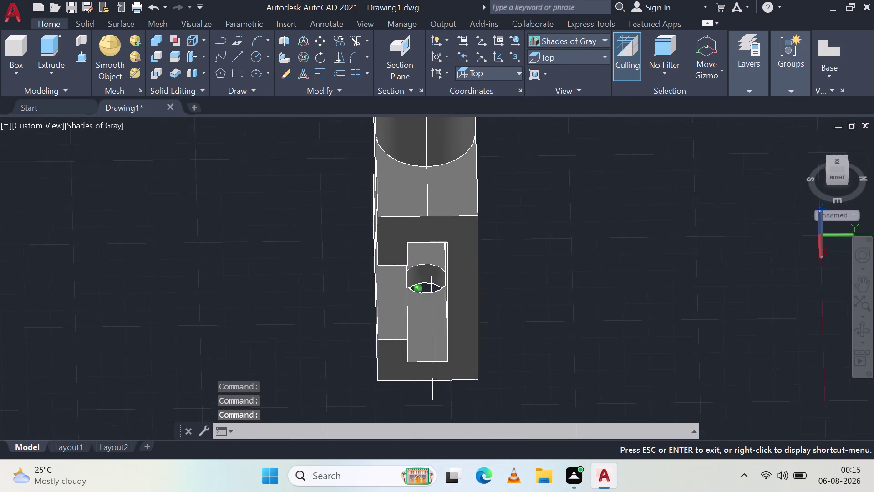
middle_drag(345, 273, 342, 293)
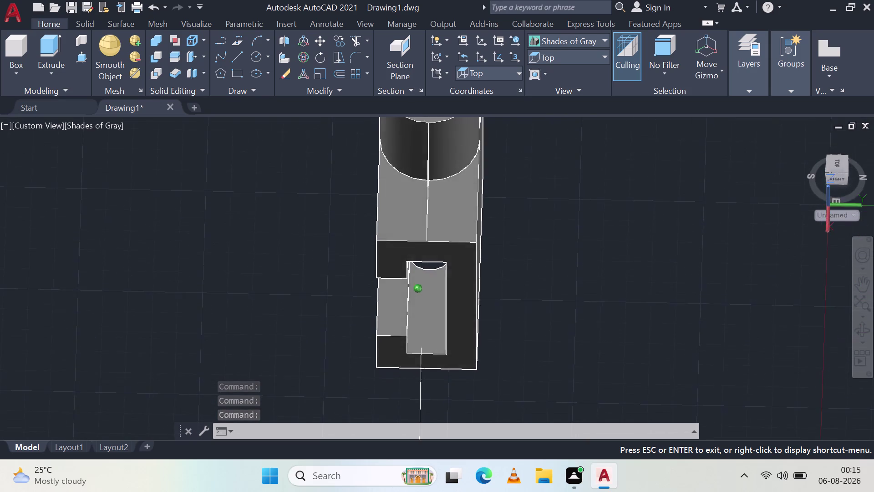
middle_drag(341, 293, 347, 273)
middle_drag(440, 302, 433, 306)
scroll(down, 3)
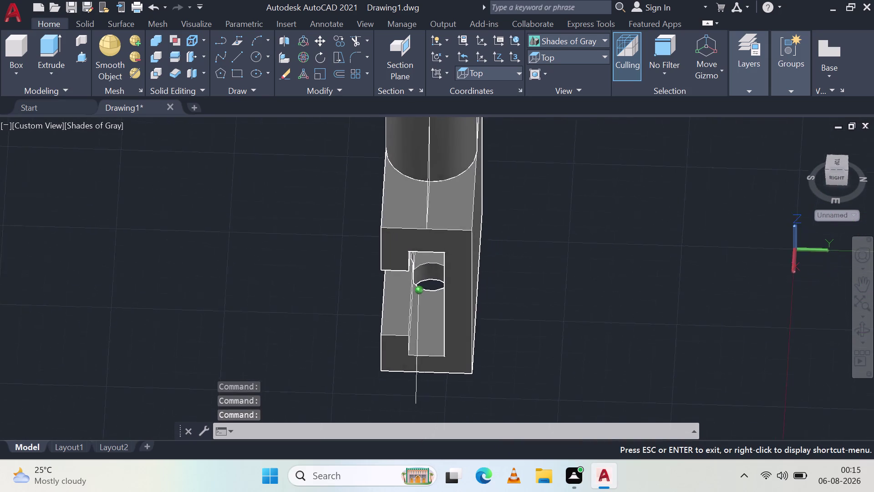
middle_drag(433, 306, 434, 305)
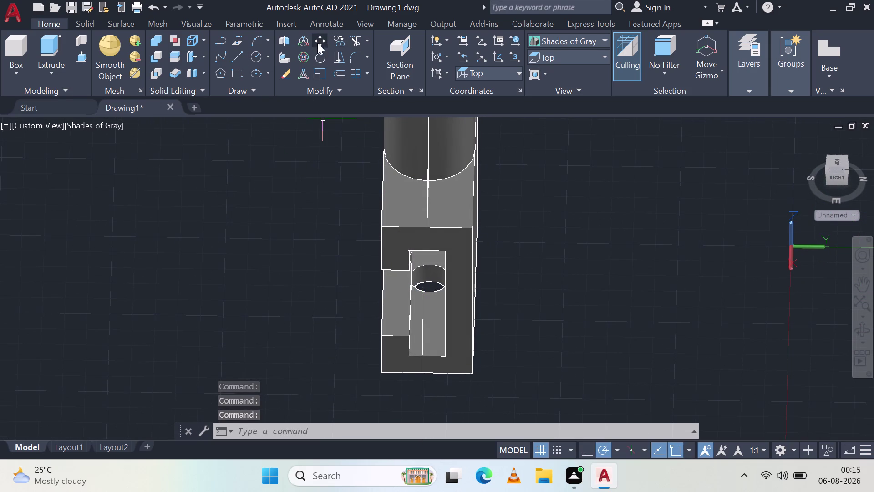
Copy the vertical line below the hole 4.5 units to each side.
click(337, 34)
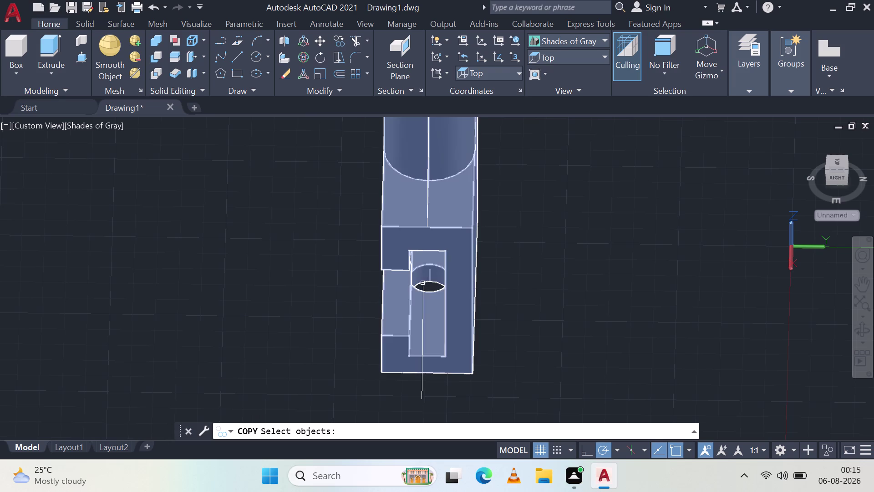
click(423, 288)
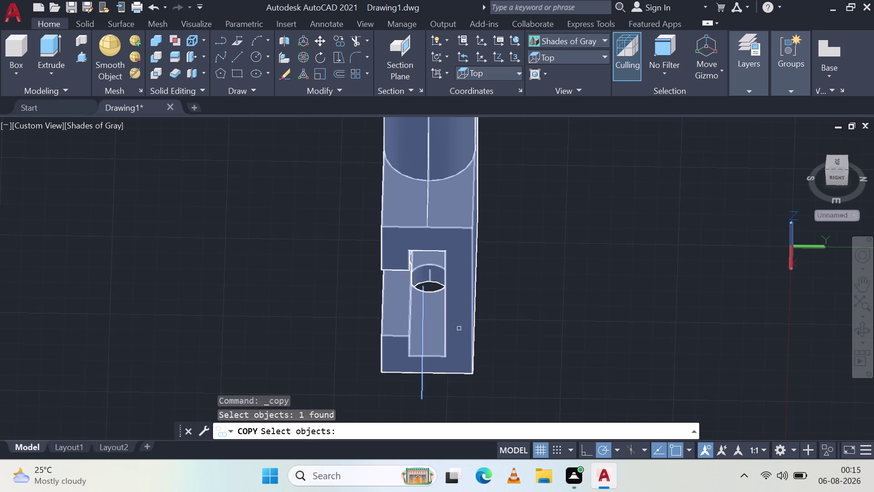
key(space)
click(426, 284)
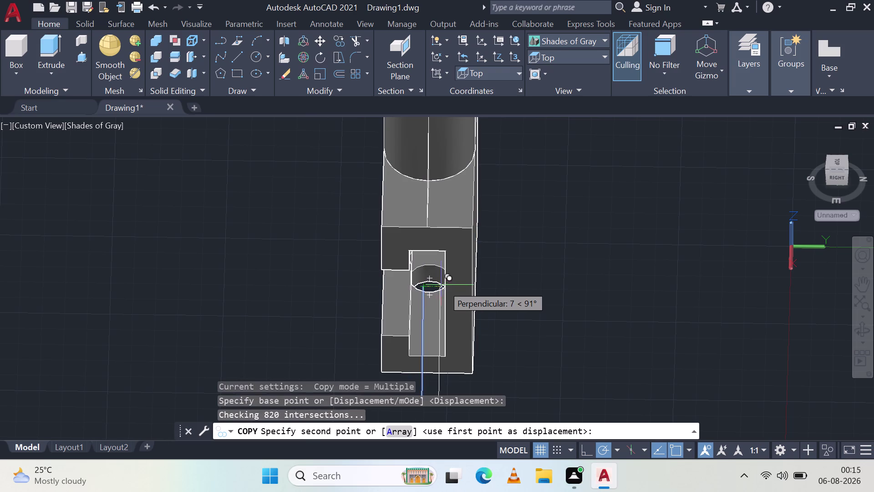
scroll(up, 3)
scroll(up, 3)
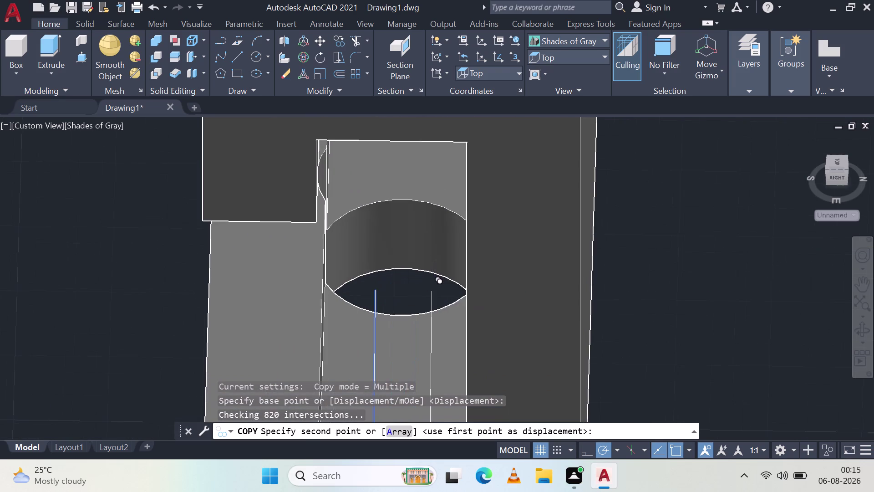
key(4)
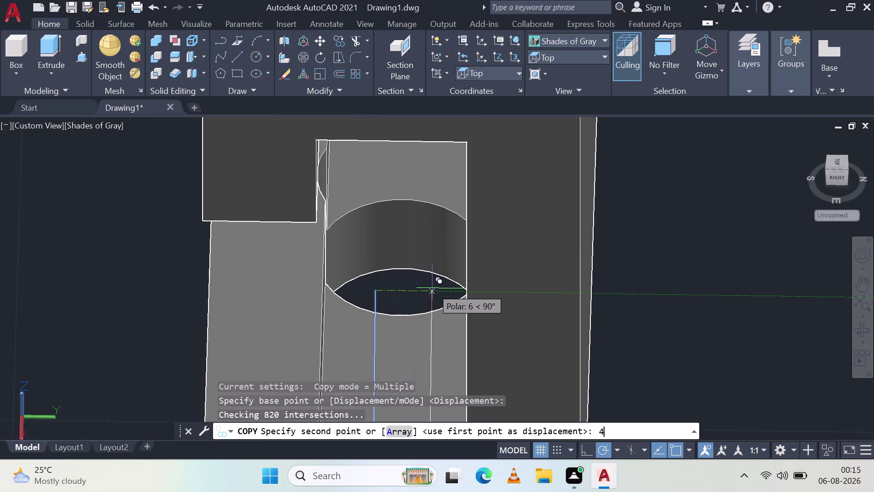
text(.5)
key(Return)
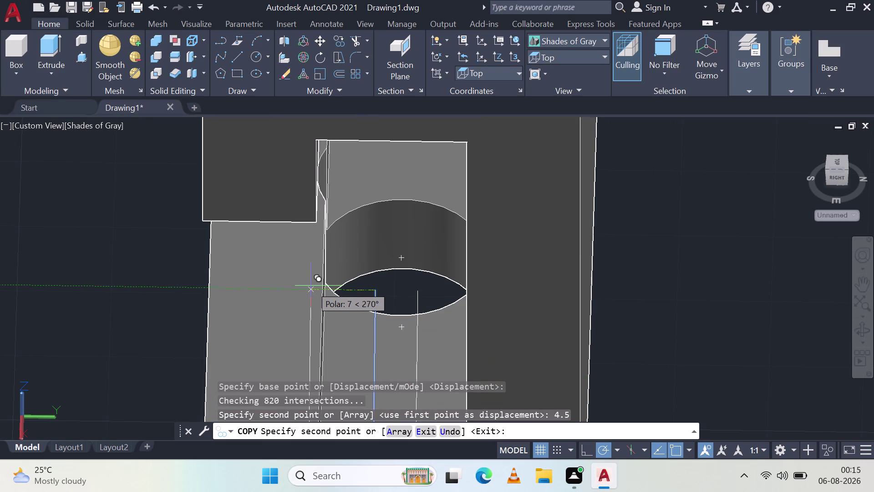
text(4.)
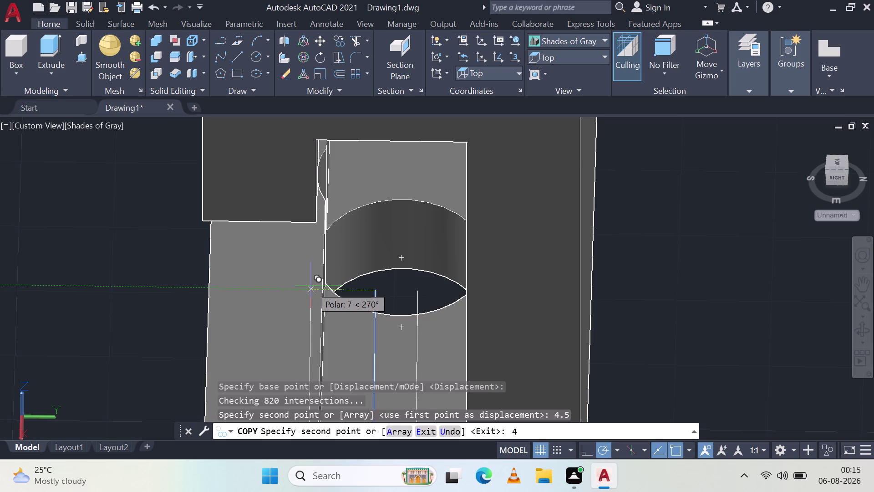
text(5)
key(Return)
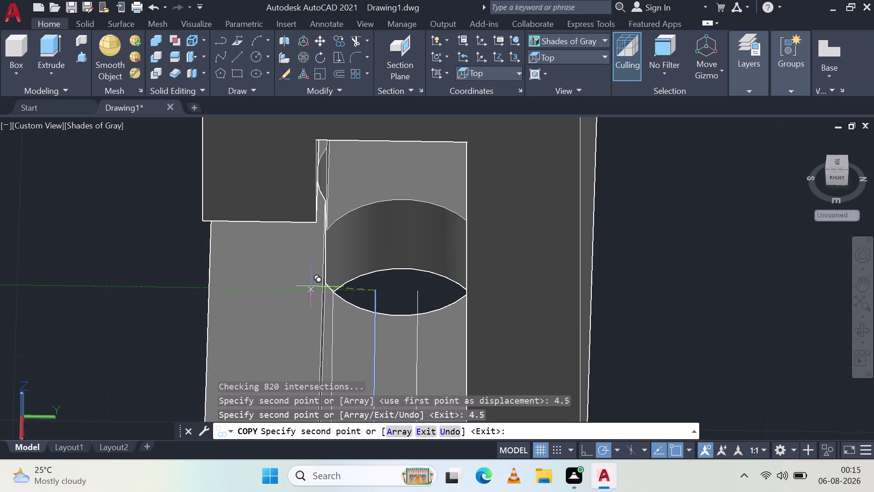
key(Escape)
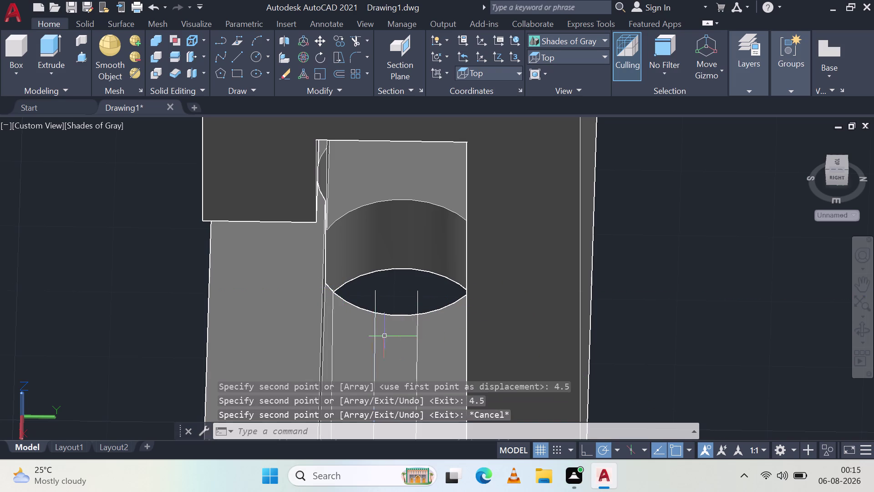
Begin a line from the left copy's top toward the middle line.
scroll(up, 3)
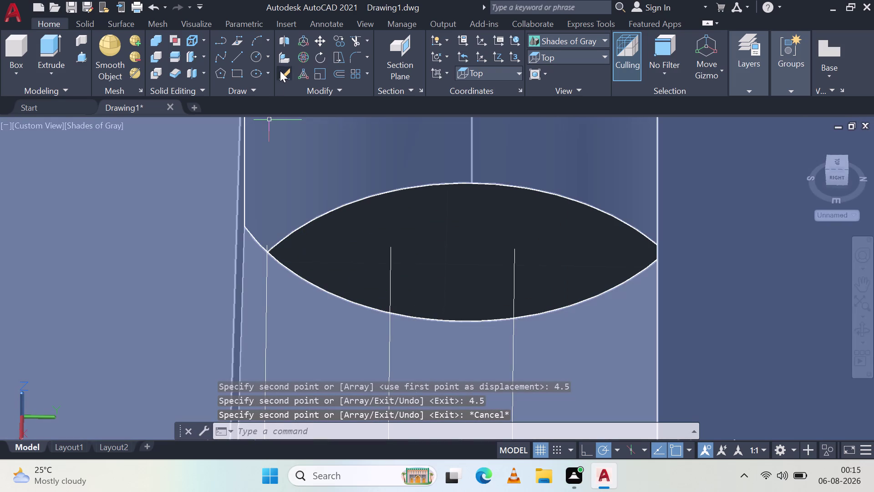
click(238, 51)
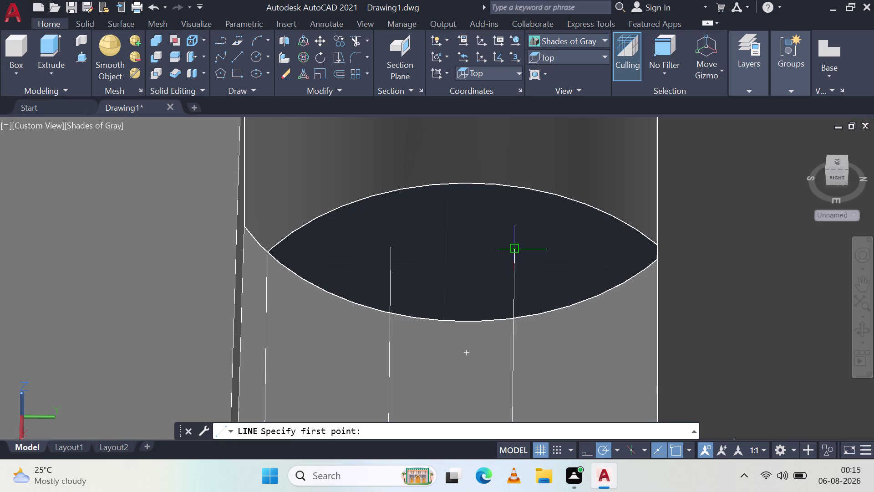
click(267, 244)
click(392, 249)
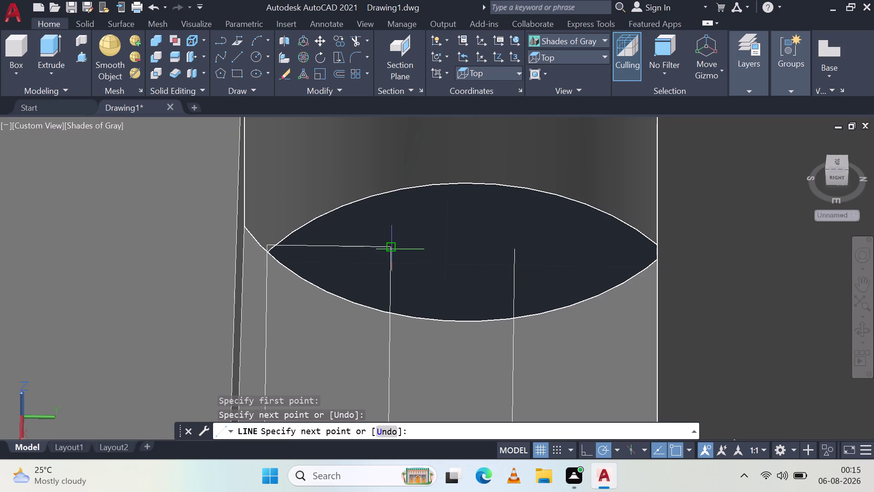
Finish the line across the vertical line tops and select all five pieces.
click(518, 248)
key(Escape)
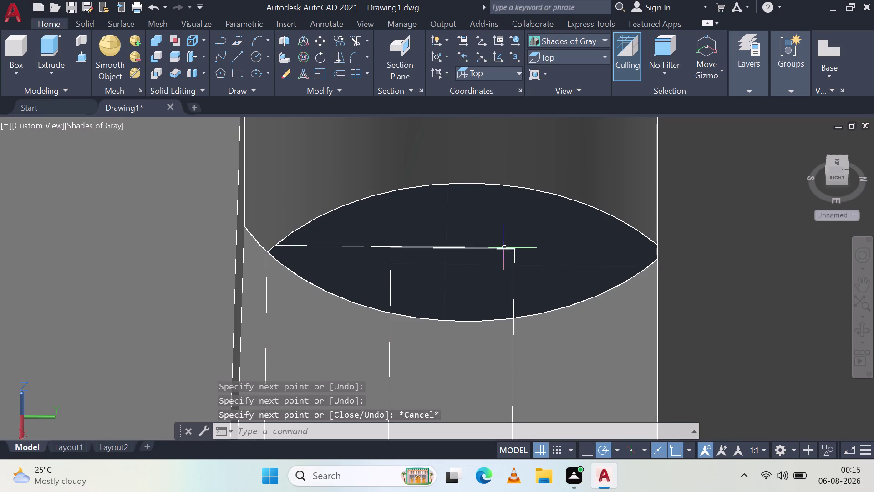
click(504, 247)
click(514, 265)
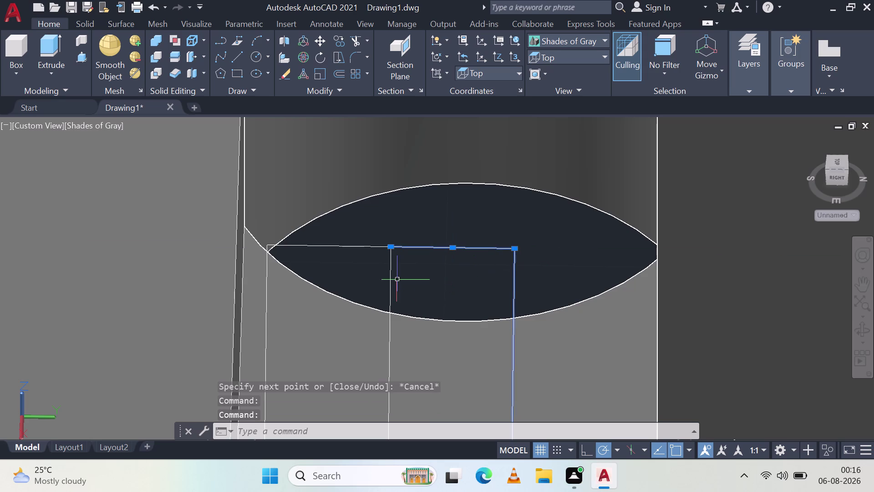
click(392, 281)
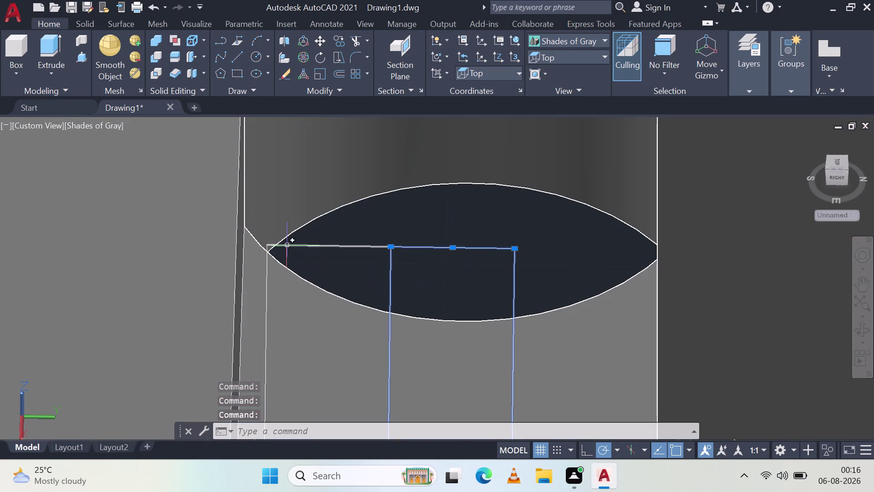
click(287, 245)
scroll(up, 3)
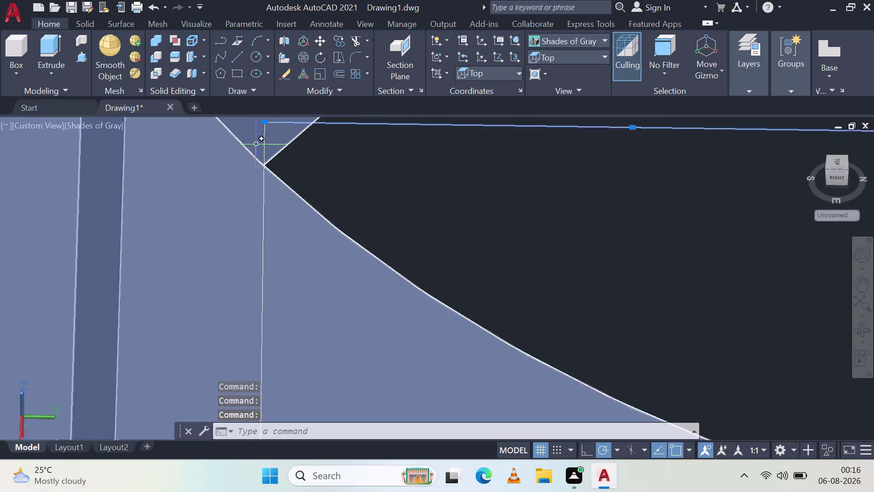
click(265, 144)
scroll(down, 3)
scroll(down, 3)
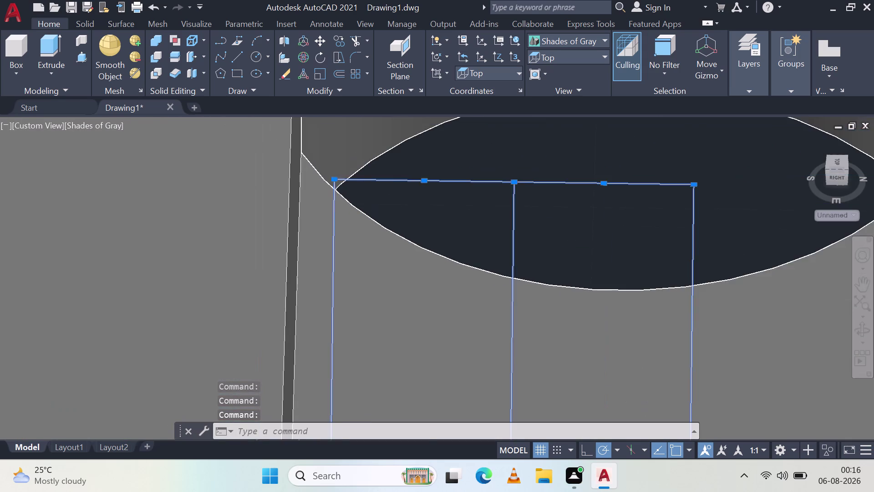
scroll(down, 3)
scroll(down, 3)
scroll(down, 3)
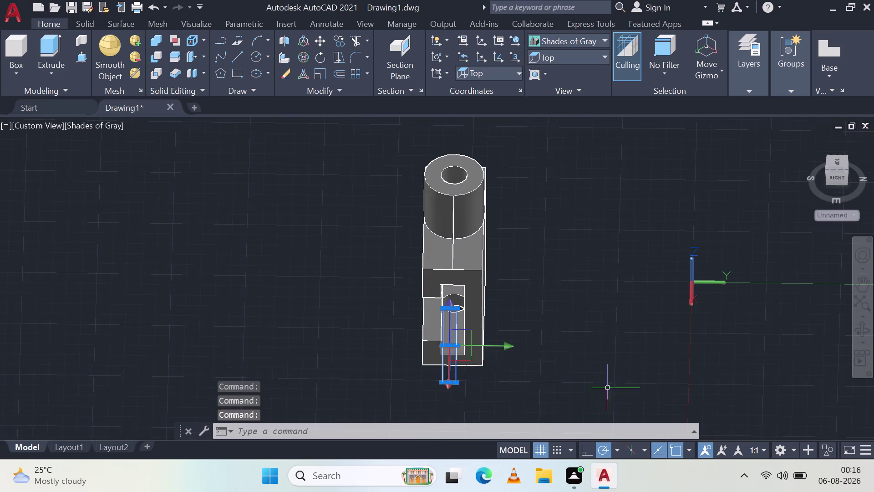
Join the five lines with J into two polylines and select both.
key(j)
key(space)
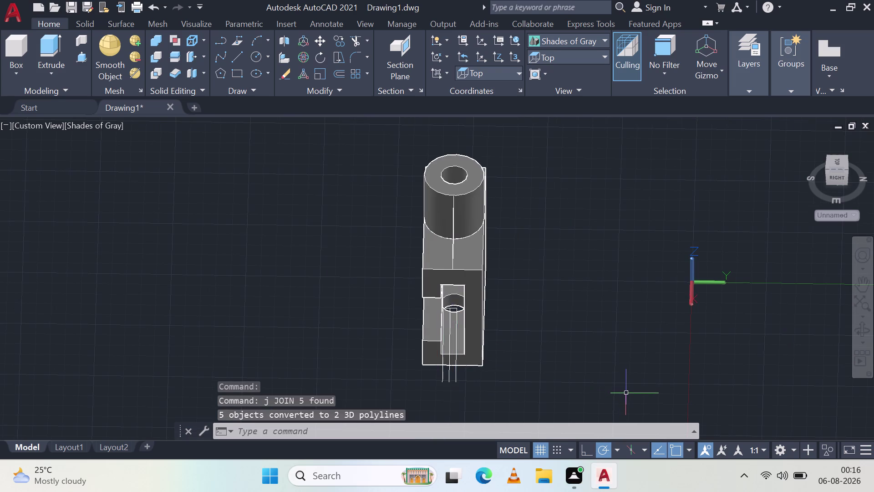
click(456, 382)
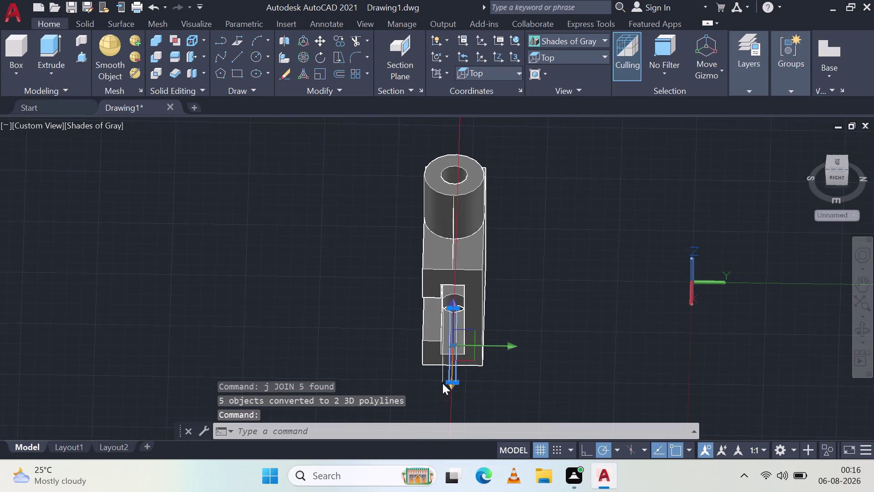
scroll(up, 3)
click(445, 363)
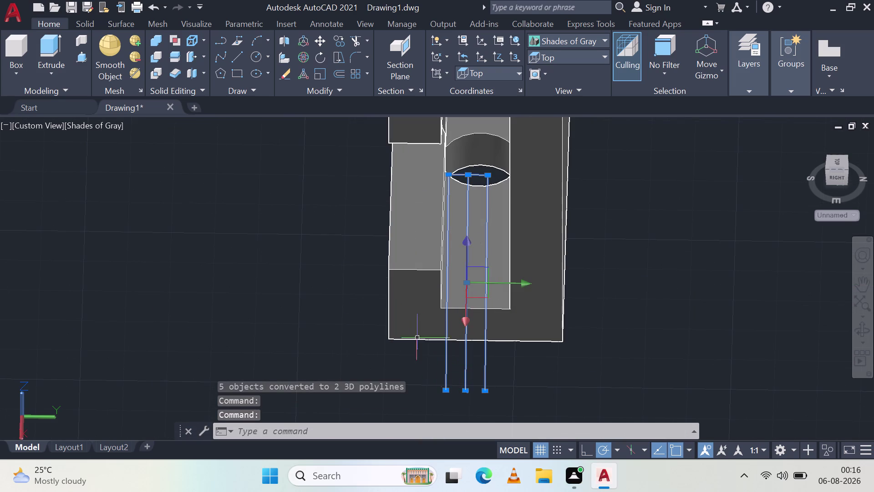
click(320, 41)
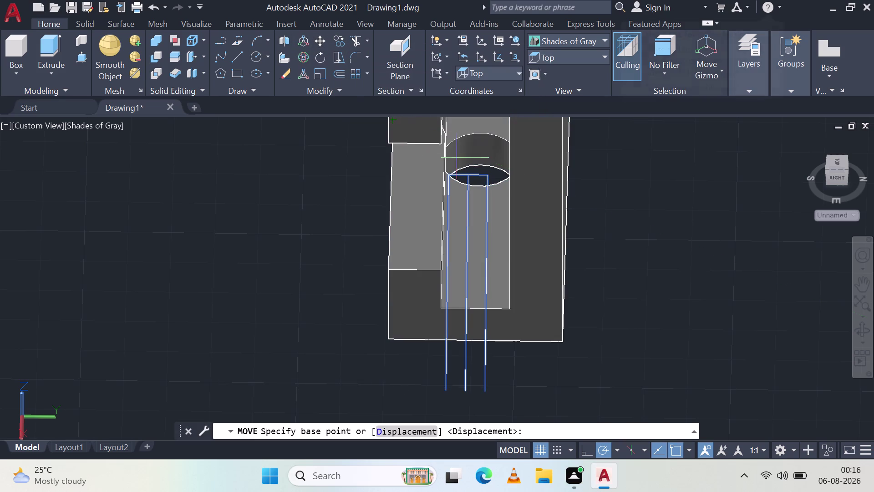
click(468, 172)
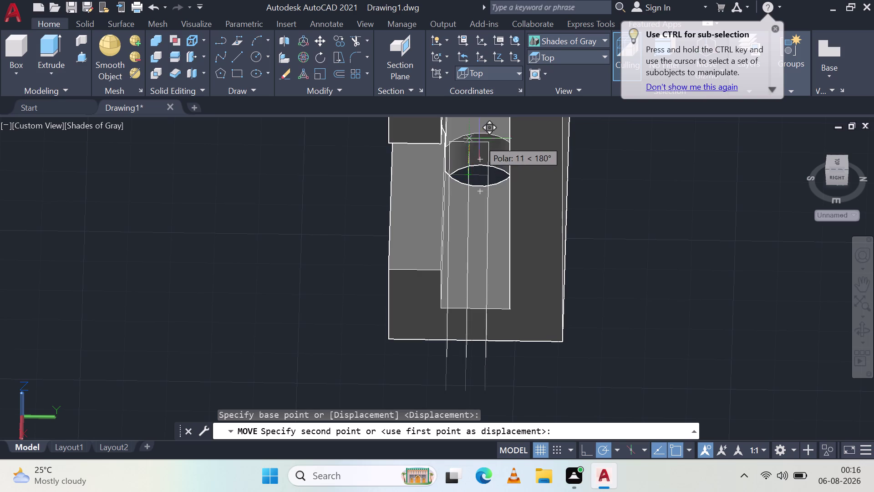
scroll(down, 3)
scroll(down, 3)
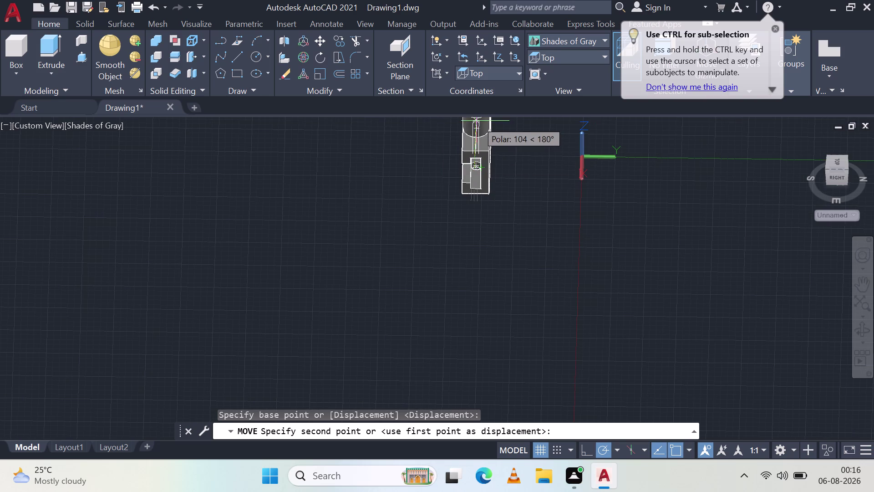
scroll(up, 3)
middle_drag(476, 121, 493, 295)
scroll(up, 3)
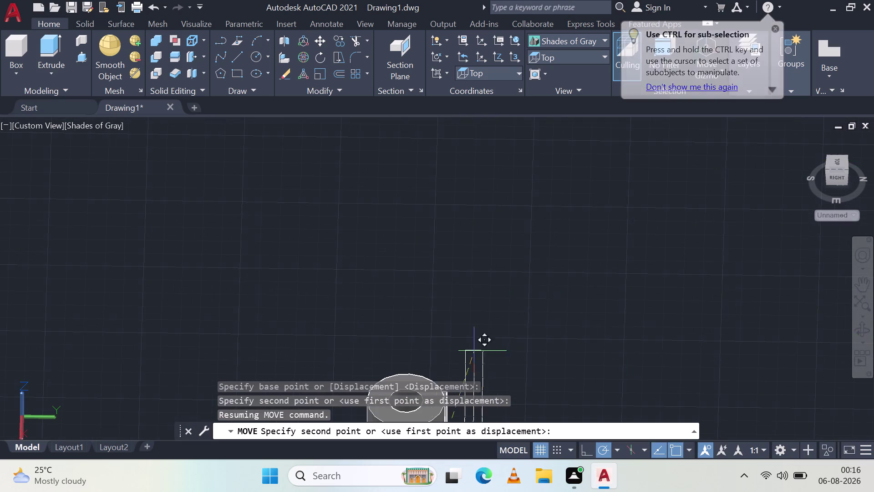
middle_drag(437, 366, 516, 145)
scroll(up, 3)
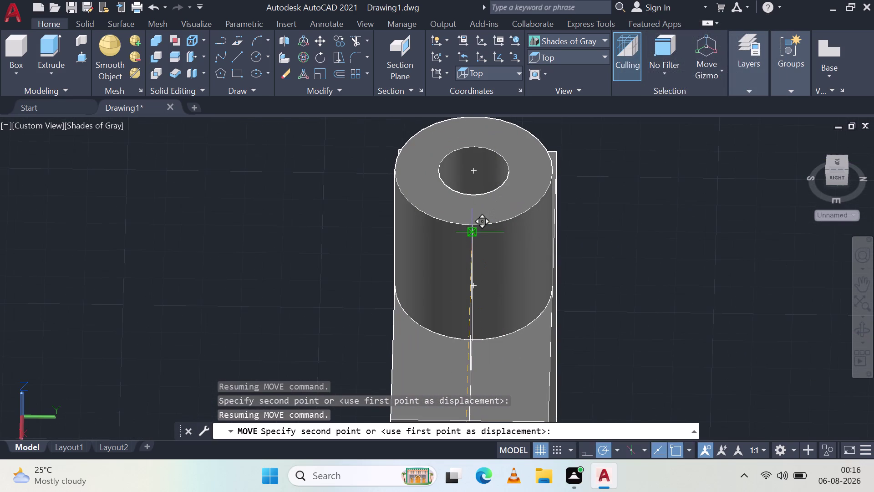
scroll(up, 3)
click(470, 225)
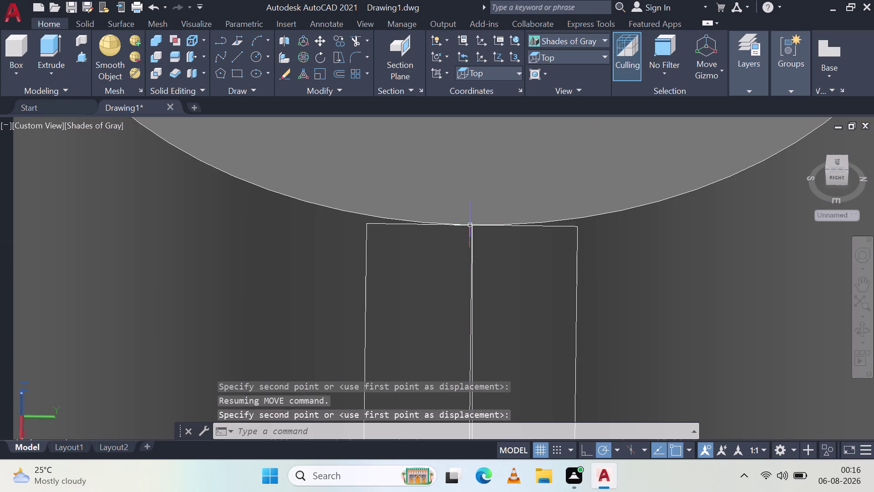
key(Escape)
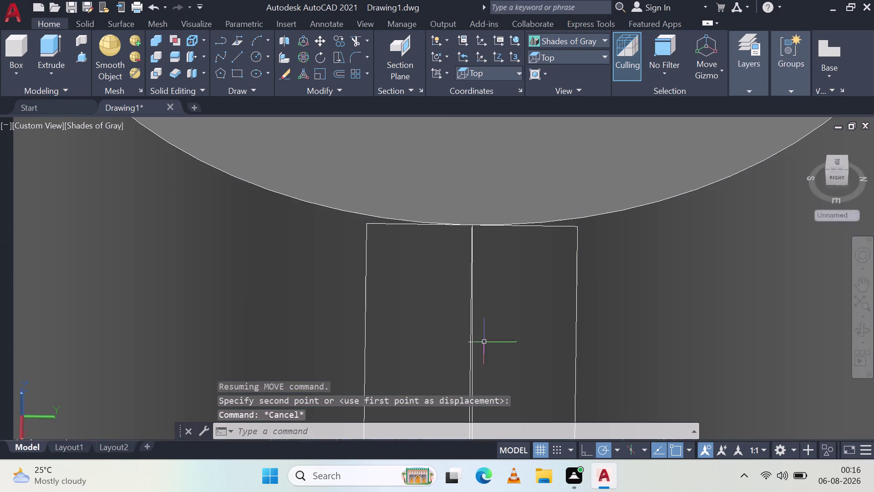
middle_drag(539, 303, 539, 263)
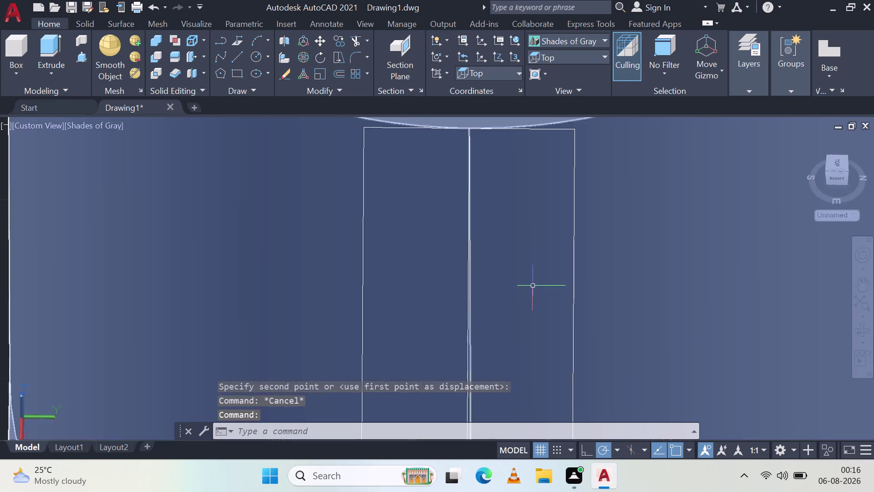
Orbit to face the front of the boss and its stray lines.
key(Escape)
key(Escape)
middle_drag(535, 264, 451, 306)
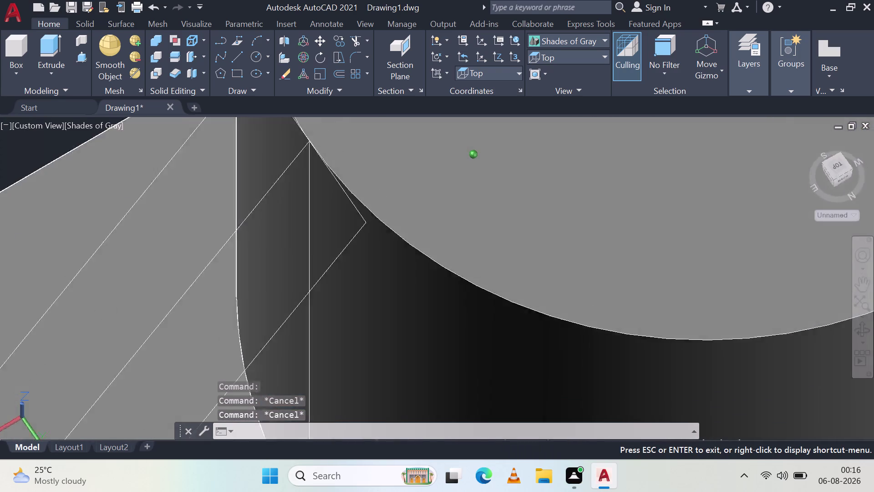
middle_drag(451, 306, 399, 292)
scroll(down, 3)
scroll(down, 3)
middle_drag(282, 223, 292, 229)
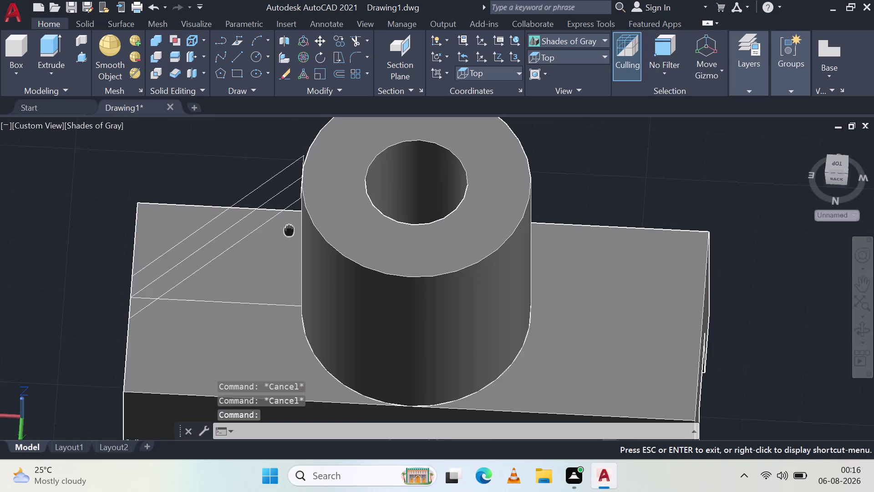
middle_drag(292, 229, 518, 218)
middle_drag(414, 276, 410, 248)
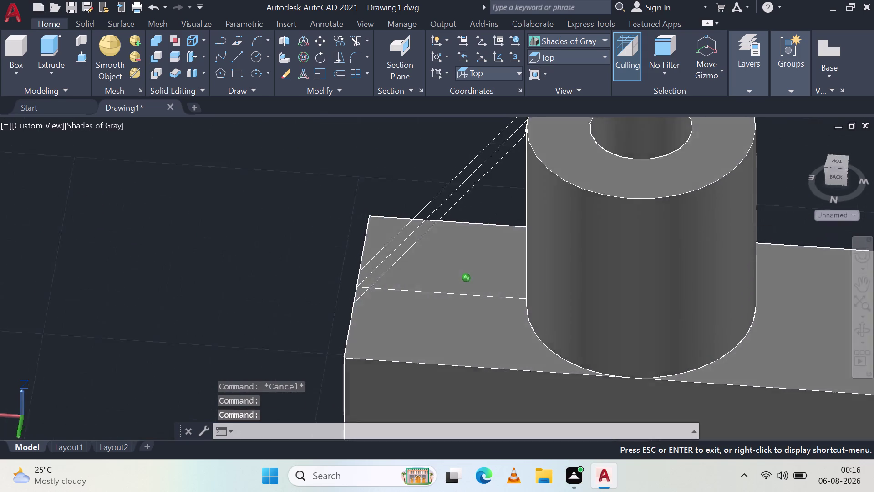
middle_drag(410, 248, 530, 223)
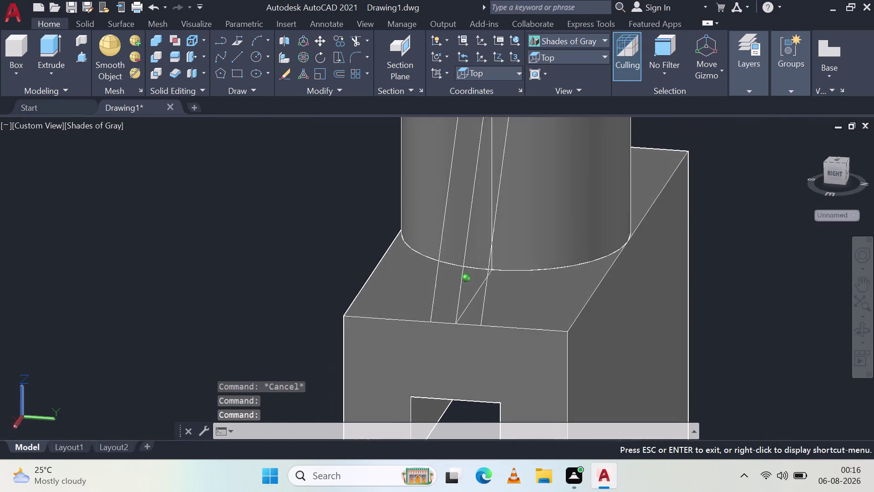
middle_drag(531, 223, 539, 217)
scroll(up, 3)
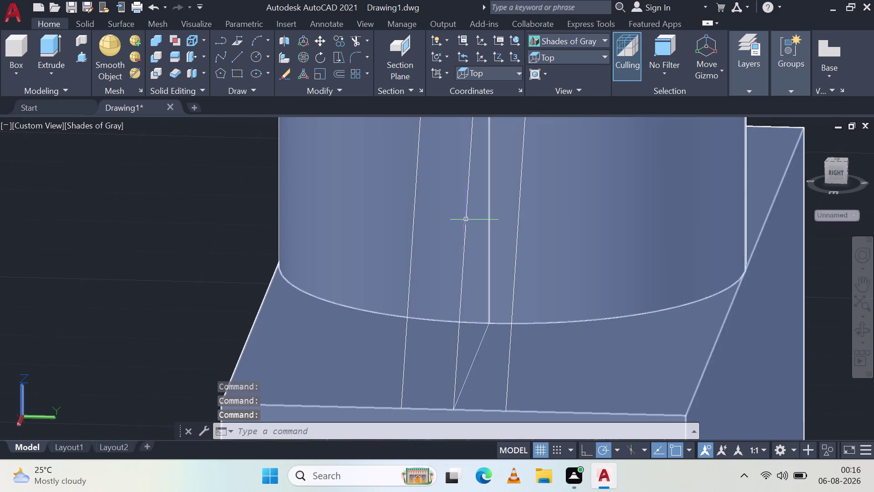
Erase the two stray lines on the boss face.
click(467, 220)
key(Delete)
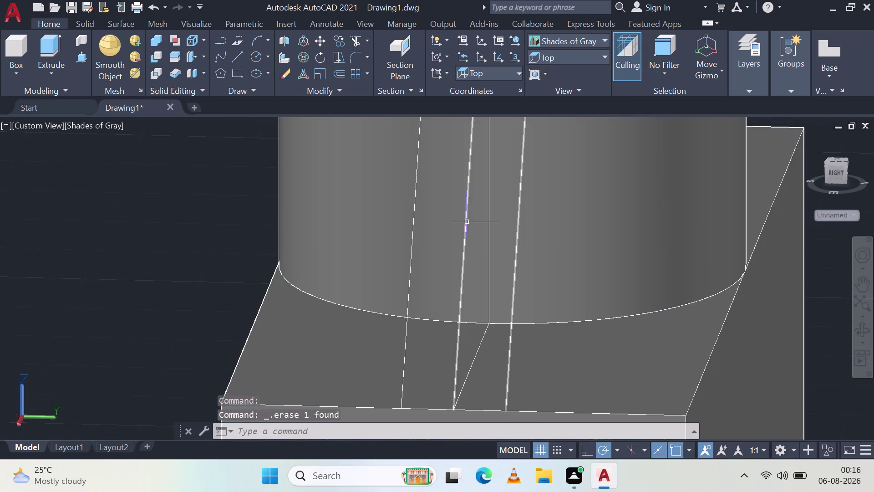
click(465, 223)
key(Delete)
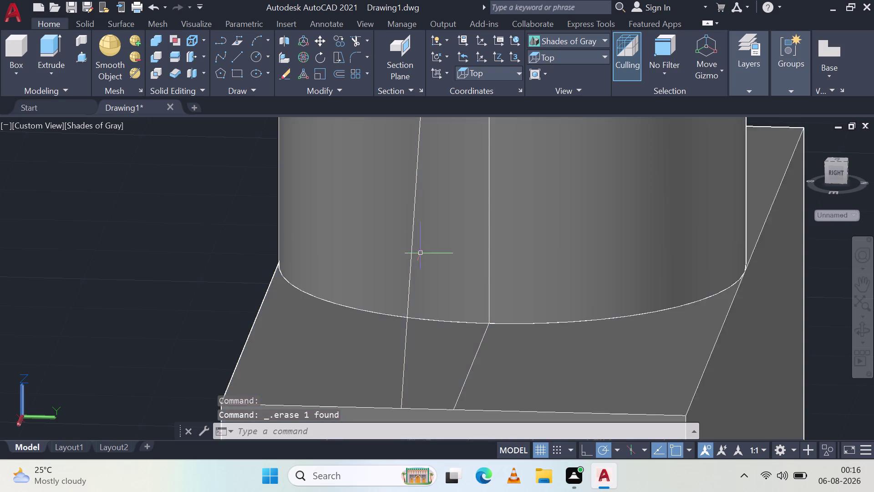
scroll(down, 3)
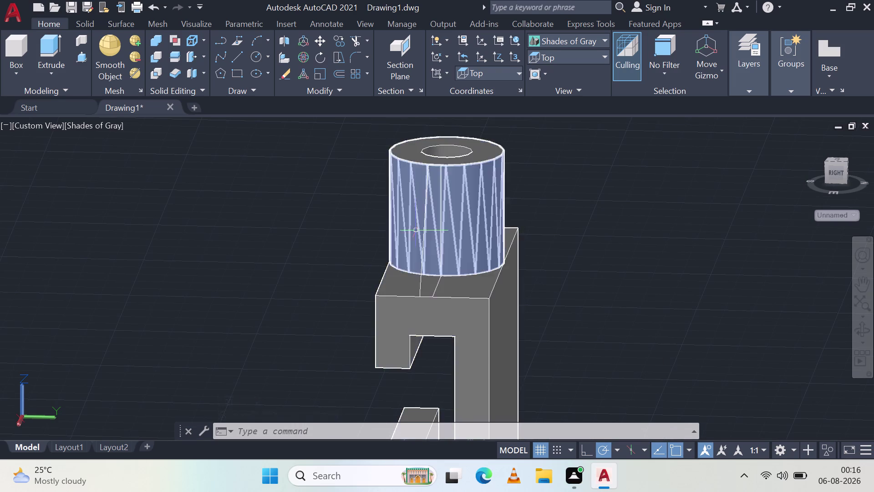
Undo the recent erases, the group move and the line join.
key(ctrl+z)
key(ctrl+z)
key(ctrl+z)
key(ctrl+z)
key(ctrl+z)
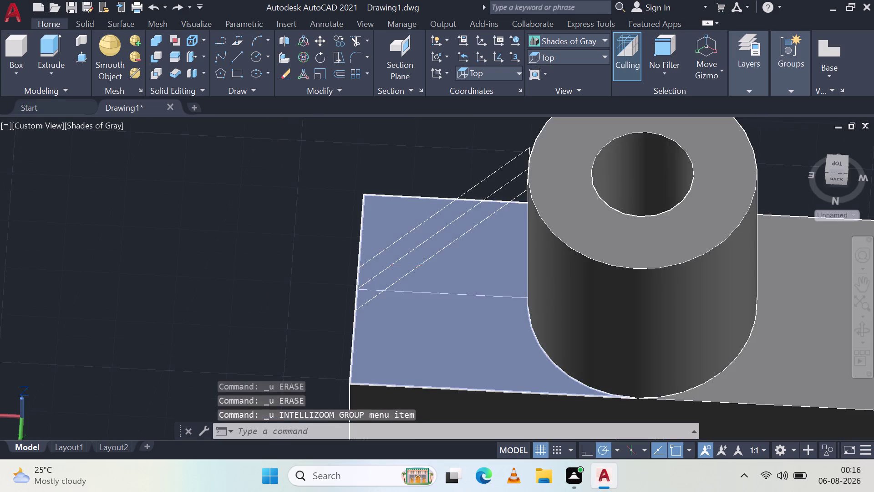
key(ctrl+z)
key(ctrl+z)
key(ctrl+z)
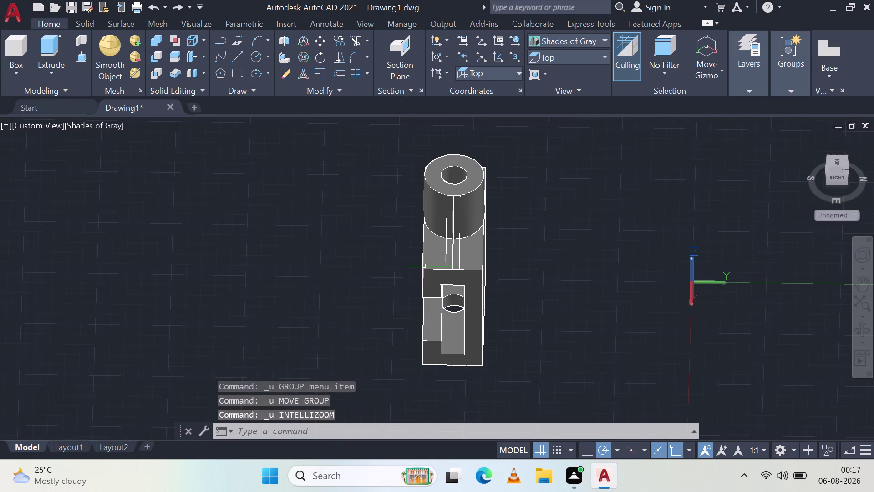
key(ctrl+z)
Erase the redundant line below the bracket.
scroll(up, 3)
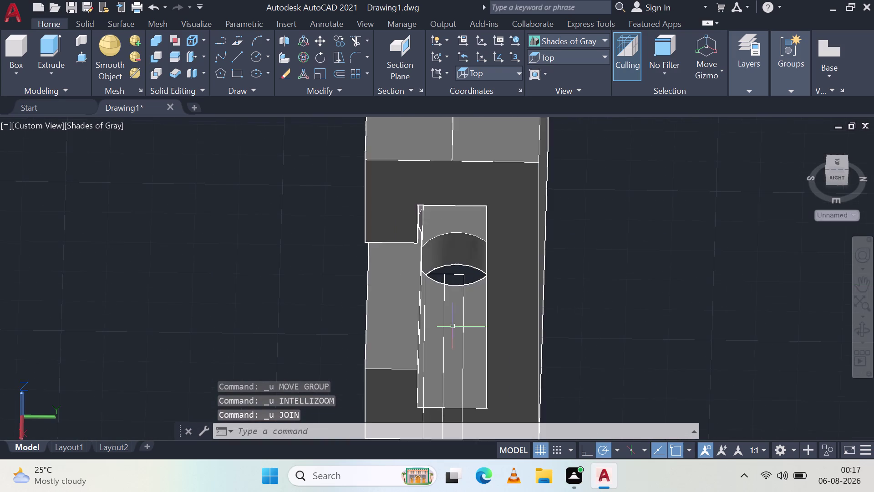
middle_drag(468, 329, 503, 200)
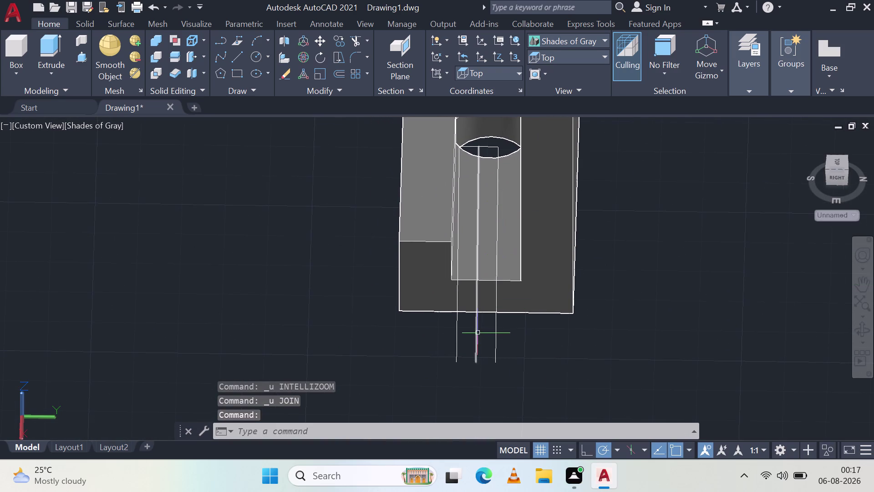
click(476, 332)
key(Delete)
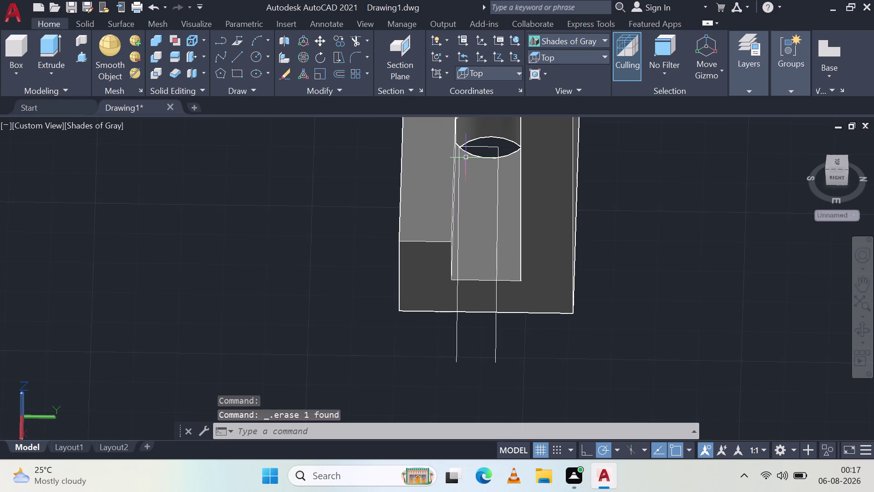
Select the slot line, the hole-top and hole-side lines, and the lines below the slab.
click(477, 146)
scroll(up, 3)
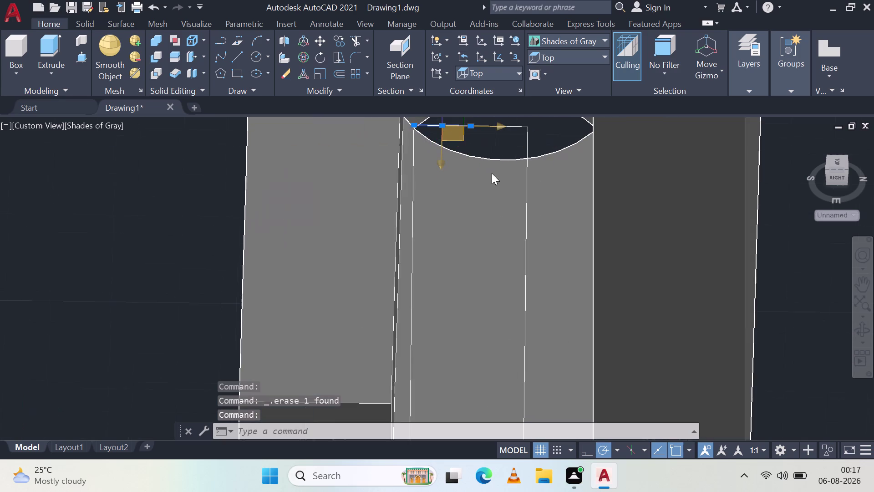
click(514, 127)
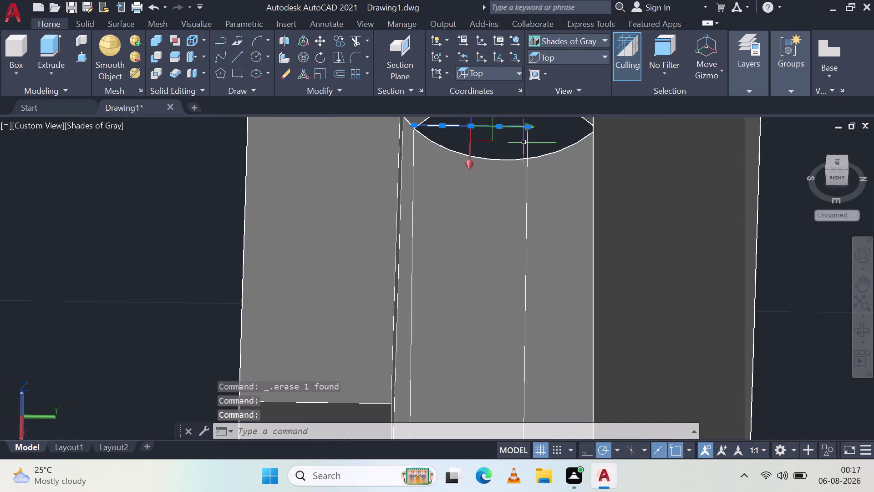
click(528, 151)
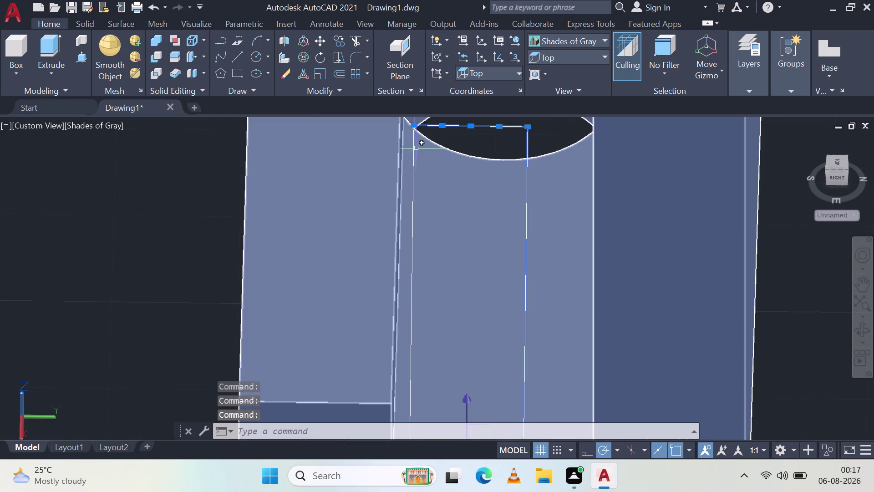
scroll(down, 3)
click(428, 349)
scroll(up, 3)
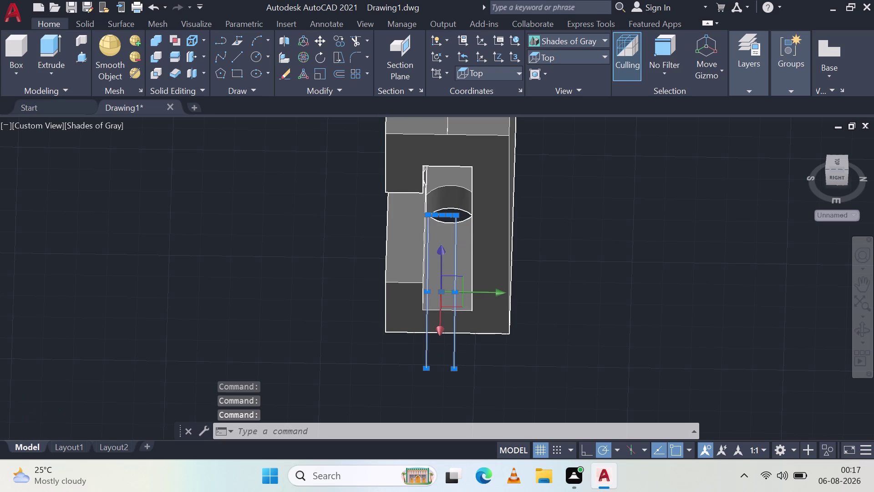
scroll(up, 3)
Begin moving the selected lines from the hole edge, then cancel the move.
click(320, 39)
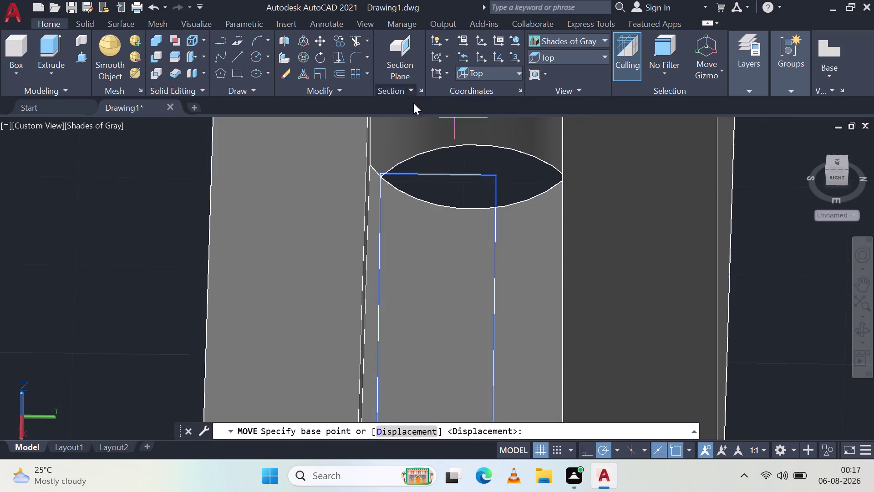
click(438, 175)
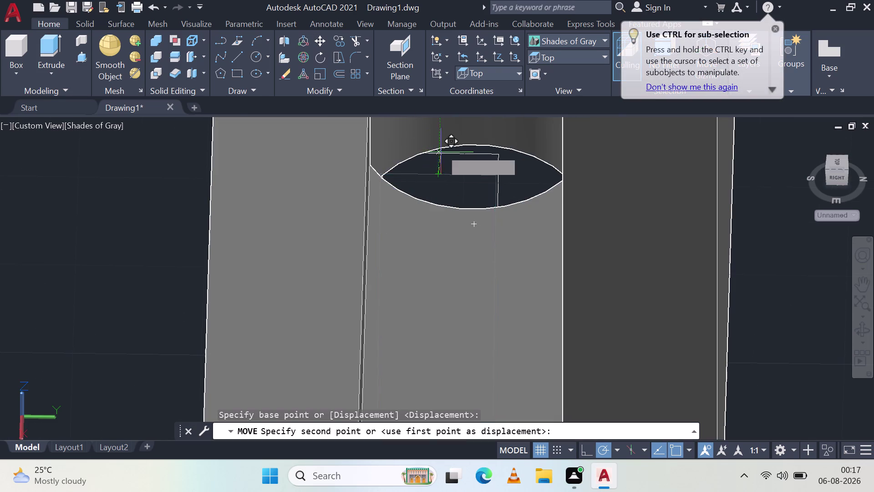
scroll(up, 3)
scroll(down, 3)
middle_drag(437, 142, 495, 318)
scroll(up, 3)
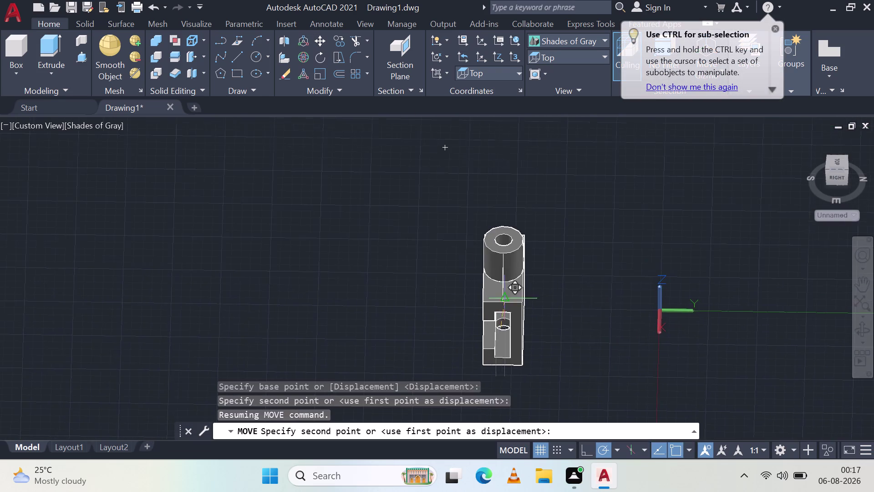
scroll(up, 3)
click(505, 127)
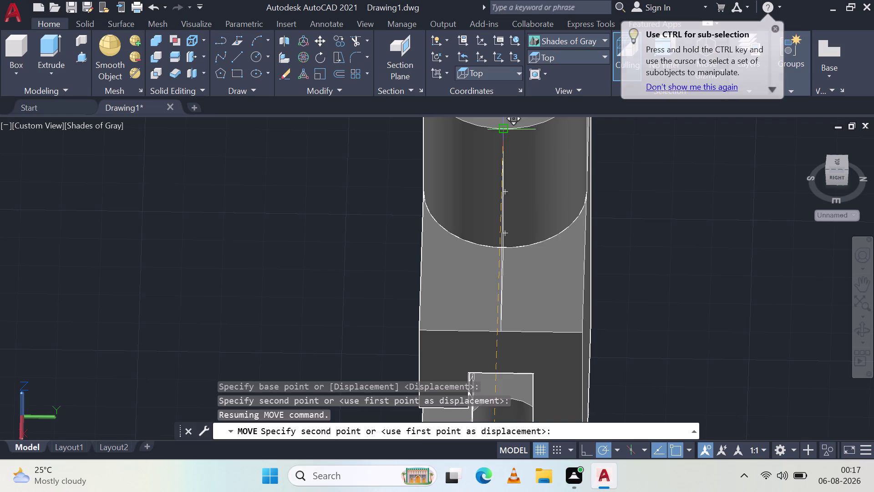
key(Escape)
scroll(up, 3)
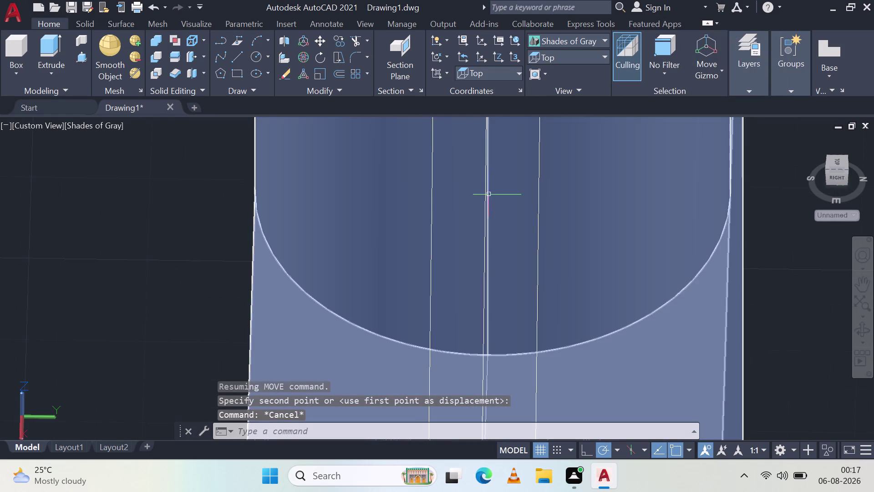
click(484, 208)
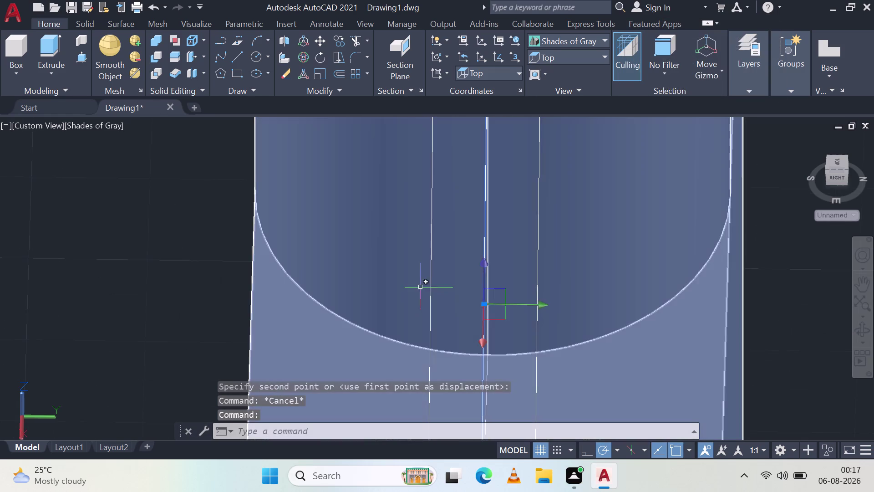
Erase the duplicate slanted line running from the slab to the boss top.
middle_drag(478, 263, 304, 214)
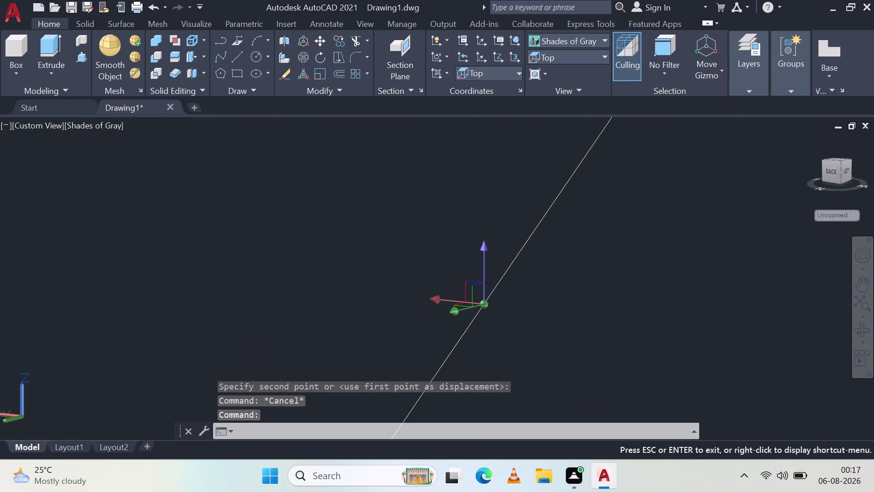
middle_drag(304, 214, 307, 223)
scroll(down, 3)
scroll(up, 3)
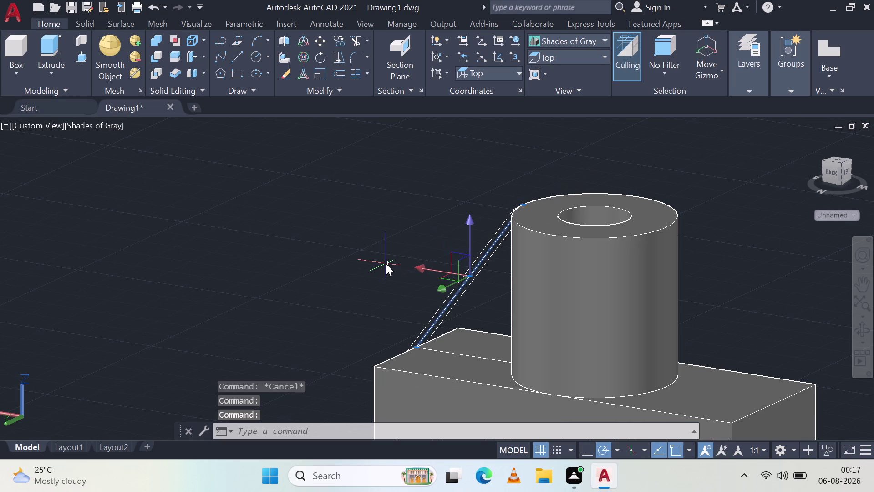
key(Delete)
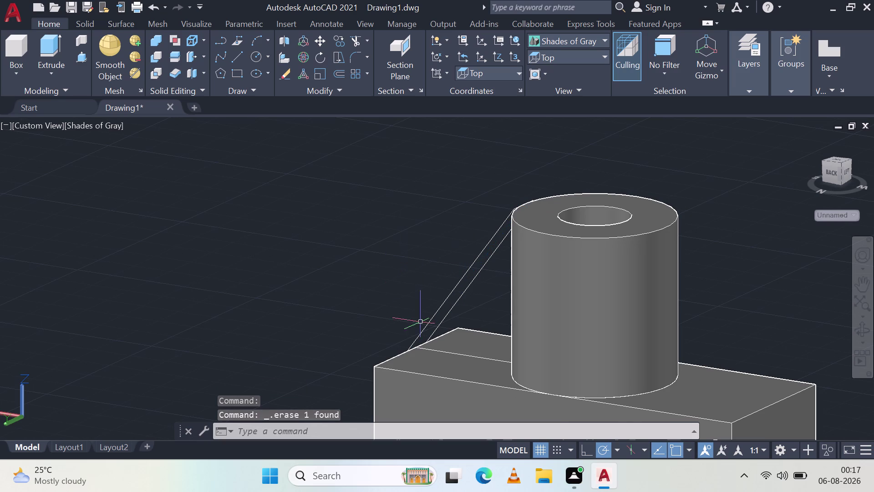
Orbit around the remaining sloped web lines to inspect them beside the slab face.
middle_drag(407, 332, 531, 324)
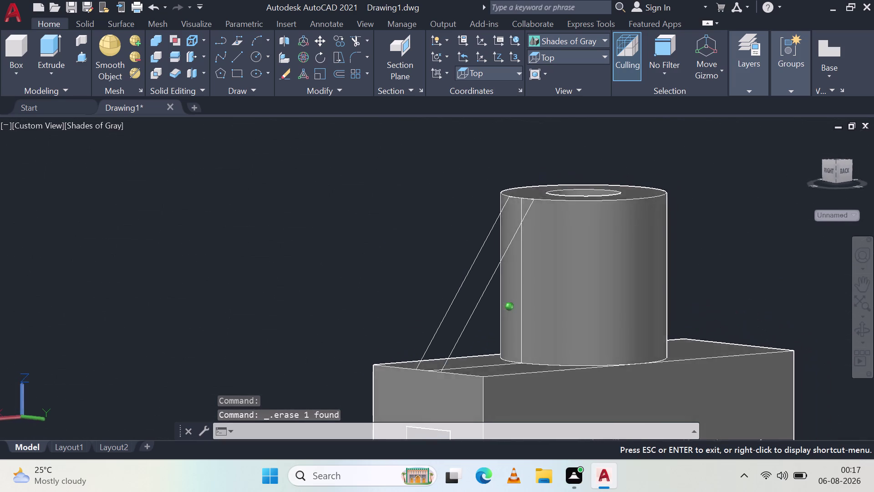
middle_drag(531, 324, 467, 330)
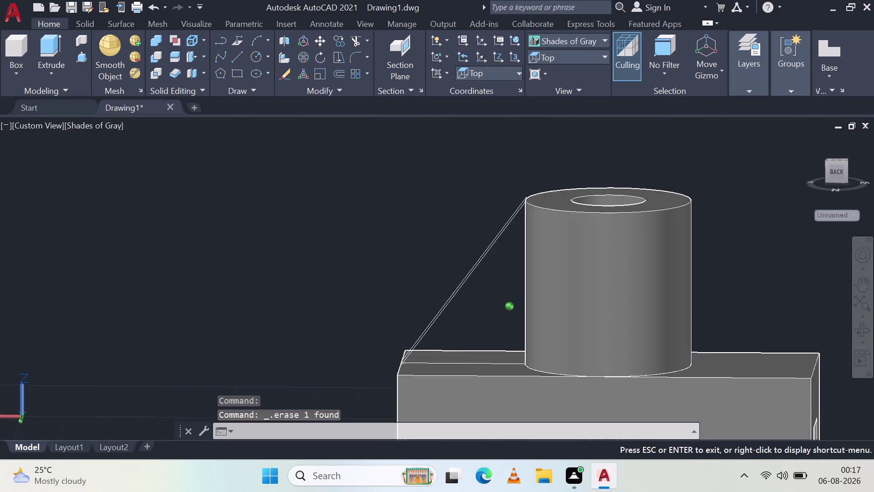
middle_drag(467, 330, 489, 365)
scroll(up, 3)
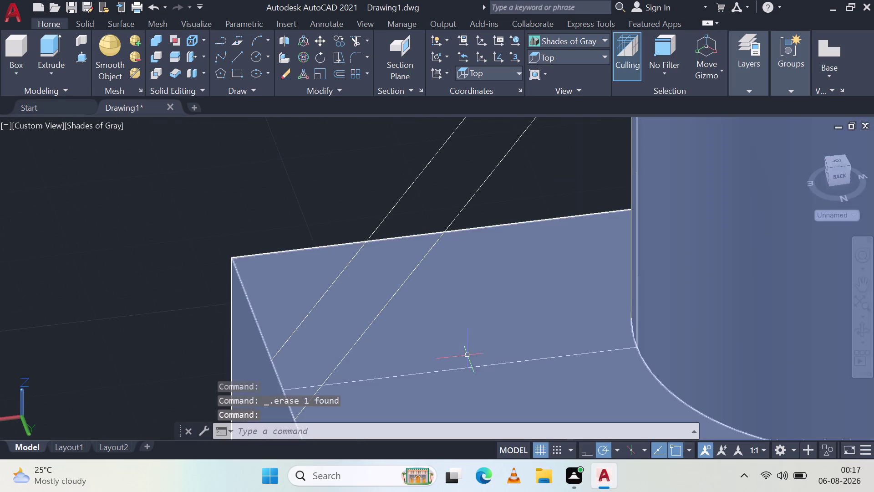
click(470, 368)
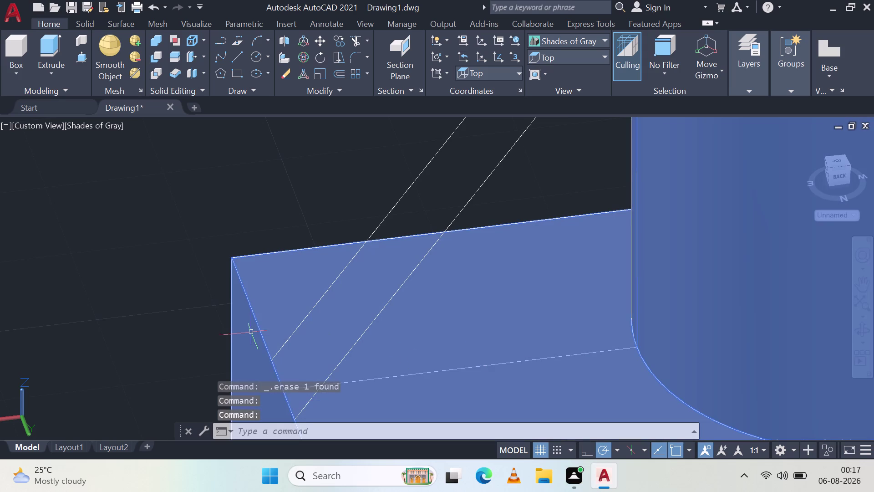
key(Escape)
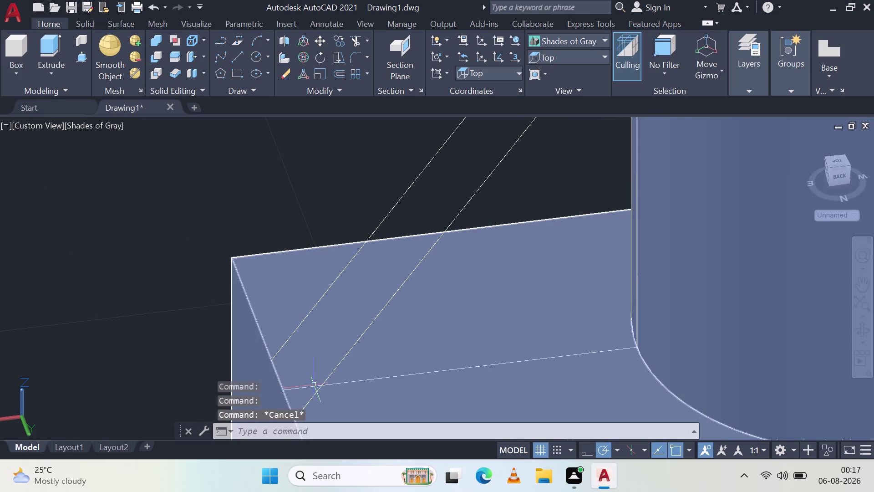
Switch the visual style to 2D Wireframe and select the body's lower edge line.
click(580, 39)
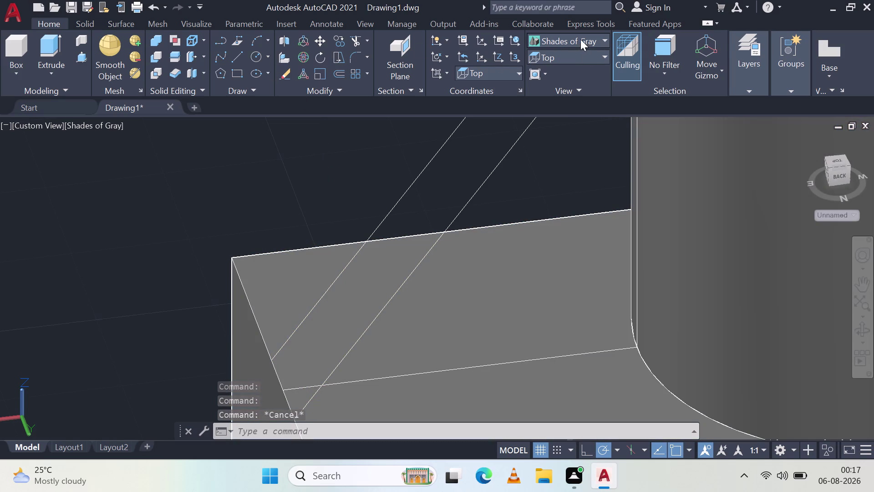
click(550, 84)
click(395, 376)
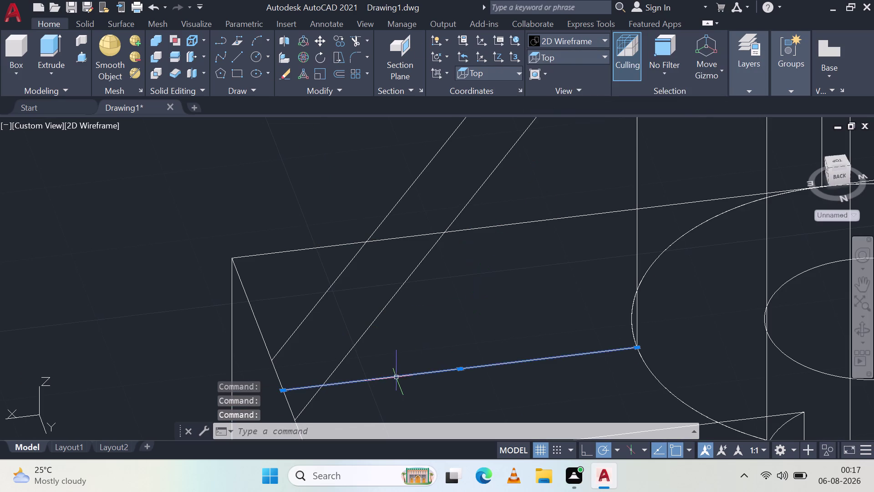
scroll(down, 3)
scroll(up, 3)
middle_drag(536, 411, 530, 380)
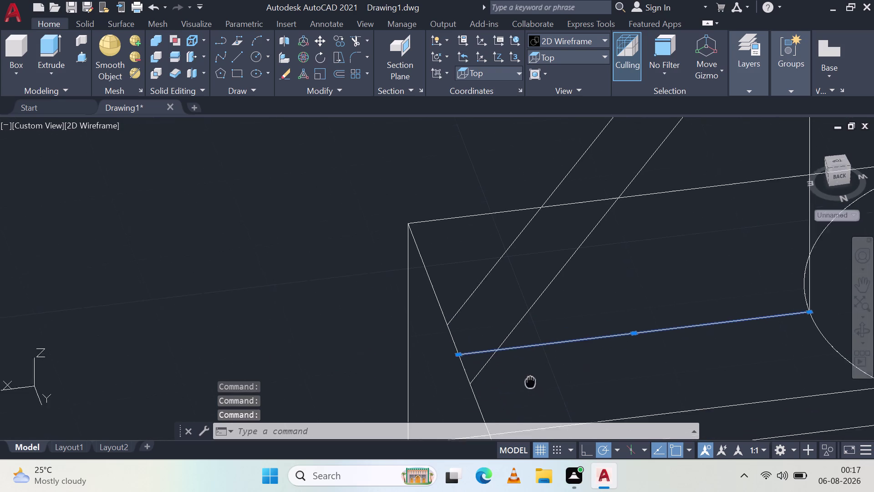
middle_drag(530, 380, 513, 329)
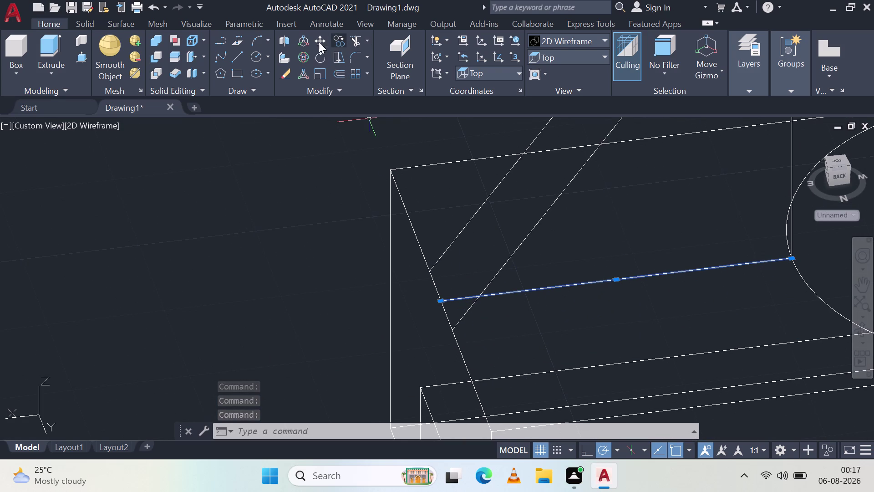
Begin moving the selected edge line from its endpoint, then cancel the move.
click(321, 38)
click(441, 301)
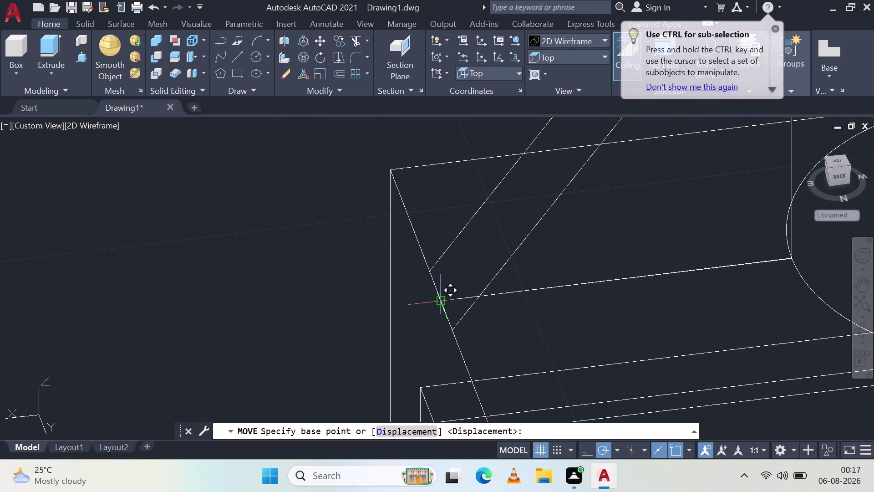
click(449, 330)
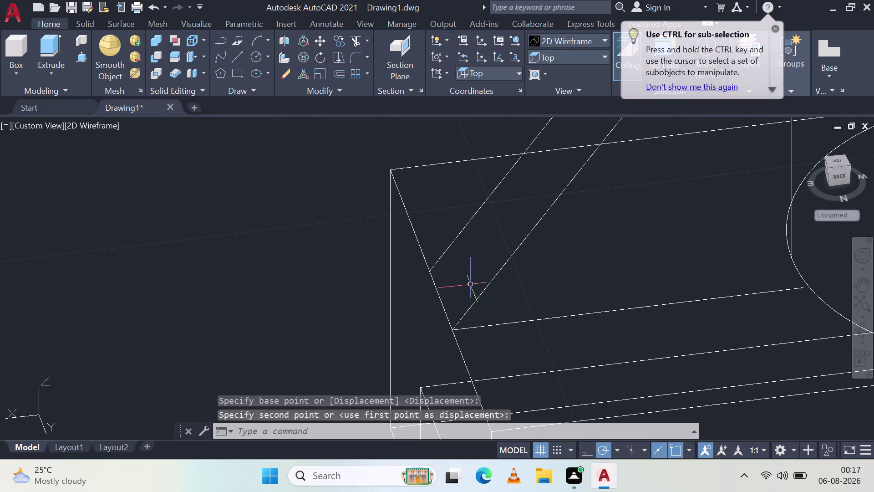
key(Escape)
scroll(down, 3)
scroll(up, 3)
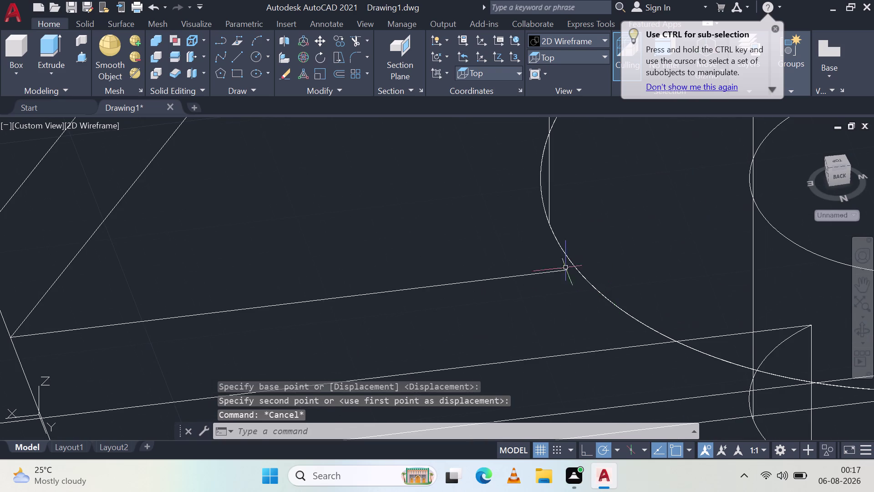
scroll(up, 3)
click(239, 57)
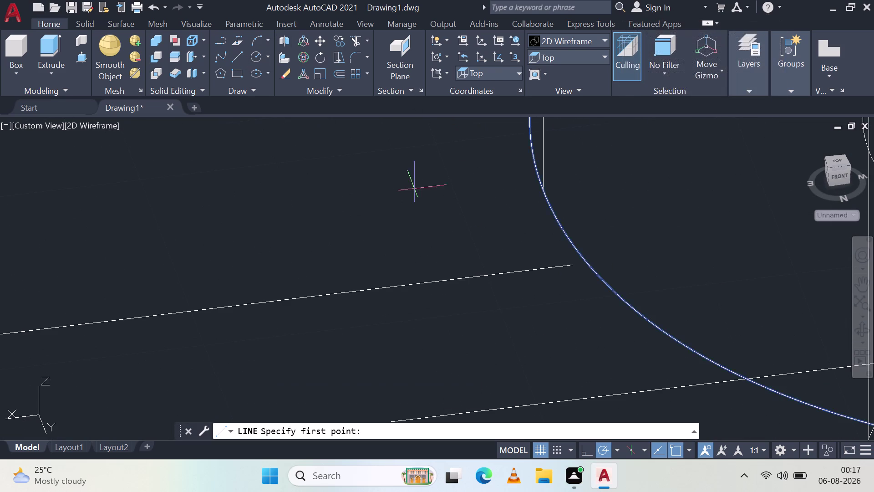
Abandon a line started where the web meets the arc.
click(575, 269)
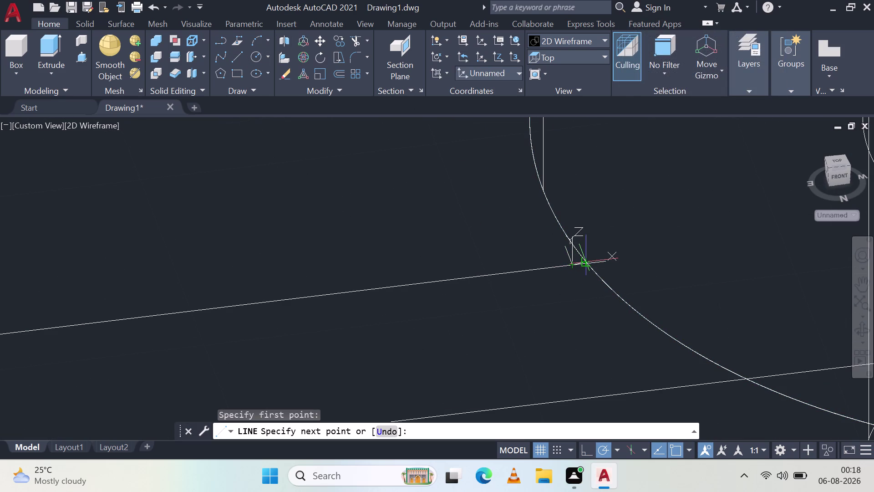
scroll(up, 3)
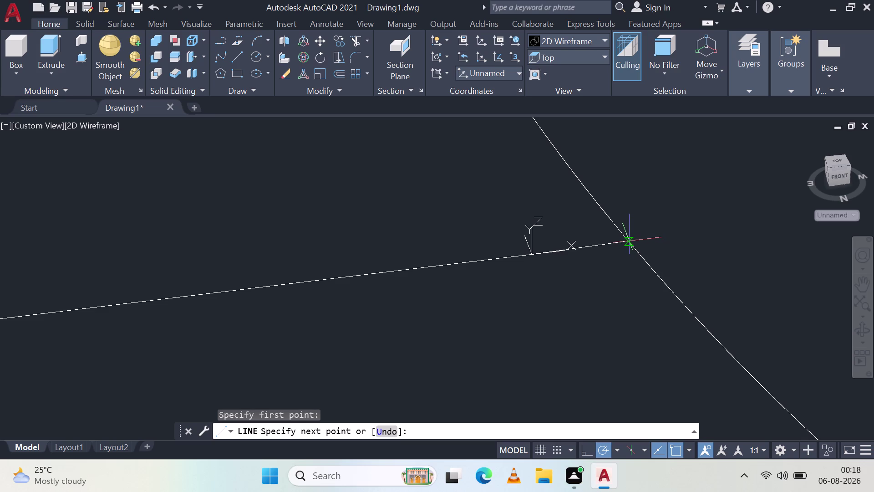
click(629, 241)
key(Escape)
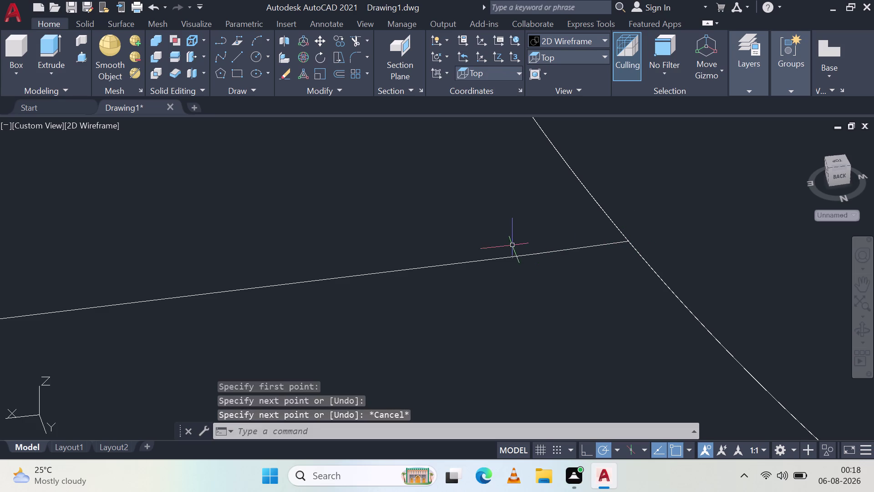
scroll(down, 3)
scroll(down, 3)
scroll(down, 3)
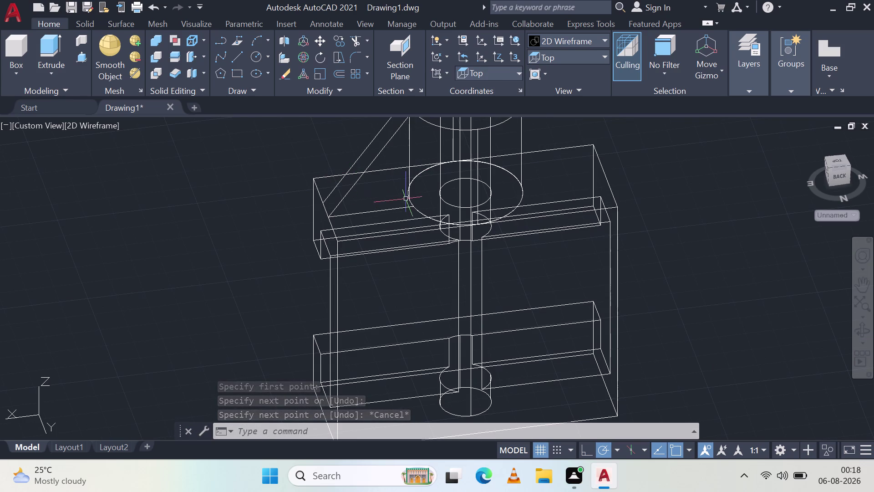
scroll(up, 3)
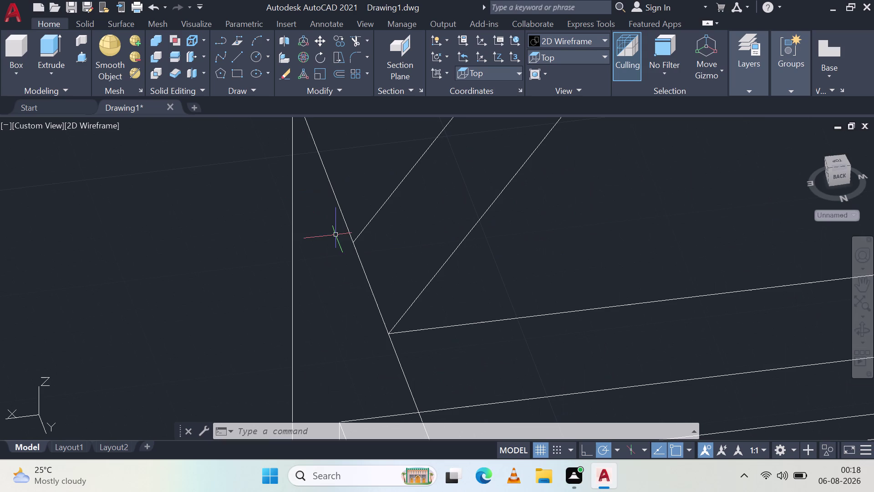
Select the upper diagonal web line, then abandon another line begun at its lower end.
click(381, 207)
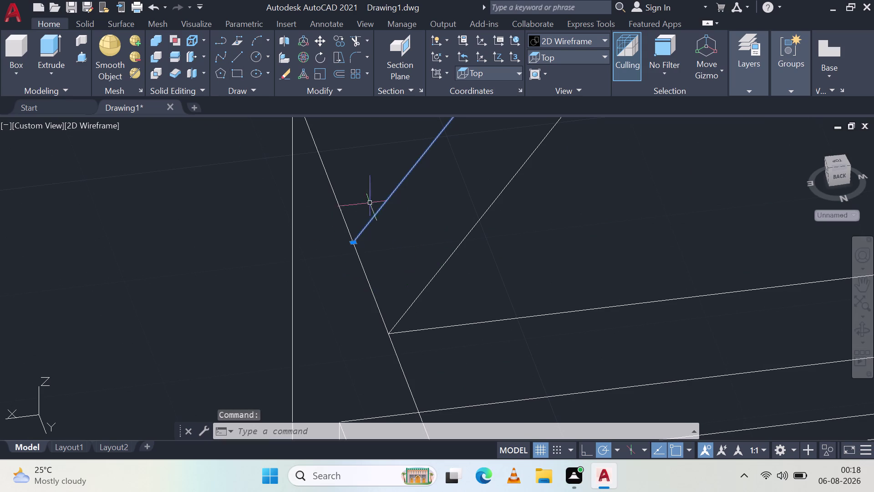
key(Escape)
click(240, 59)
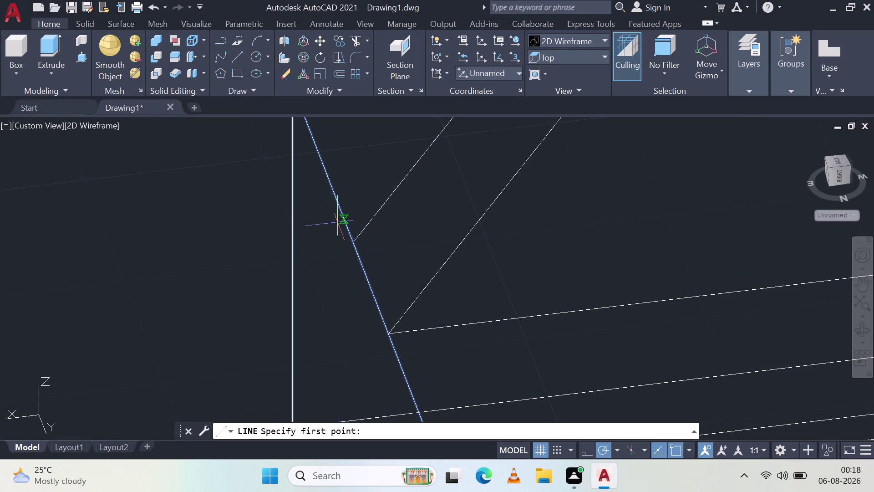
click(355, 246)
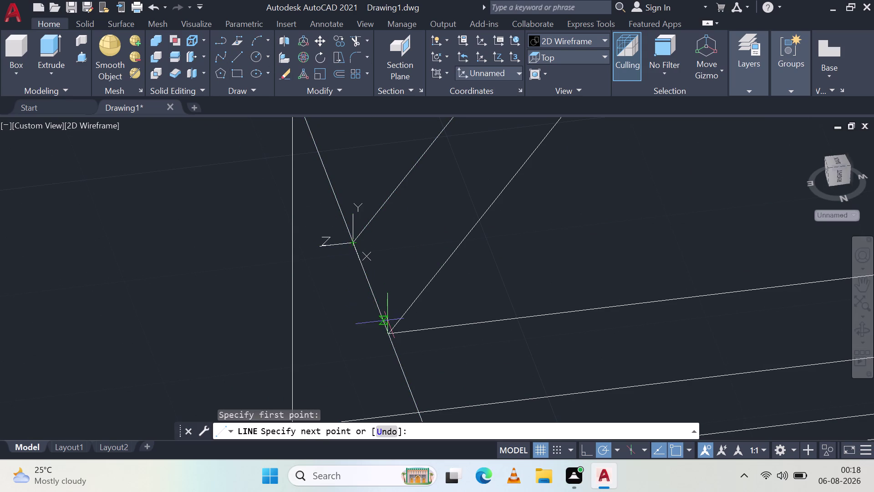
key(Escape)
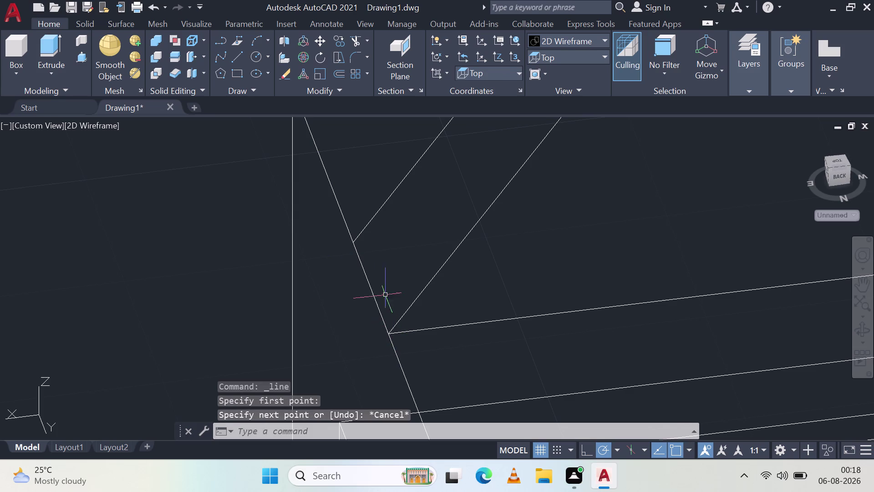
Draw a short line from the lower corner to the diagonal's lower end.
click(239, 62)
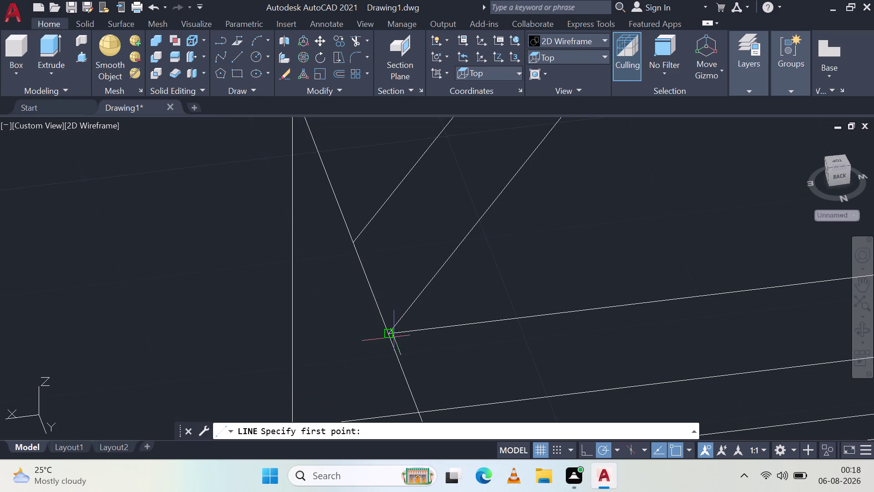
click(391, 332)
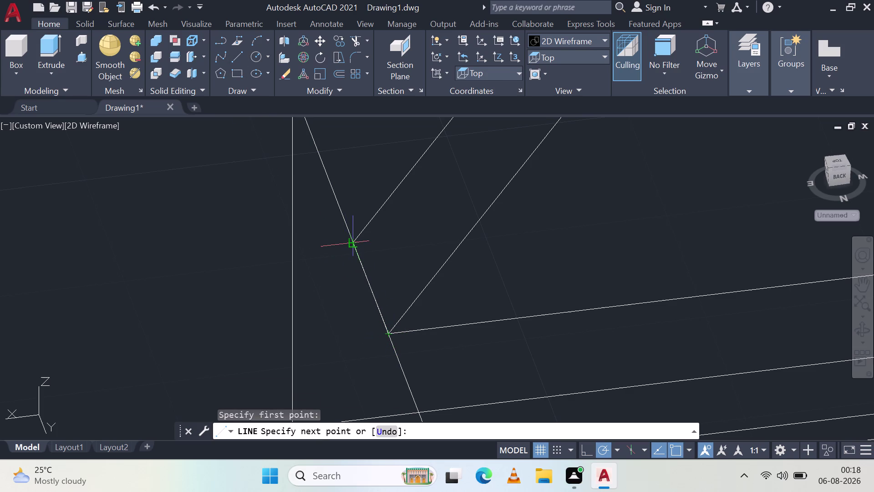
click(349, 239)
key(Escape)
Select the upper diagonal, the short connecting line and the lower diagonal together.
click(384, 204)
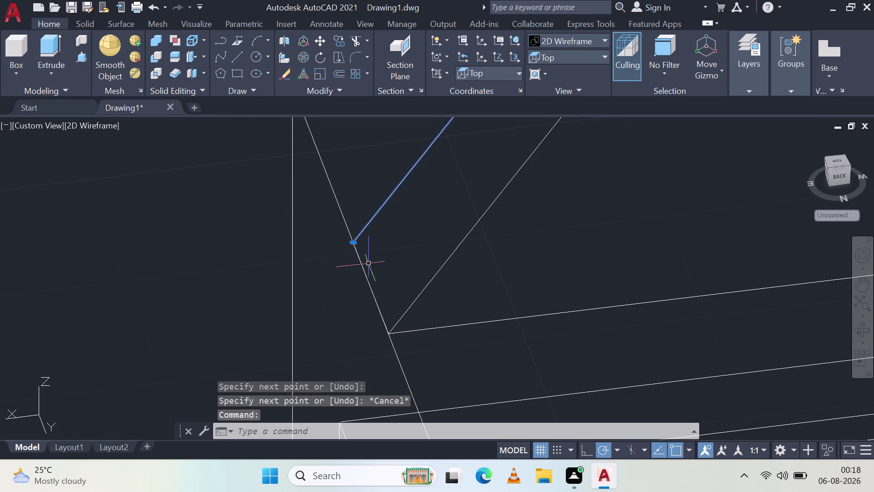
click(366, 273)
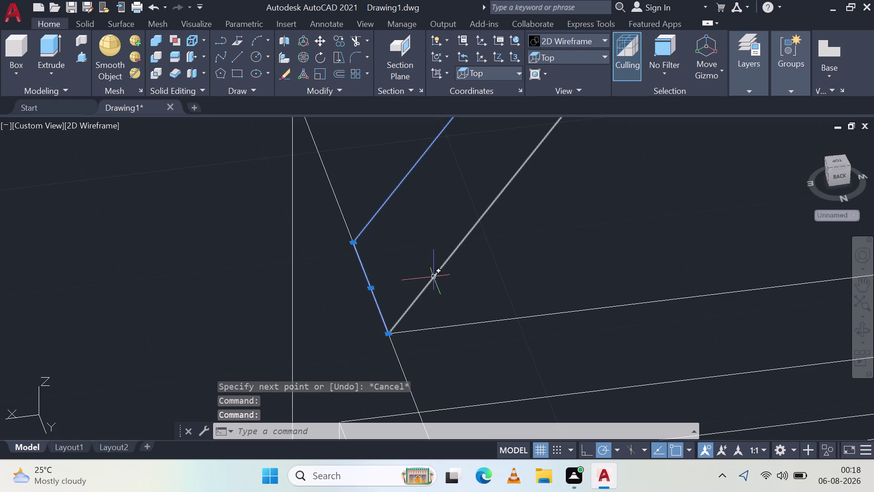
click(433, 276)
scroll(down, 3)
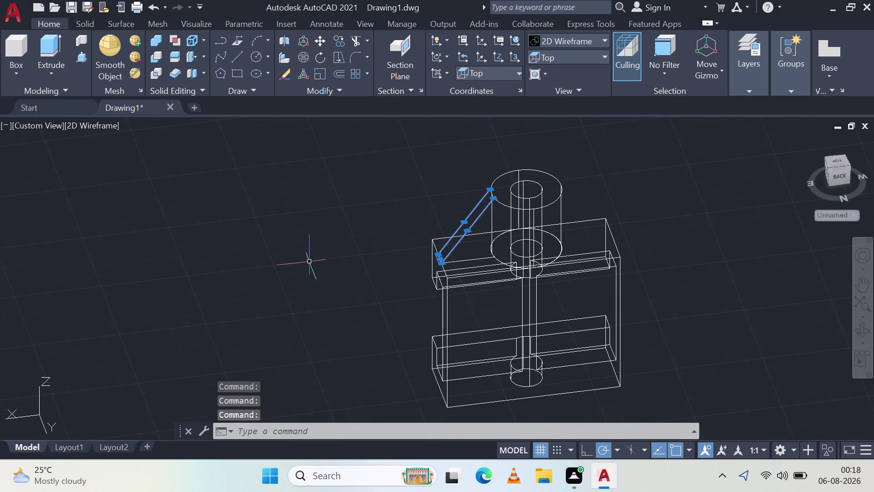
Run JOIN (J) on the selected web lines after correcting mistyped letters.
key(l)
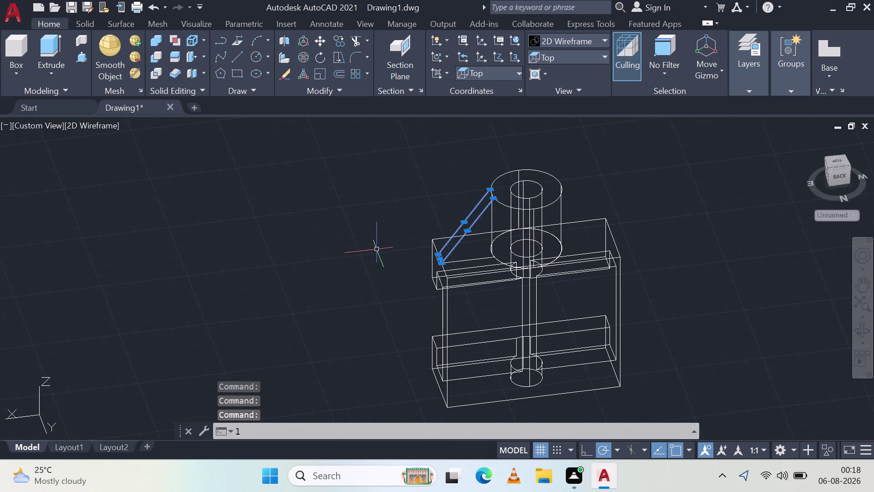
key(BackSpace)
key(k)
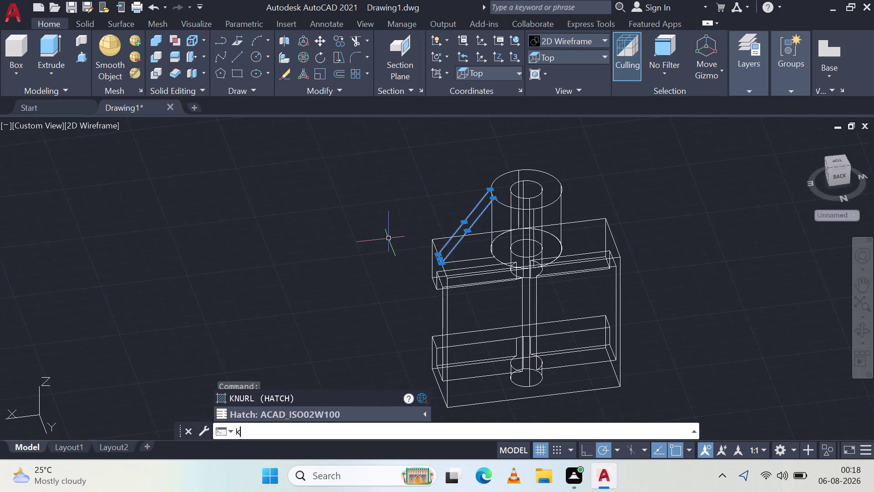
key(BackSpace)
key(j)
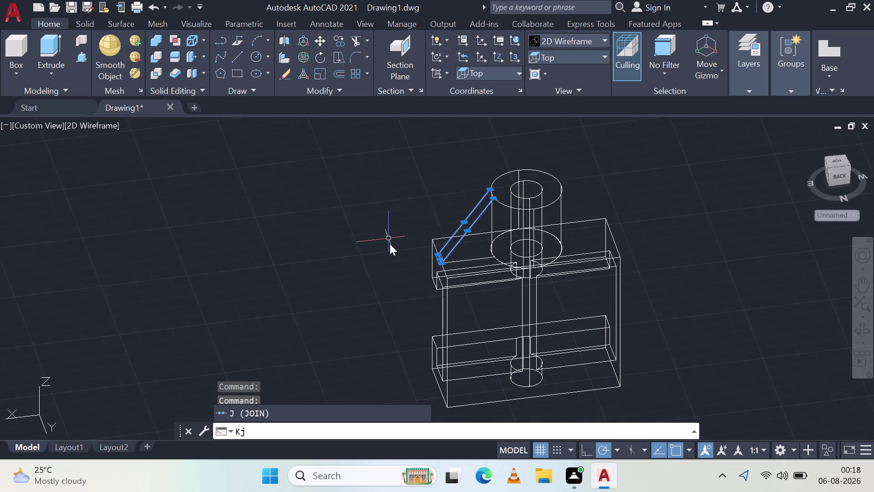
key(BackSpace)
key(BackSpace)
key(j)
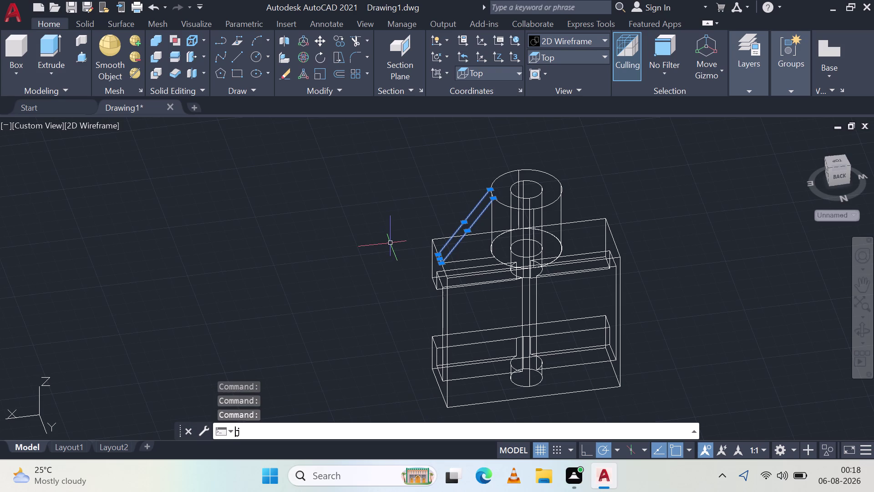
key(Return)
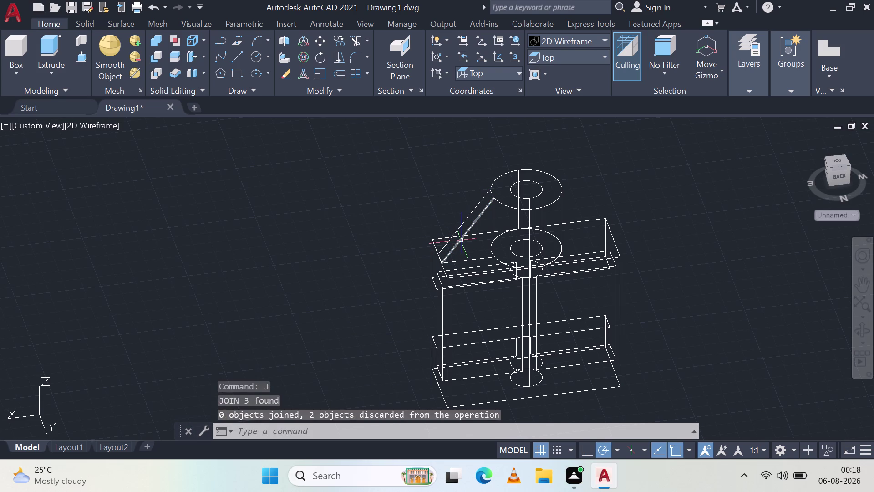
Reselect both diagonals and the connecting line, then rerun JOIN on them.
click(462, 240)
scroll(up, 3)
click(445, 296)
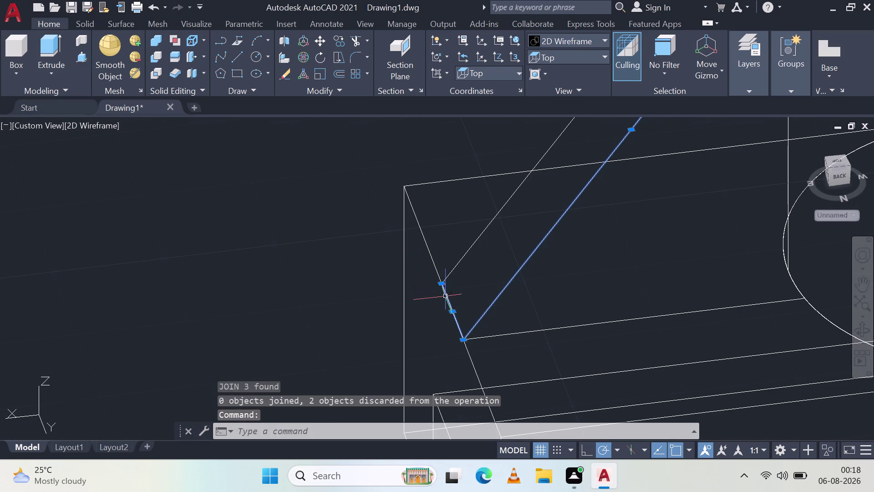
click(458, 253)
click(466, 255)
click(470, 255)
click(468, 246)
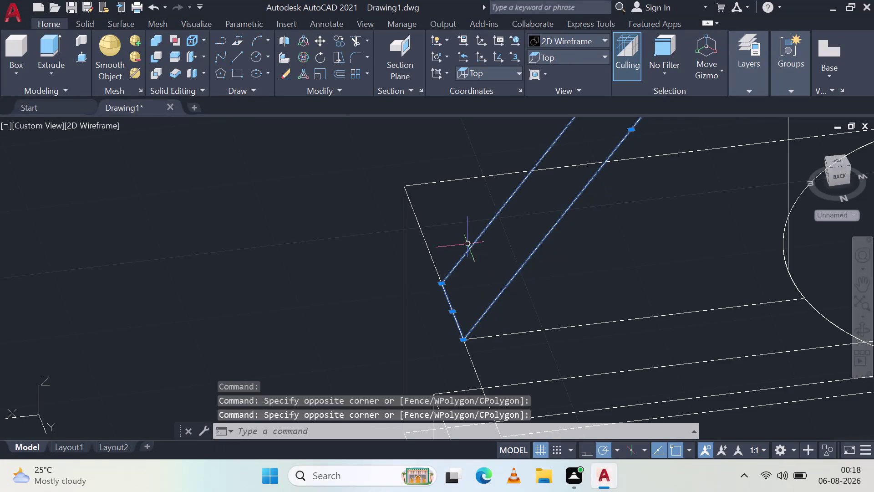
key(j)
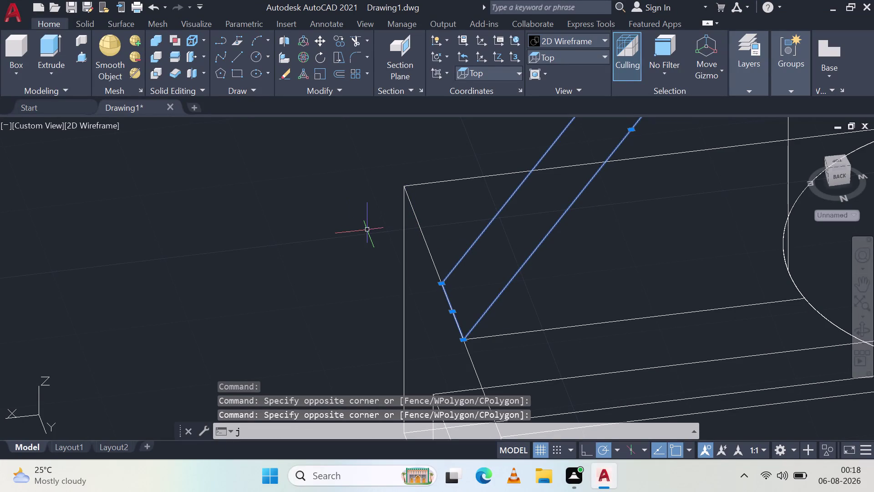
key(Return)
Select the triangle's base, slanted and corner edges and try joining them again.
scroll(down, 3)
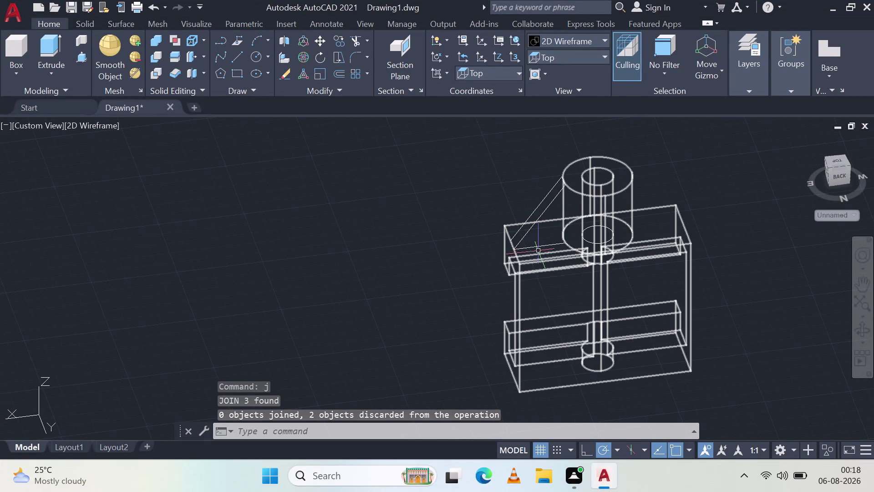
click(539, 246)
drag(535, 234, 529, 228)
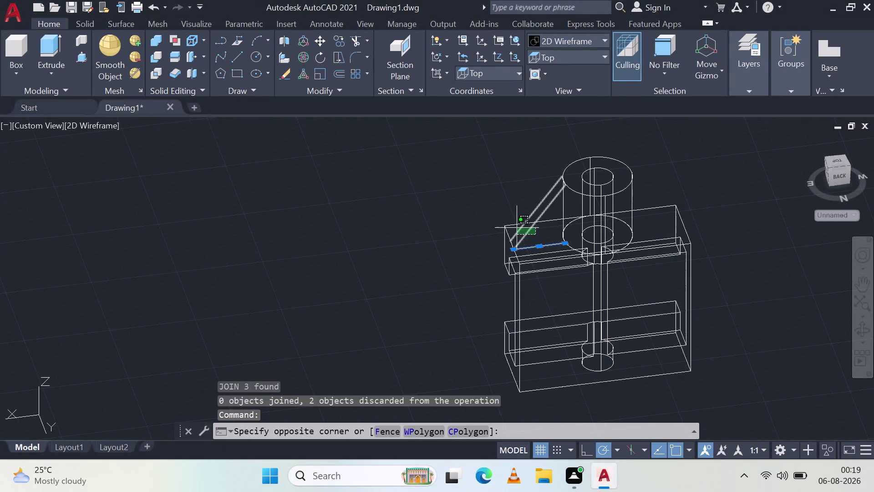
click(517, 226)
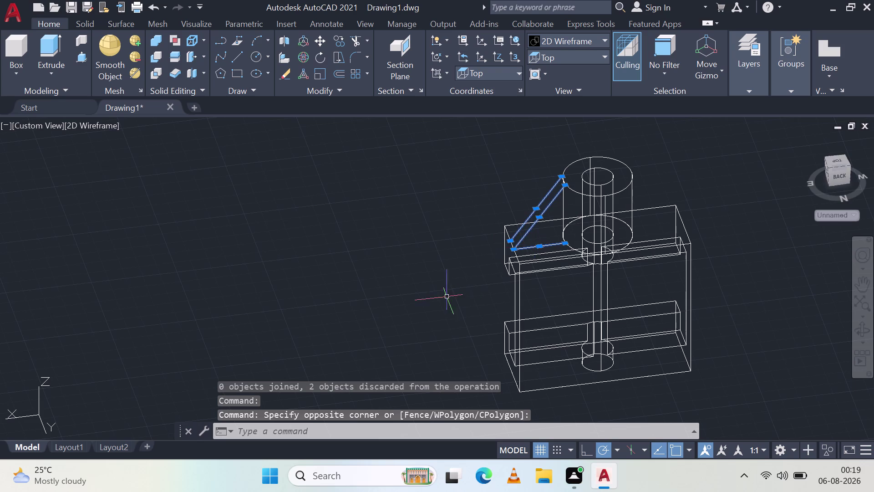
scroll(up, 3)
click(594, 219)
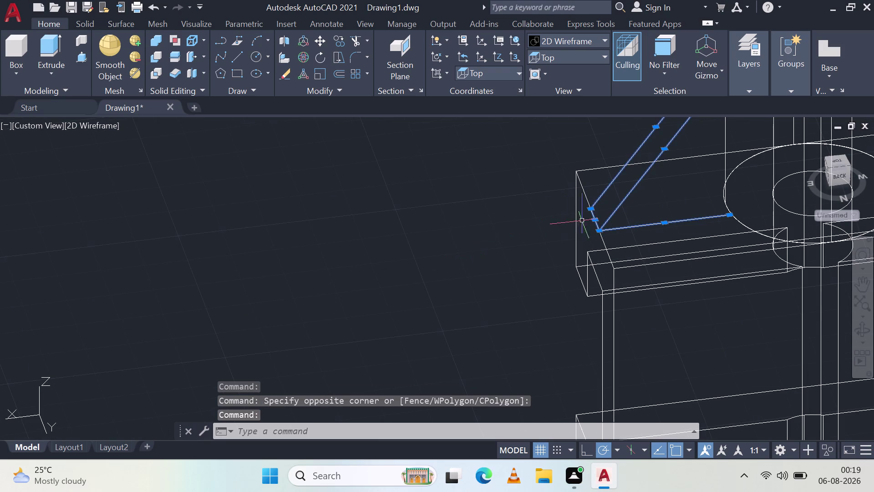
key(j)
key(Return)
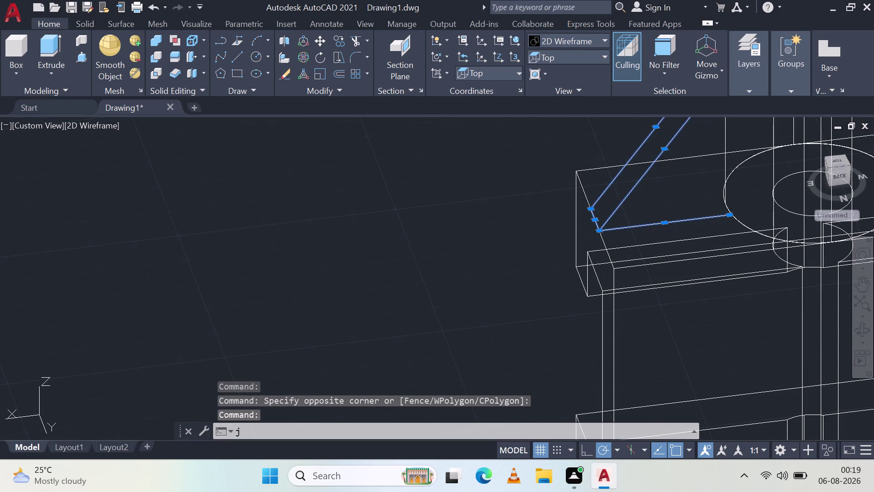
Change the visual style to Shades of Gray.
scroll(down, 3)
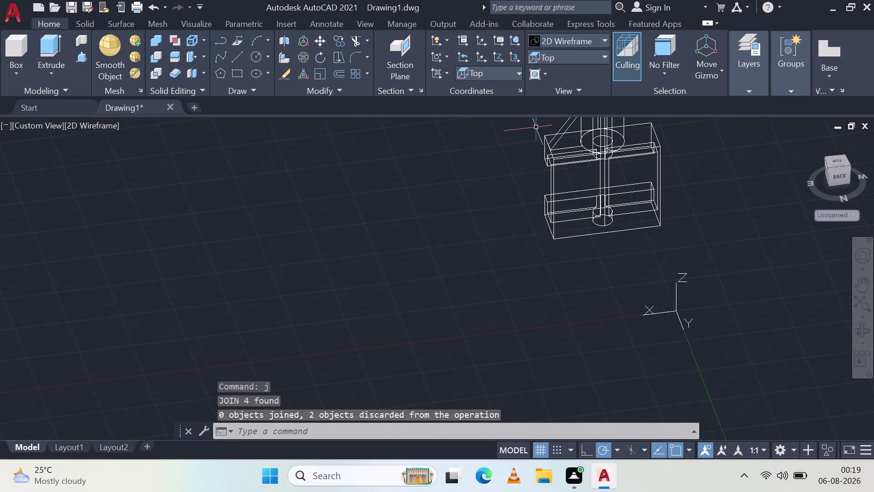
click(567, 40)
click(677, 126)
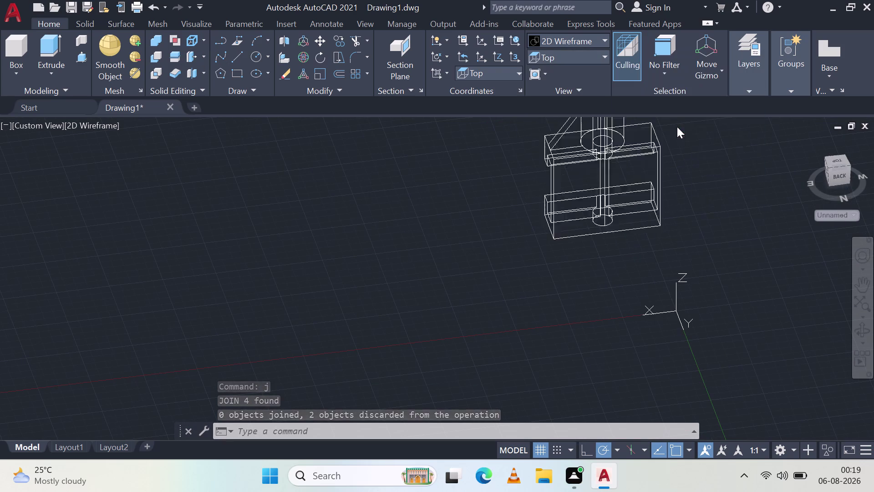
scroll(down, 3)
Press-pull the bounded area beside the boss up into a solid block.
middle_drag(495, 144, 462, 246)
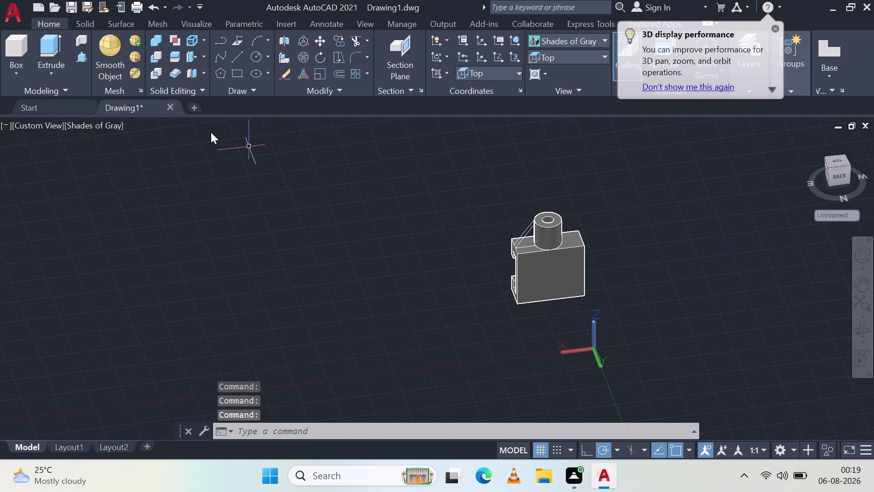
click(79, 55)
middle_drag(467, 270, 455, 231)
scroll(up, 3)
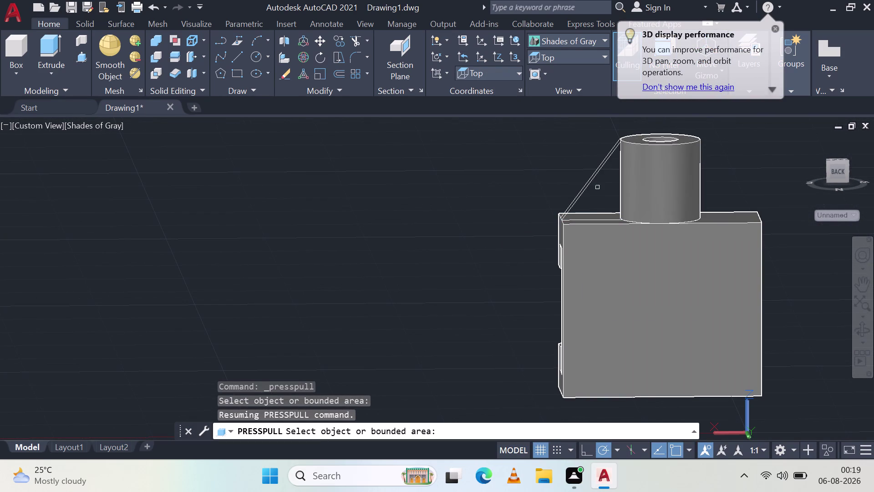
middle_drag(593, 201, 595, 237)
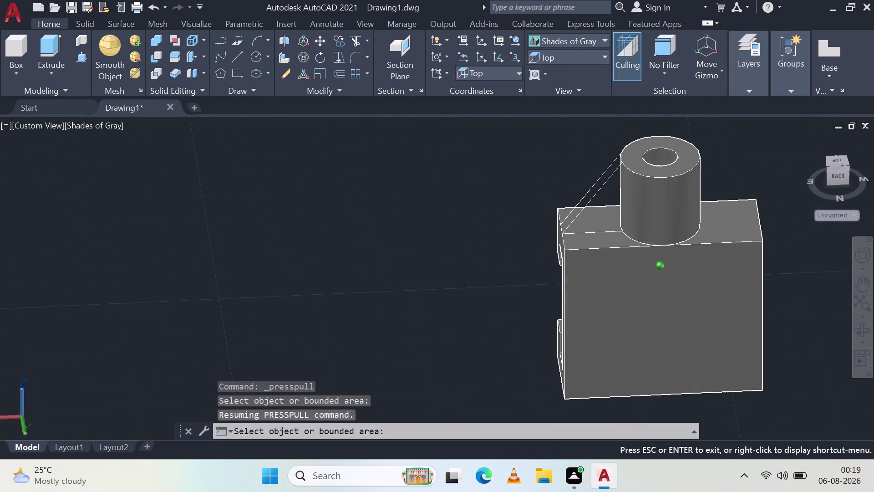
middle_drag(595, 236, 595, 240)
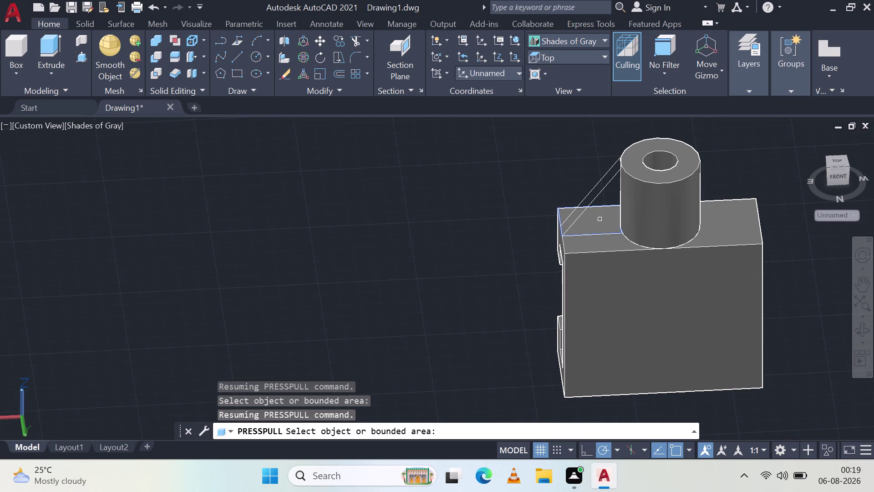
click(600, 219)
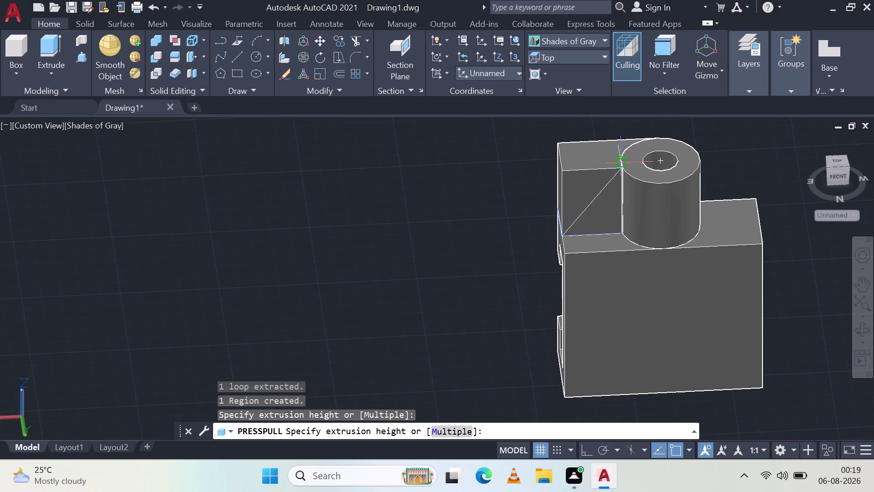
scroll(up, 3)
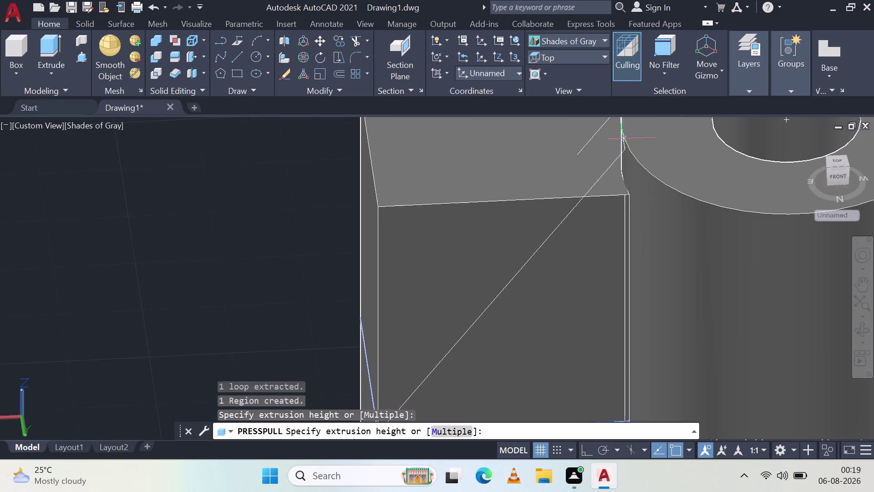
click(624, 149)
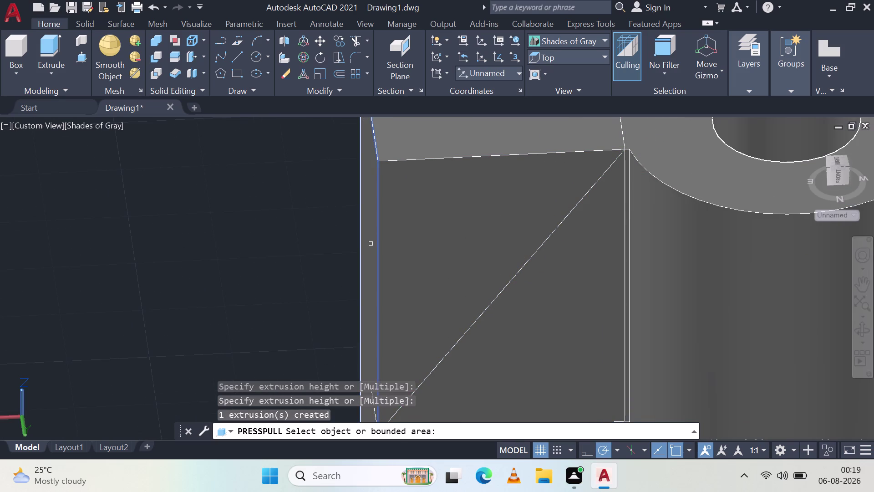
key(Escape)
Start a second press-pull on the triangular web region.
scroll(down, 3)
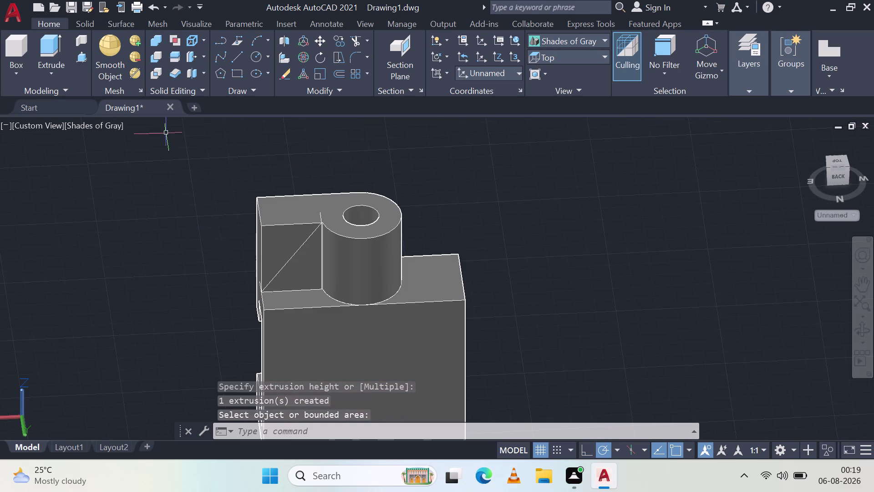
click(81, 56)
click(279, 250)
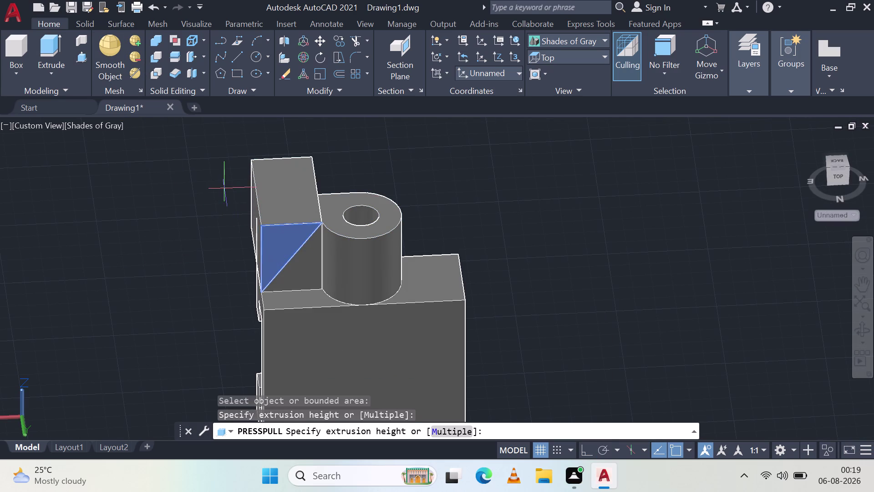
middle_drag(233, 223, 347, 246)
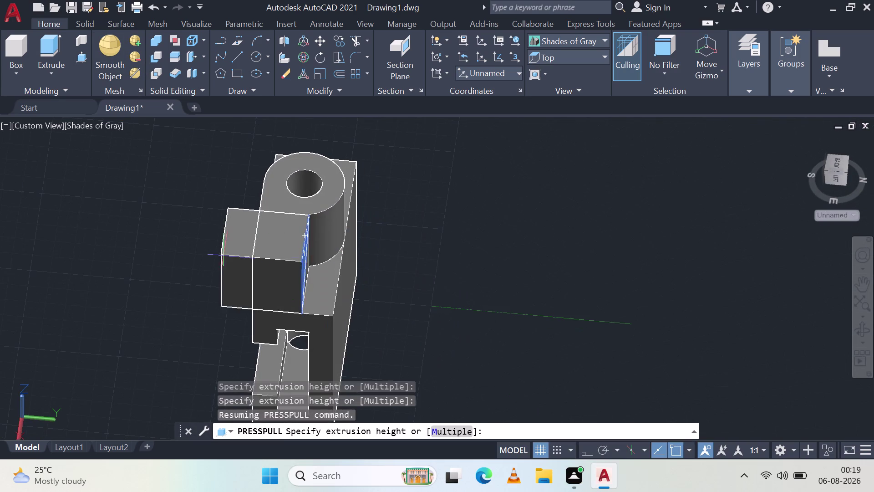